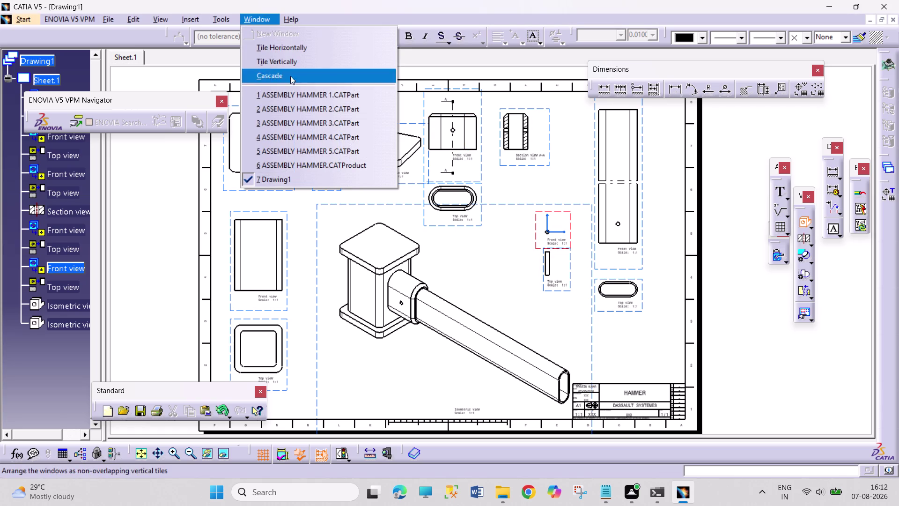
Pick the square tube in ASSEMBLY HAMMER 2 as the isometric view source.
click(308, 110)
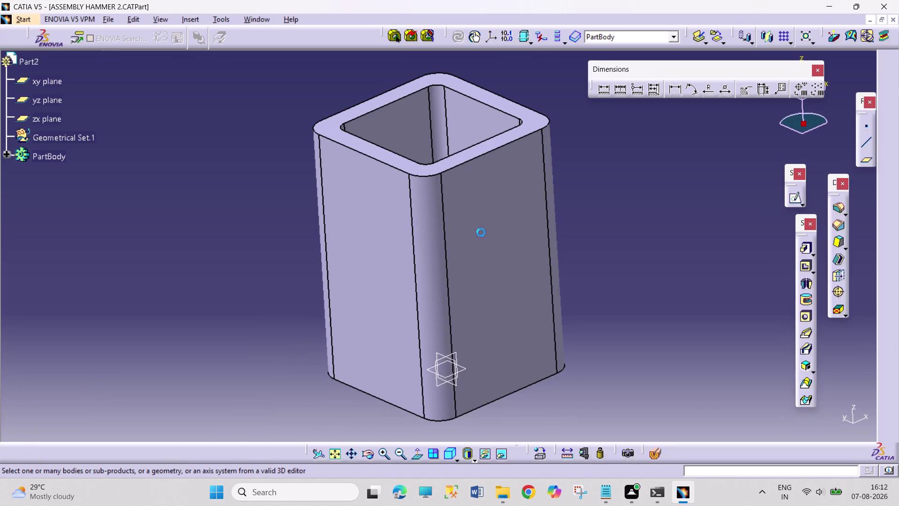
double_click(482, 227)
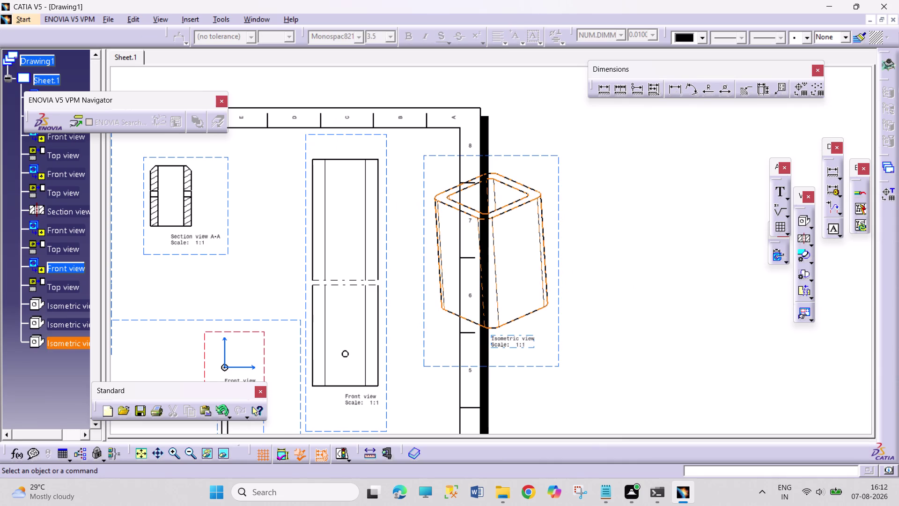
middle_drag(597, 220, 579, 281)
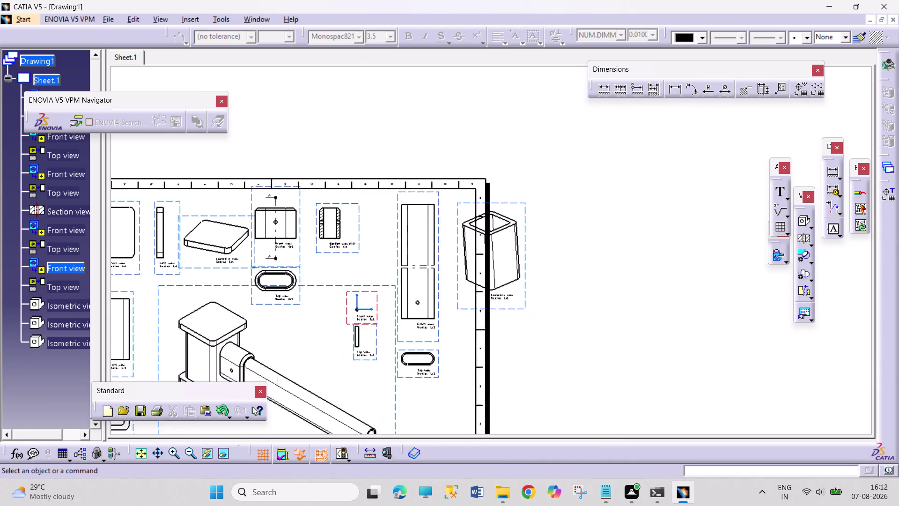
middle_drag(579, 281, 574, 309)
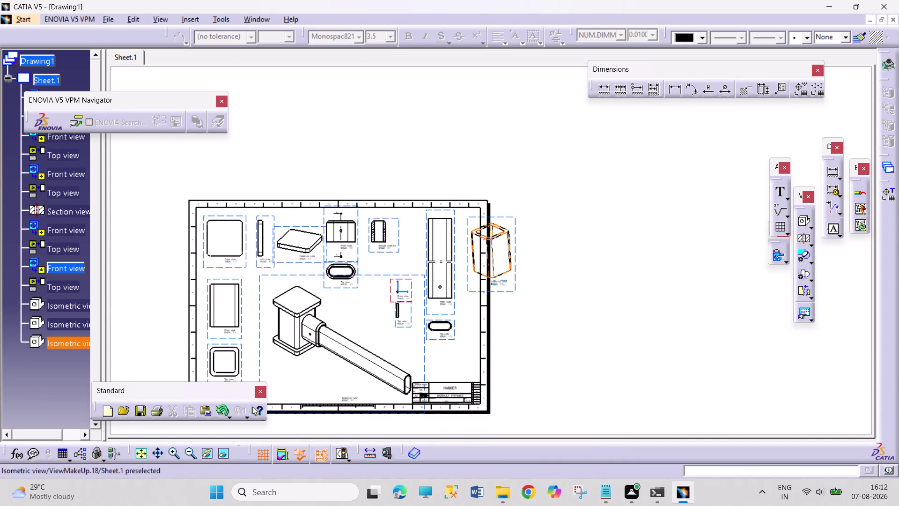
Place the tube isometric beside the front view and drag the hammer view off the sheet.
drag(515, 289, 290, 345)
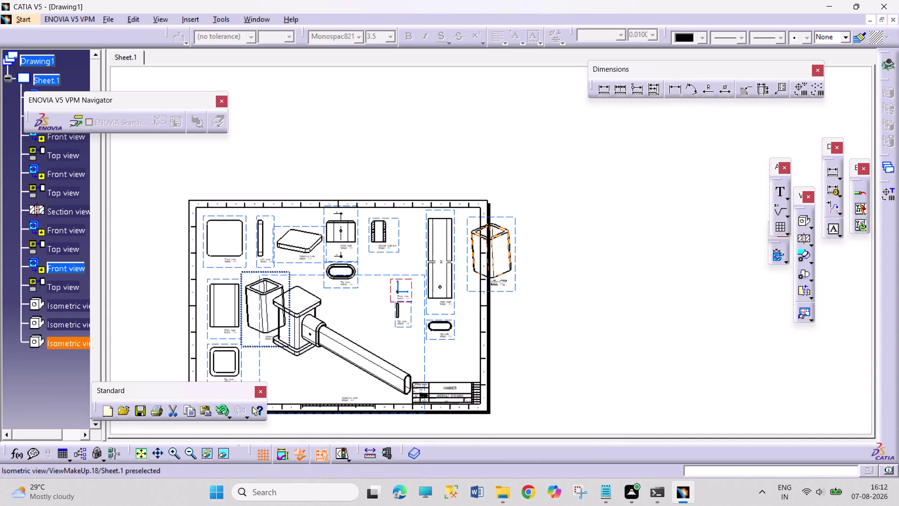
drag(290, 345, 283, 341)
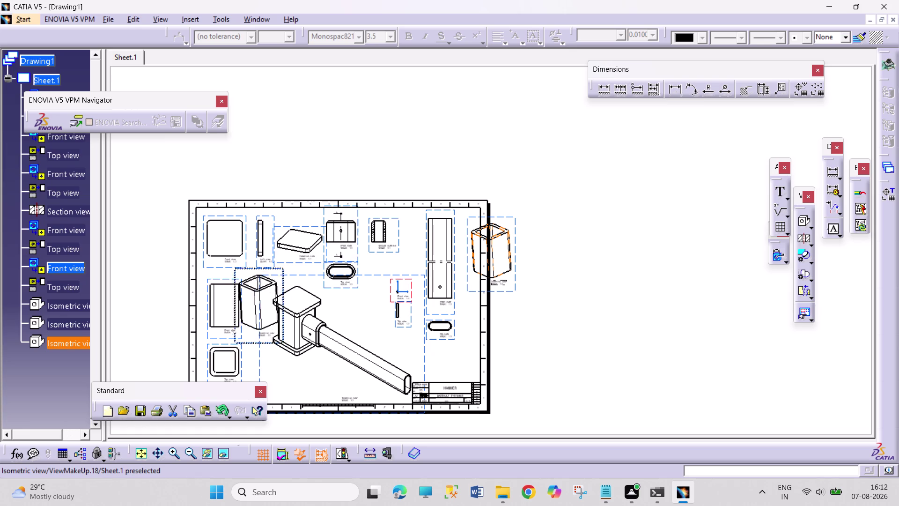
drag(284, 341, 283, 342)
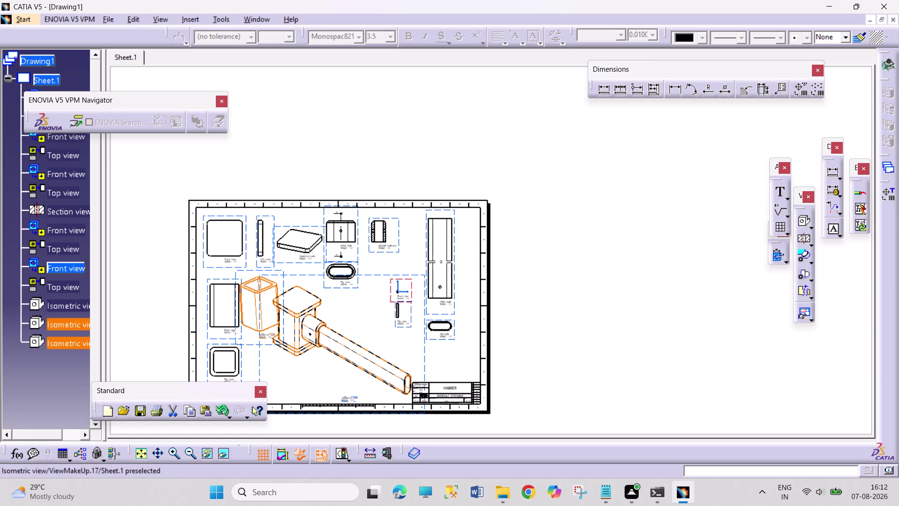
drag(425, 345, 708, 292)
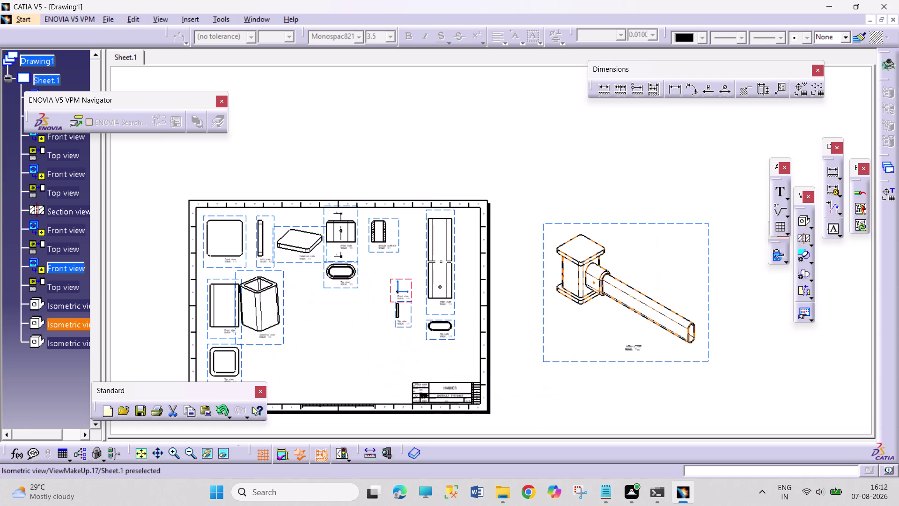
drag(284, 327, 286, 327)
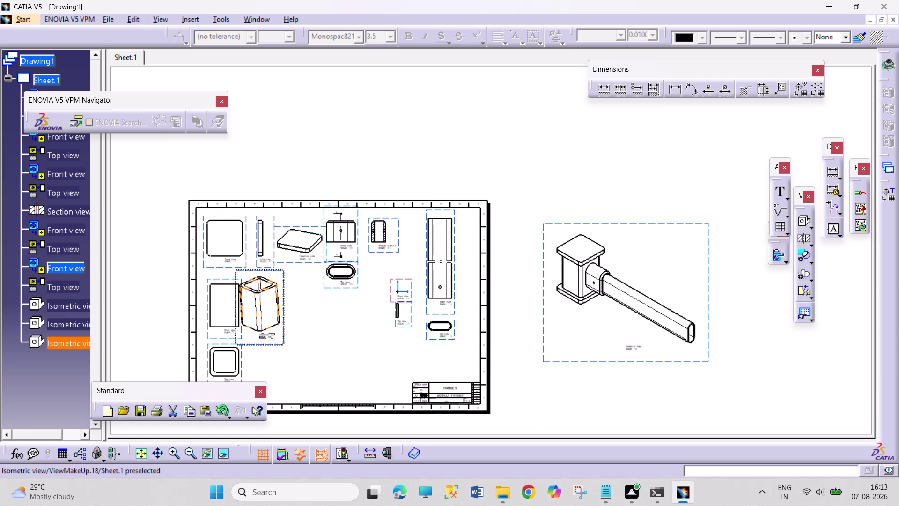
drag(286, 327, 294, 329)
click(533, 378)
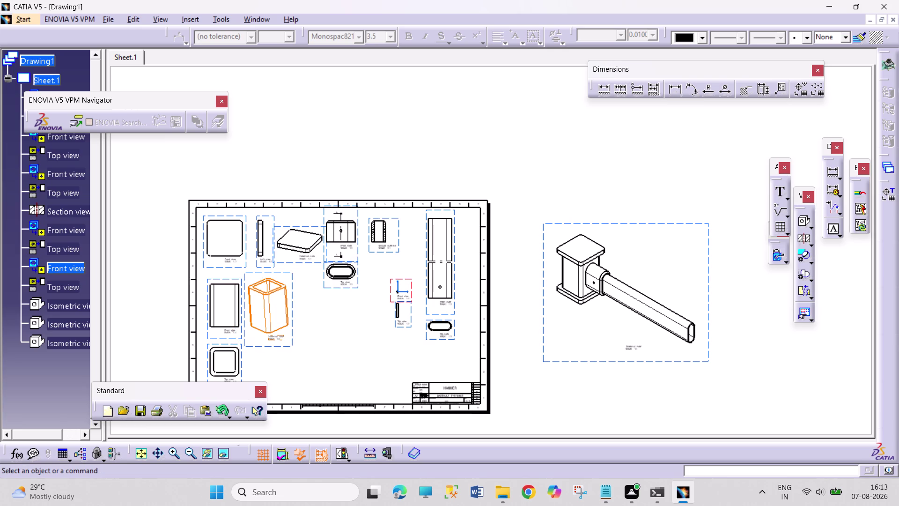
Move the square tube isometric view down to the sheet's bottom left.
click(291, 321)
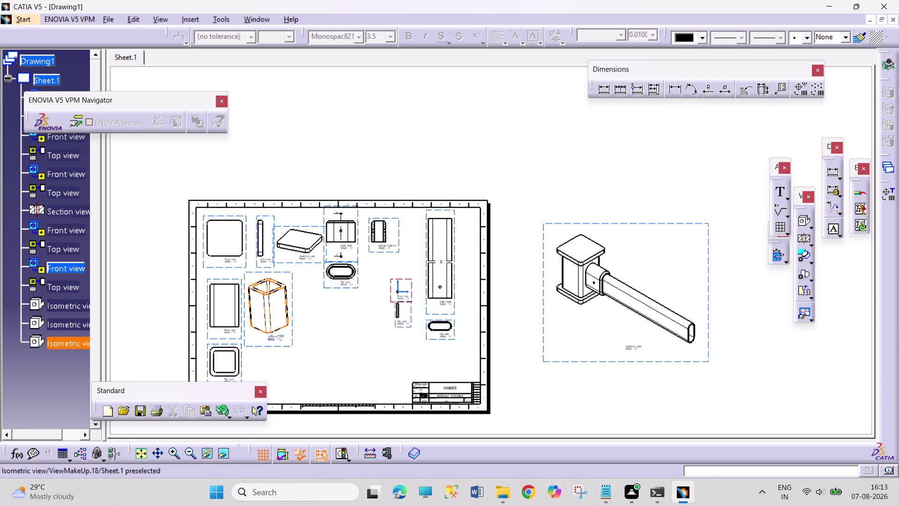
click(550, 390)
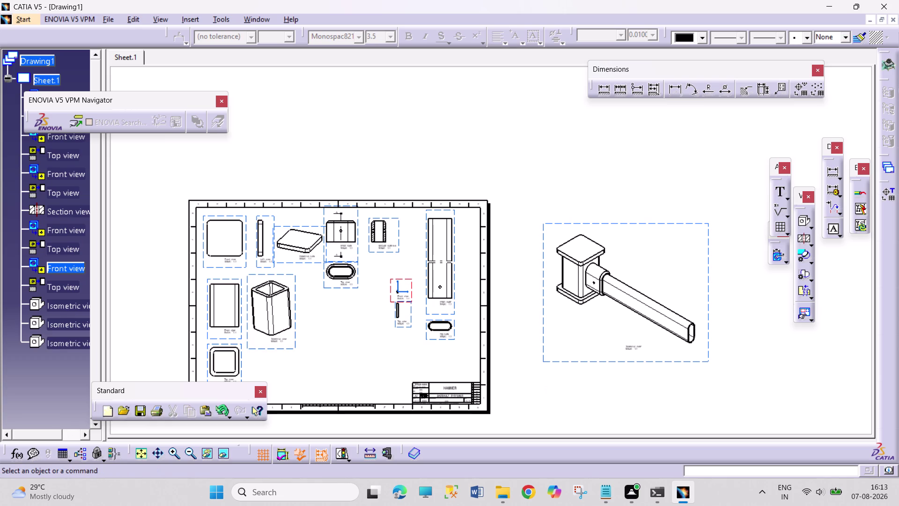
drag(296, 346, 298, 363)
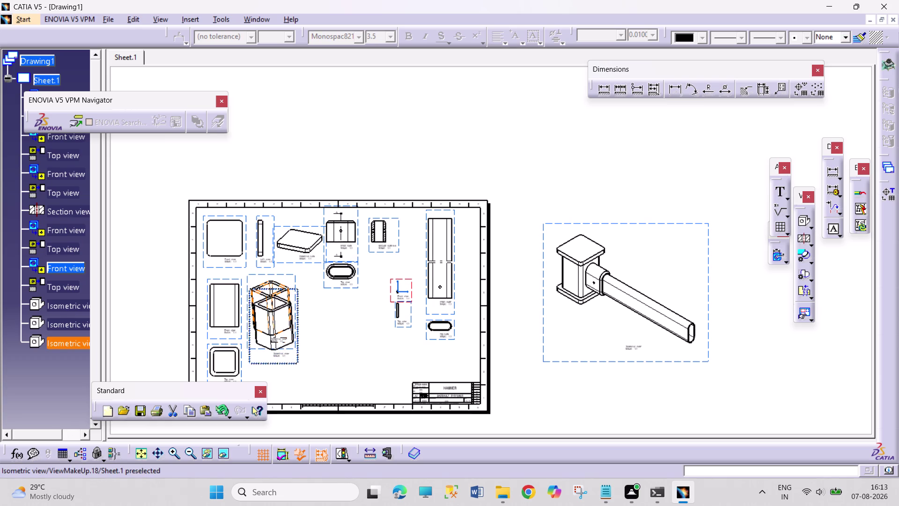
drag(298, 362, 293, 405)
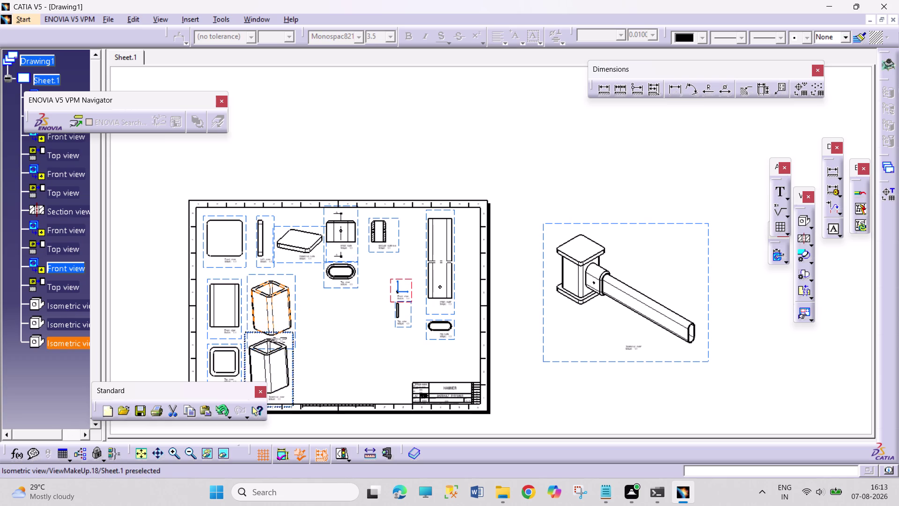
drag(293, 405, 294, 406)
click(540, 402)
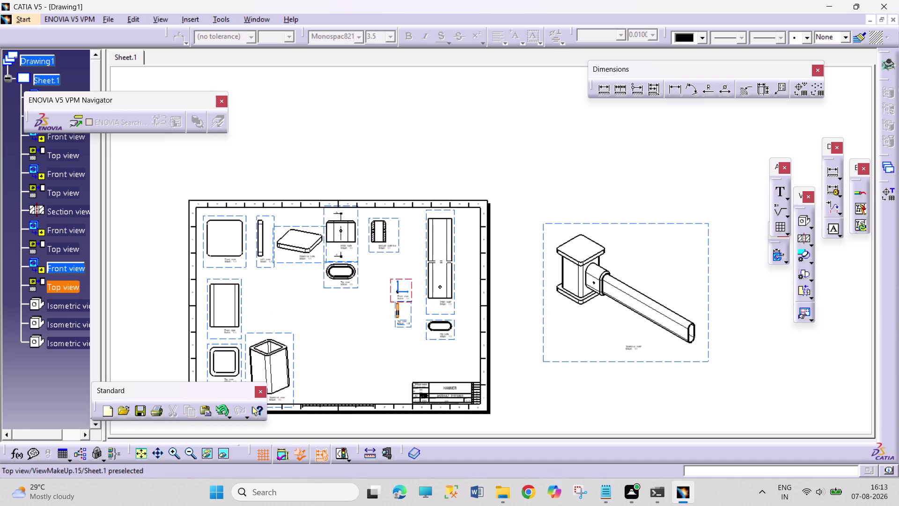
Nudge the small top view, tidy the front view caption, and show the window list.
drag(411, 316, 411, 323)
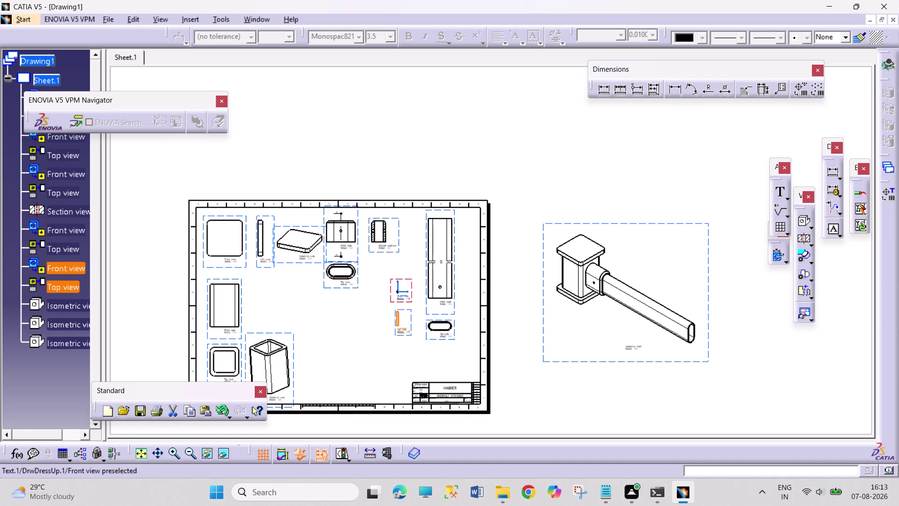
click(411, 297)
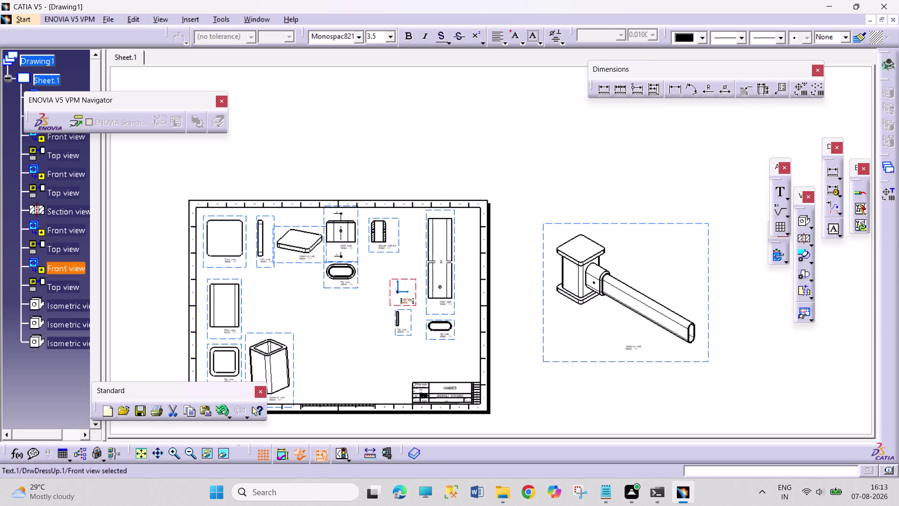
click(424, 366)
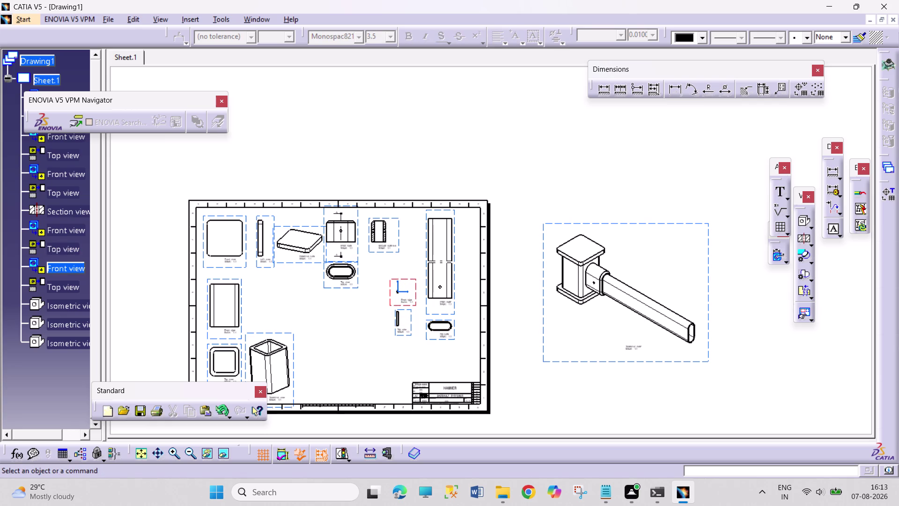
click(804, 221)
click(251, 21)
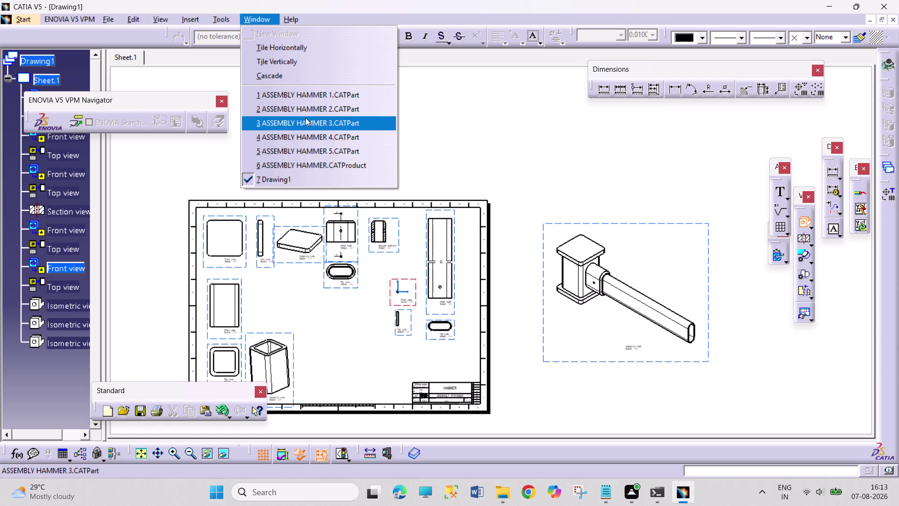
Create an isometric view of the ASSEMBLY HAMMER 4 handle in standard isometric orientation.
click(316, 141)
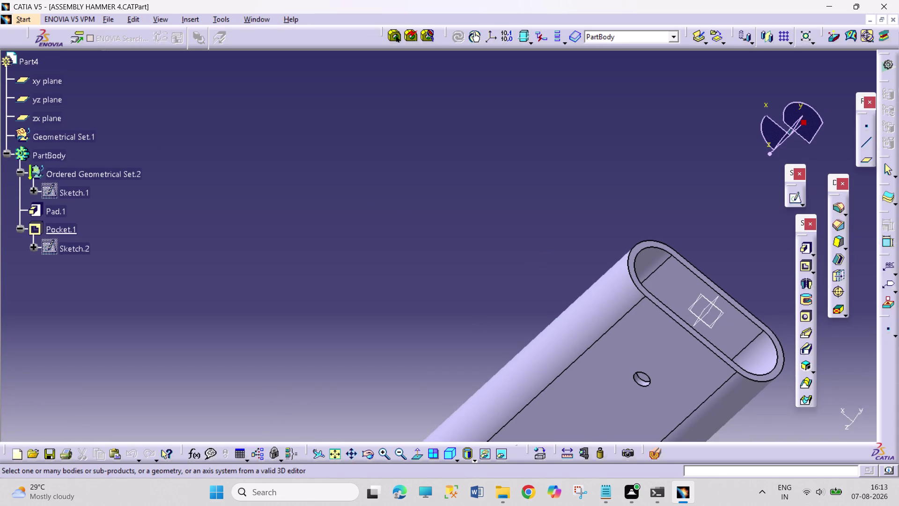
click(453, 453)
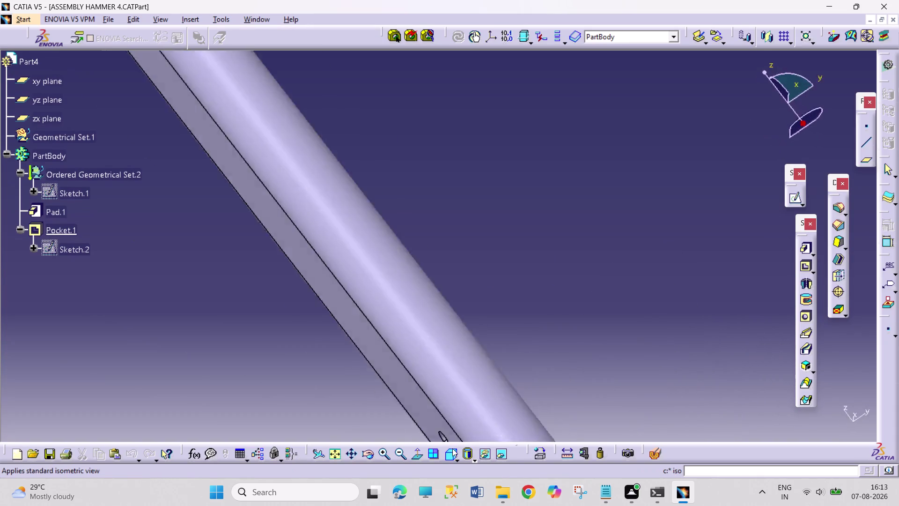
middle_drag(650, 171, 606, 346)
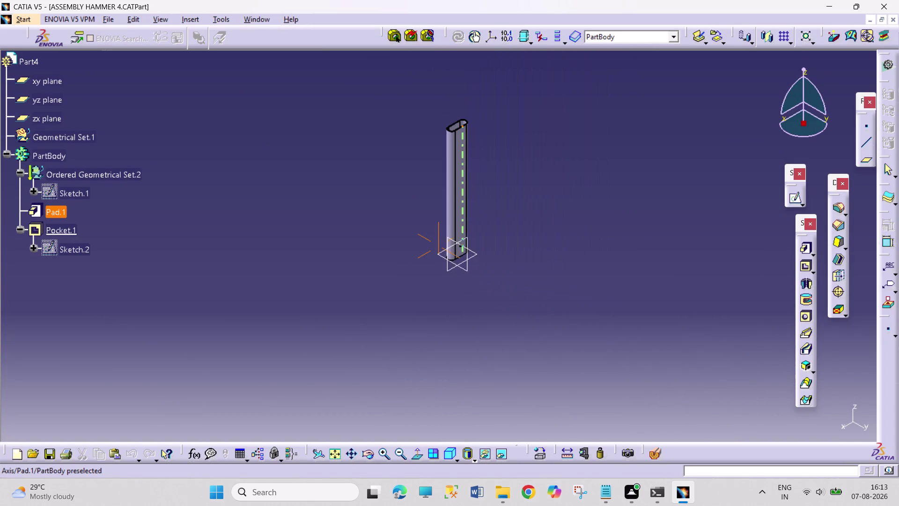
middle_drag(606, 346, 602, 308)
click(476, 198)
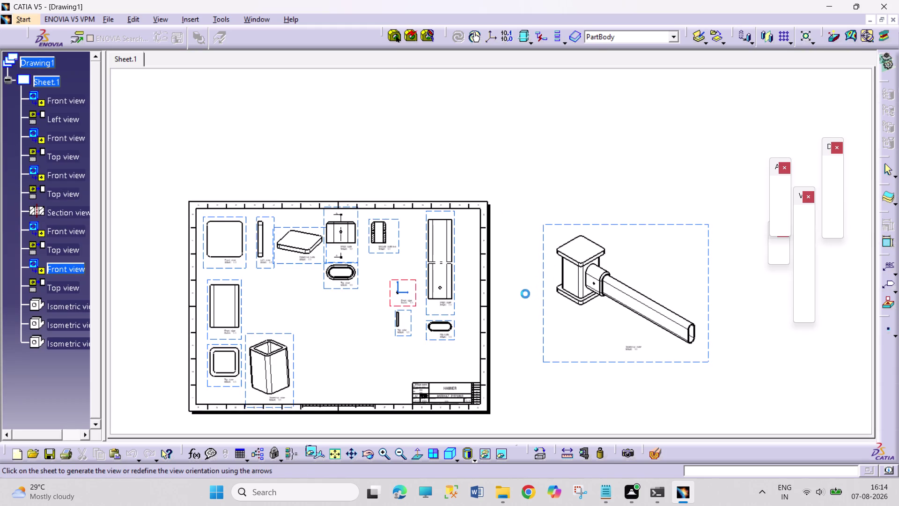
double_click(506, 286)
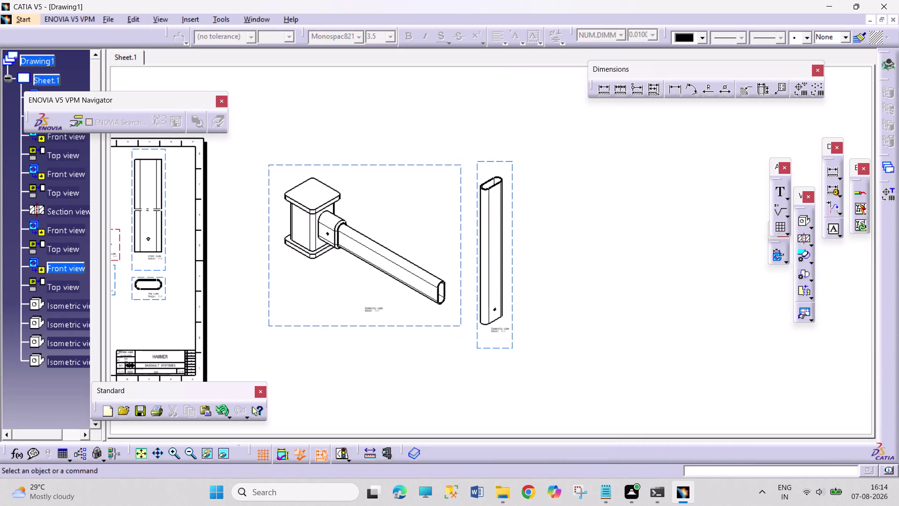
Position the handle isometric view on the sheet beside its front view.
drag(514, 280, 214, 264)
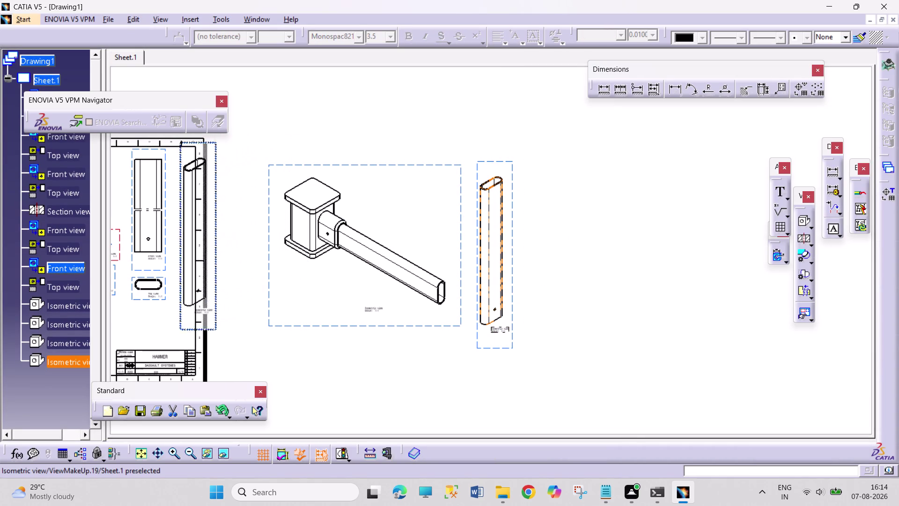
drag(214, 264, 203, 277)
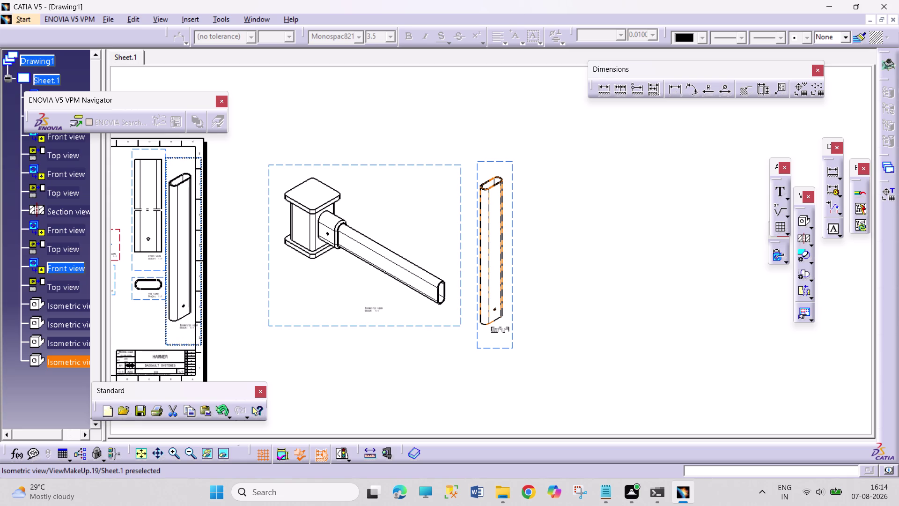
drag(203, 278, 203, 278)
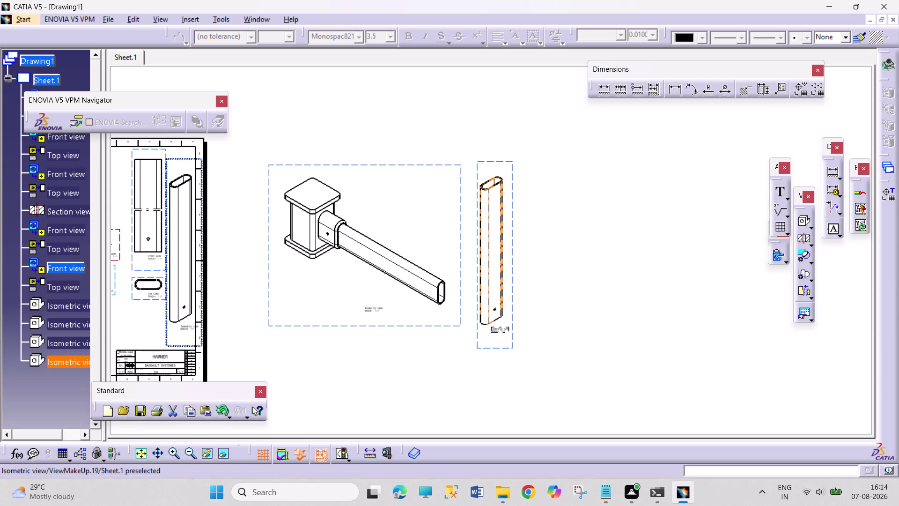
drag(202, 278, 206, 279)
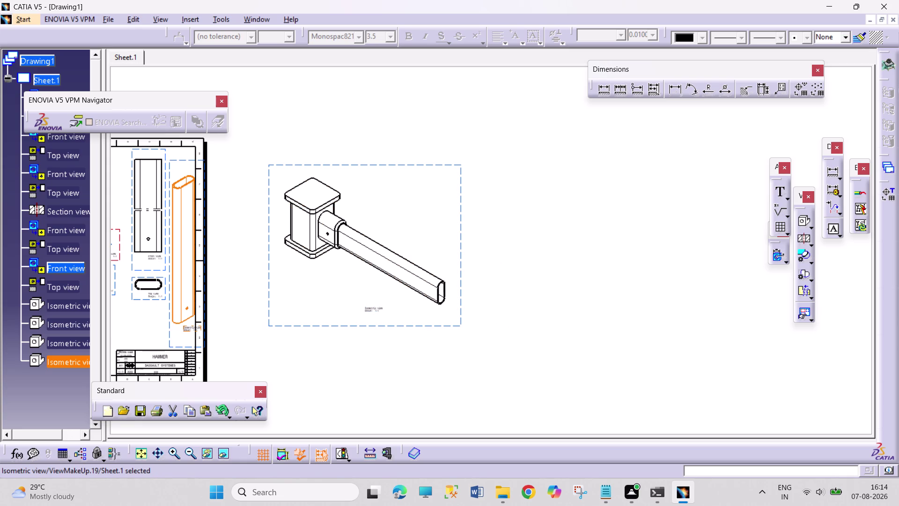
click(170, 345)
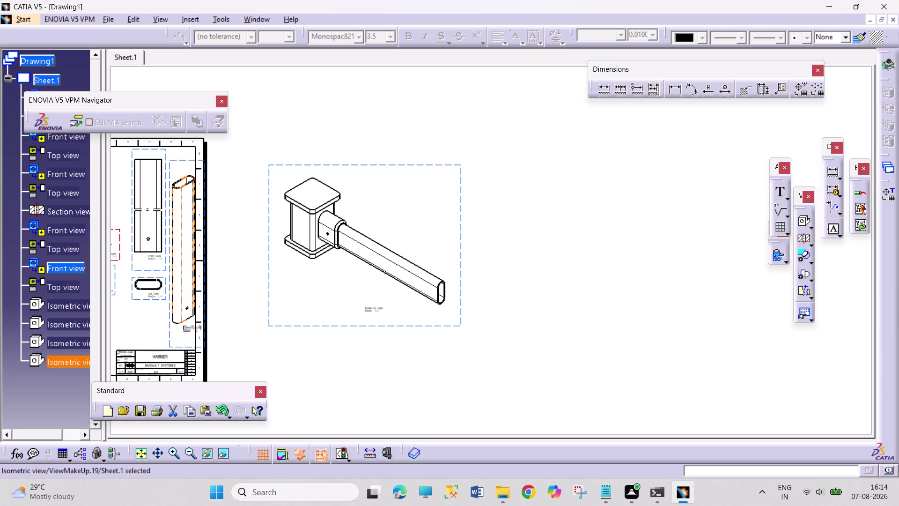
Set the assembled hammer view beside the sheet and bring the whole sheet into view.
drag(184, 325, 178, 330)
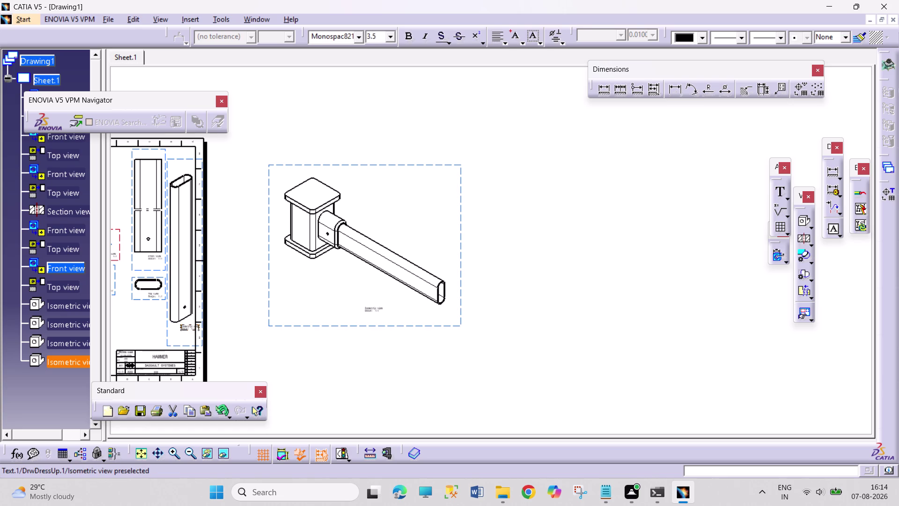
drag(178, 330, 177, 330)
click(351, 358)
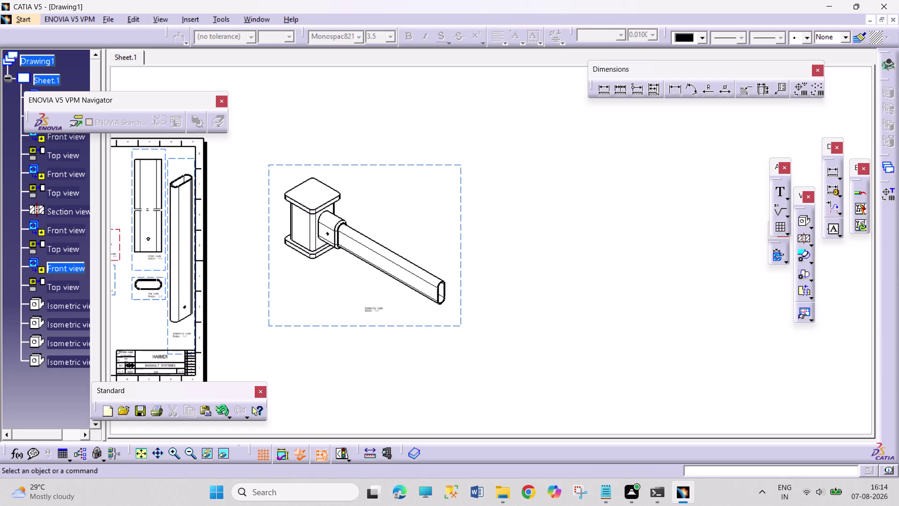
middle_drag(280, 343, 627, 306)
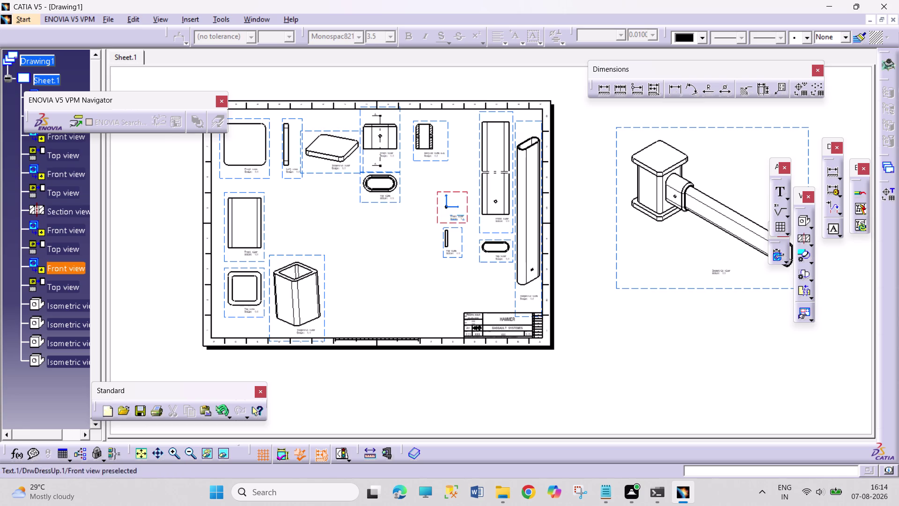
Move the small front and top views just outside the sheet's right edge.
drag(466, 220, 464, 247)
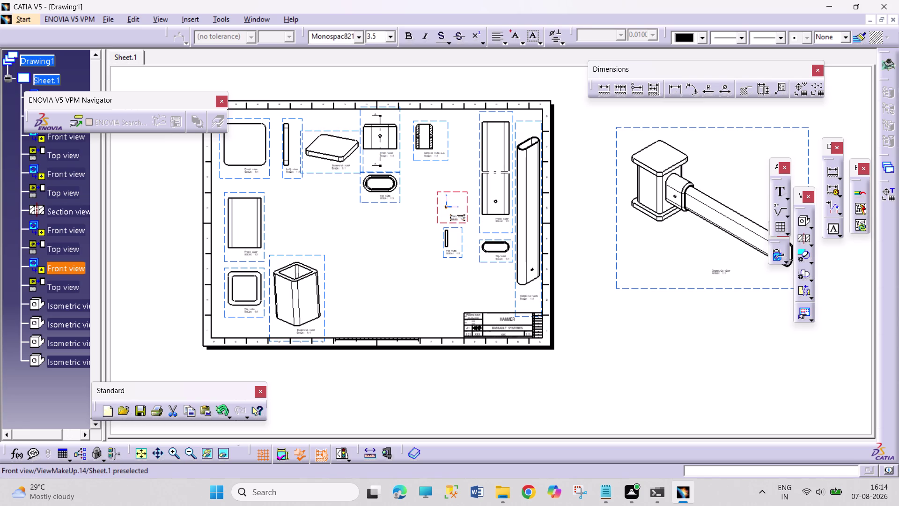
drag(467, 211, 591, 203)
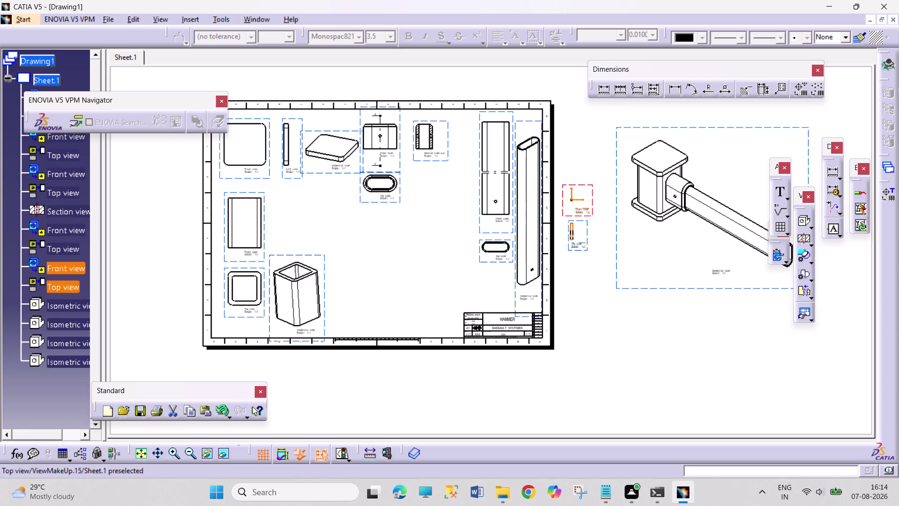
click(579, 270)
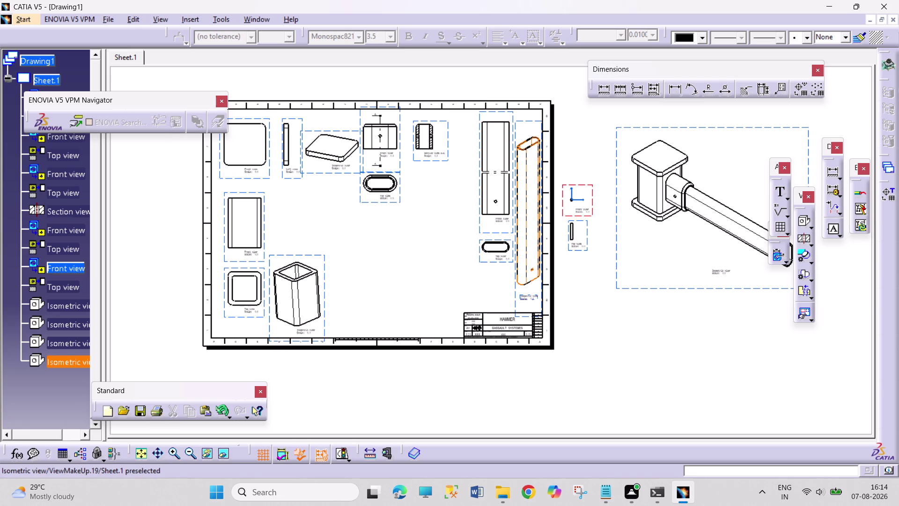
Bring up the list of open document windows.
click(223, 22)
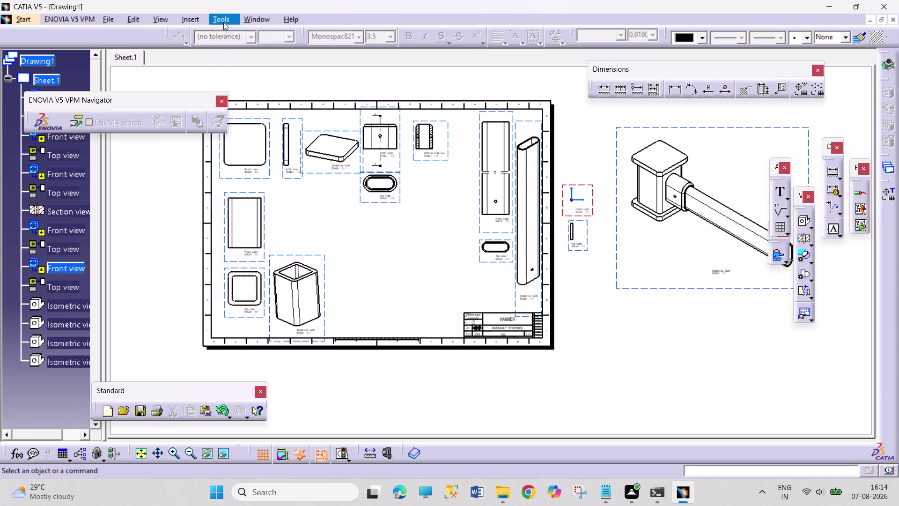
click(185, 204)
click(257, 19)
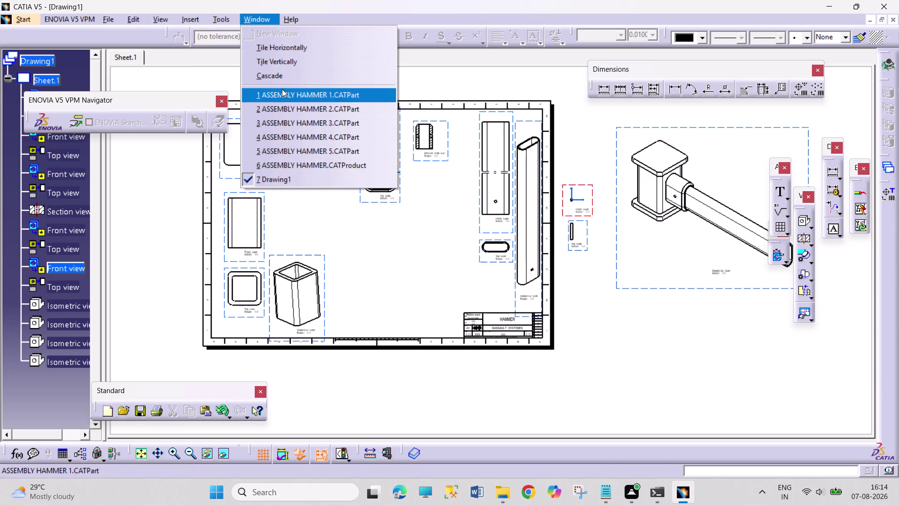
Set ASSEMBLY HAMMER 3 to isometric orientation and start an Isometric View in Drawing1.
click(297, 122)
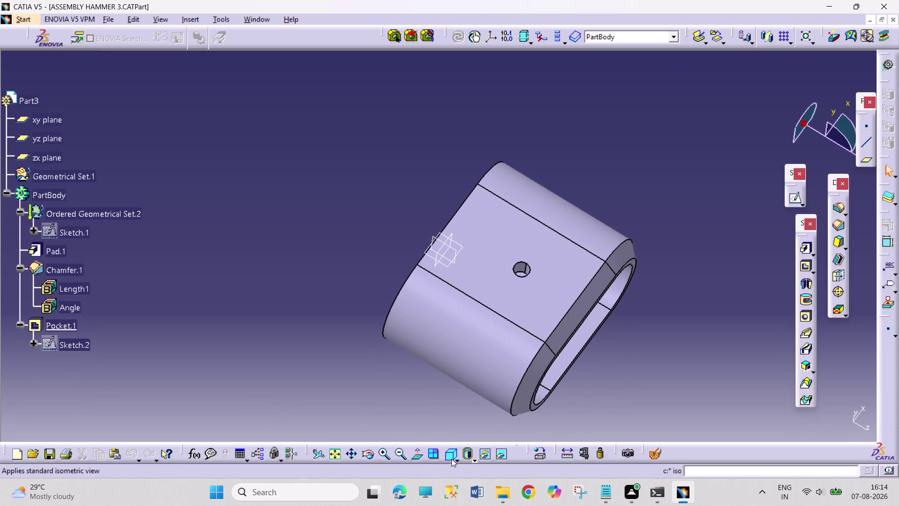
click(451, 458)
click(454, 222)
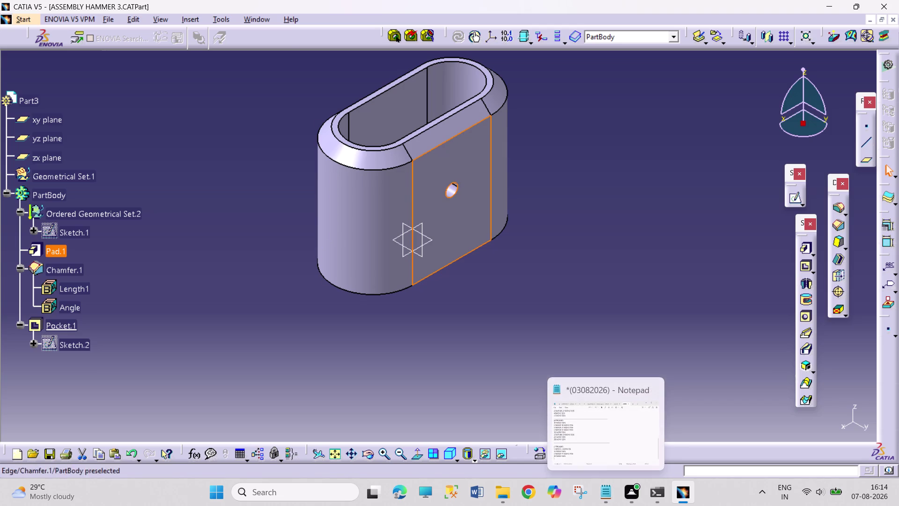
click(266, 17)
click(296, 175)
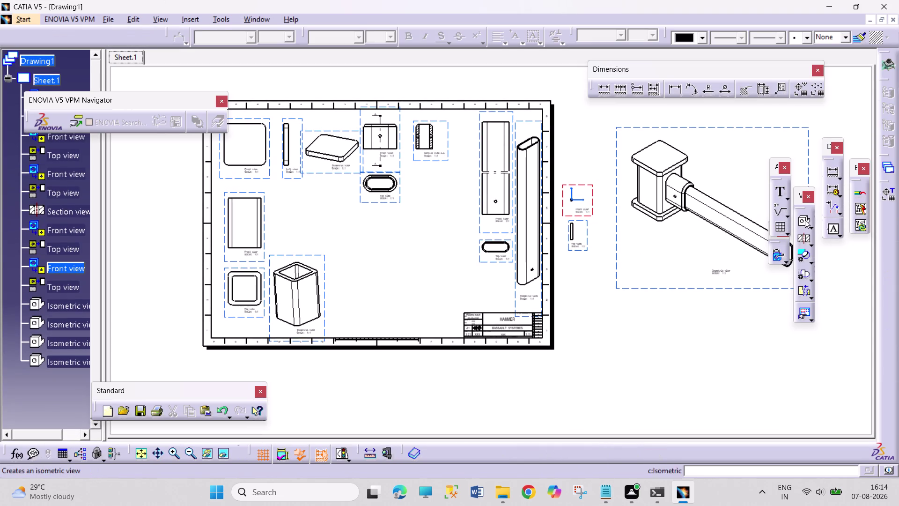
click(798, 220)
click(250, 21)
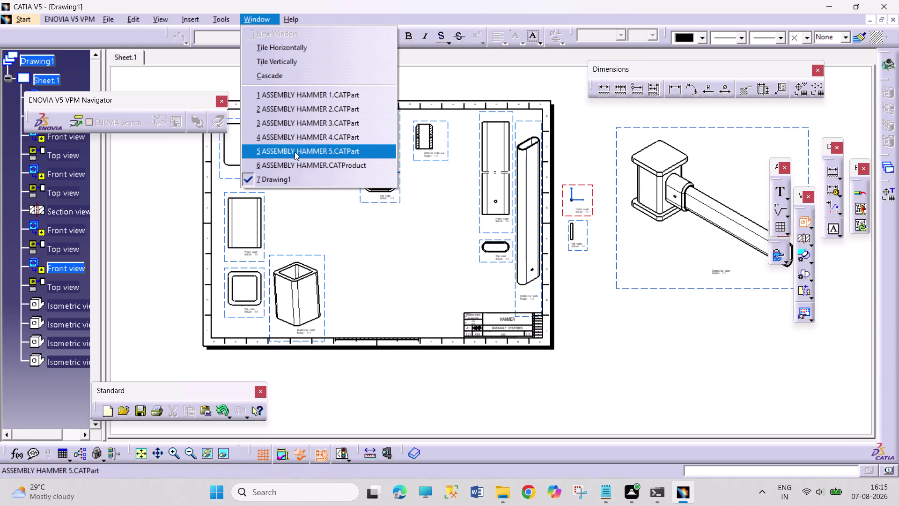
Pick the third hammer part and place its isometric view on the drawing.
click(300, 127)
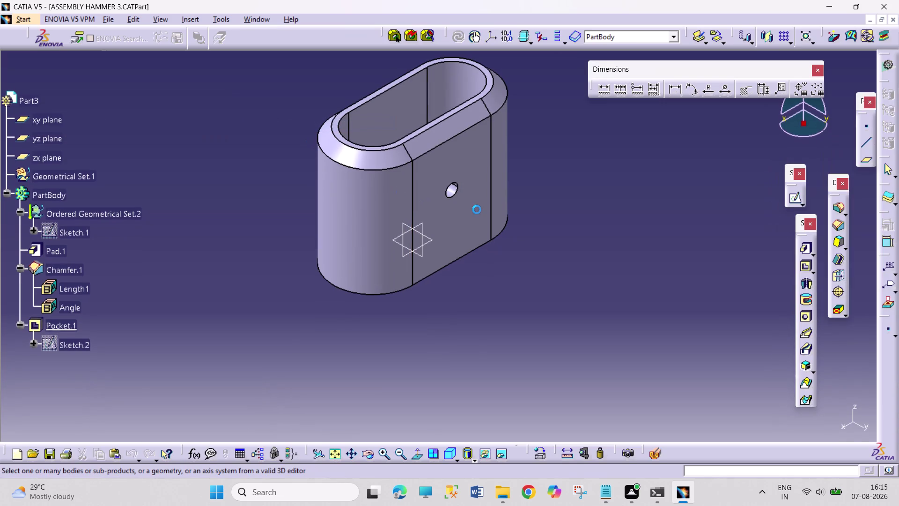
click(470, 200)
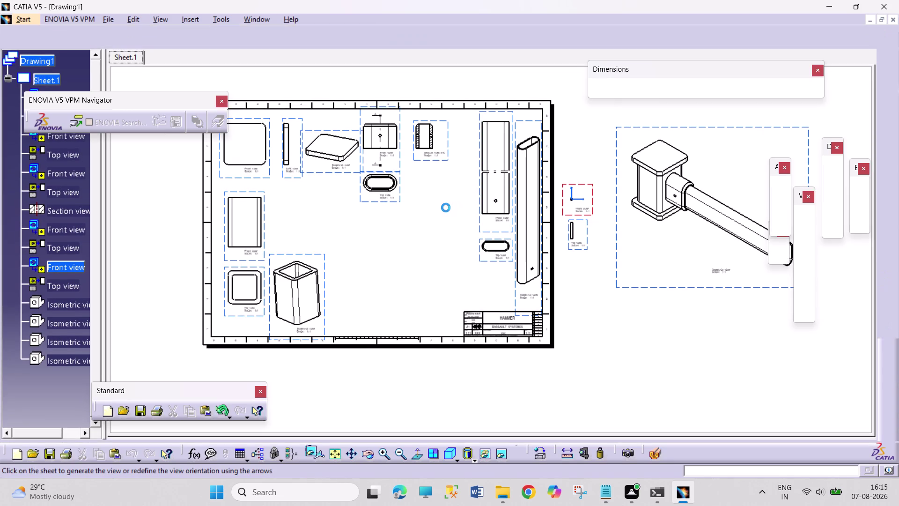
double_click(435, 212)
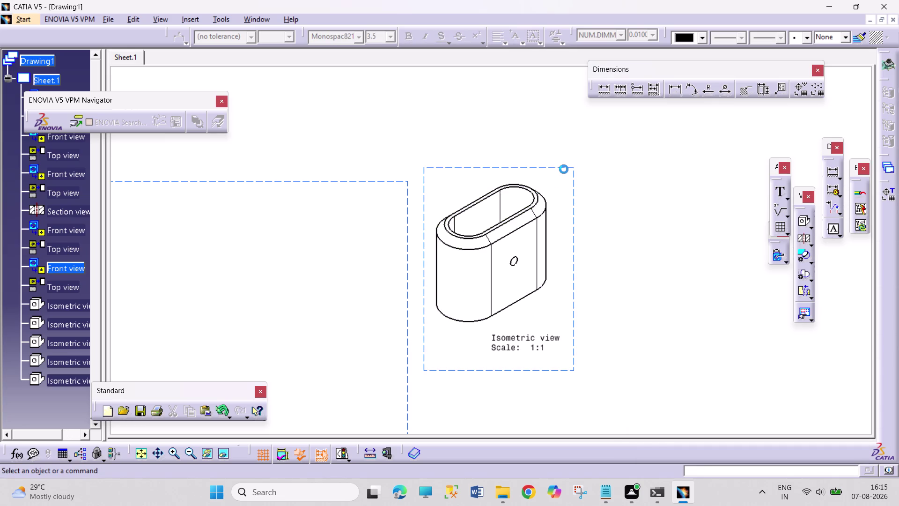
middle_drag(563, 174, 536, 305)
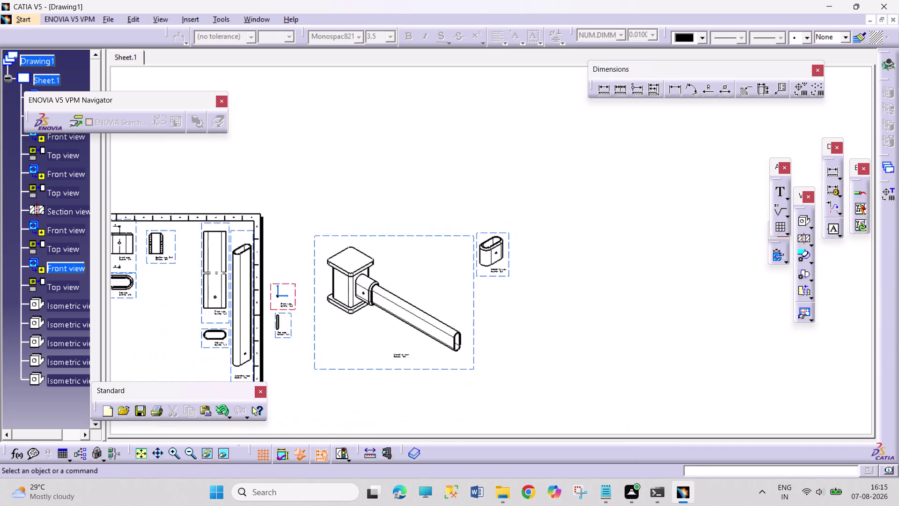
middle_drag(537, 305, 528, 324)
Place the third part's isometric view inside the sheet's upper area.
drag(504, 266, 392, 279)
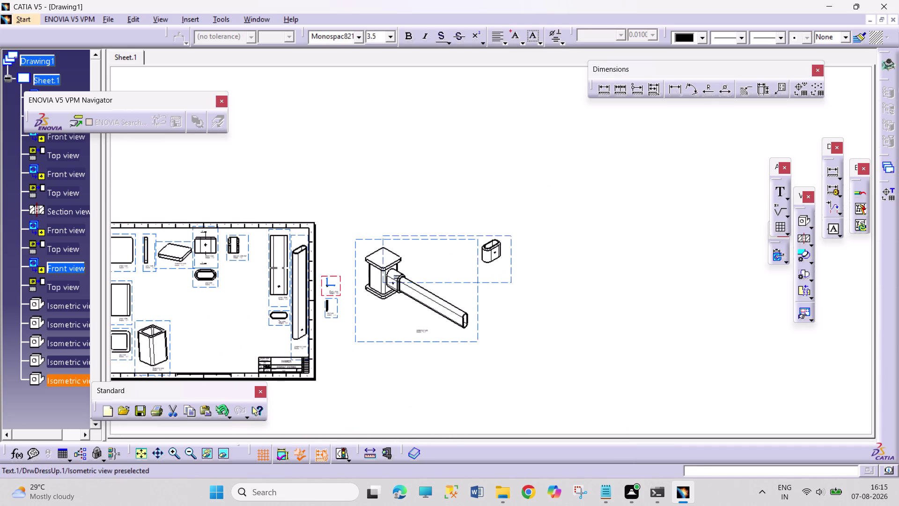
drag(392, 279, 491, 274)
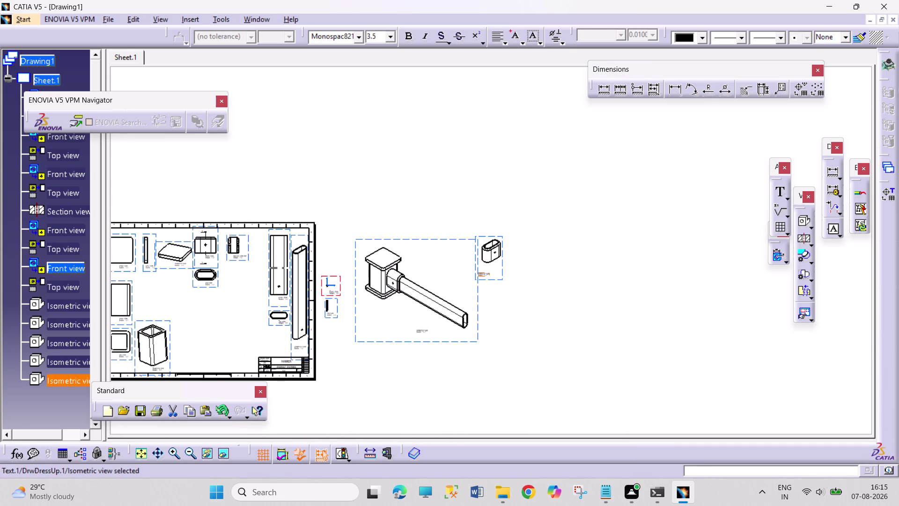
drag(502, 265, 308, 272)
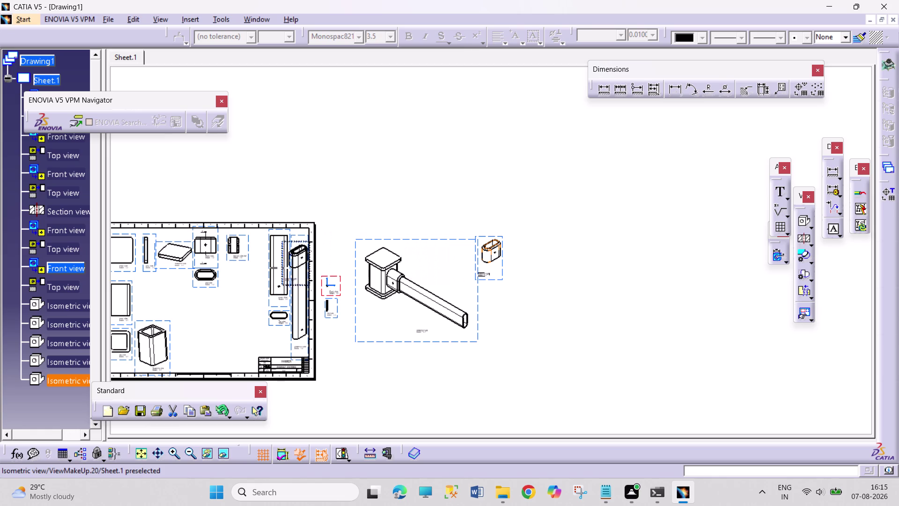
drag(308, 272, 266, 283)
click(581, 293)
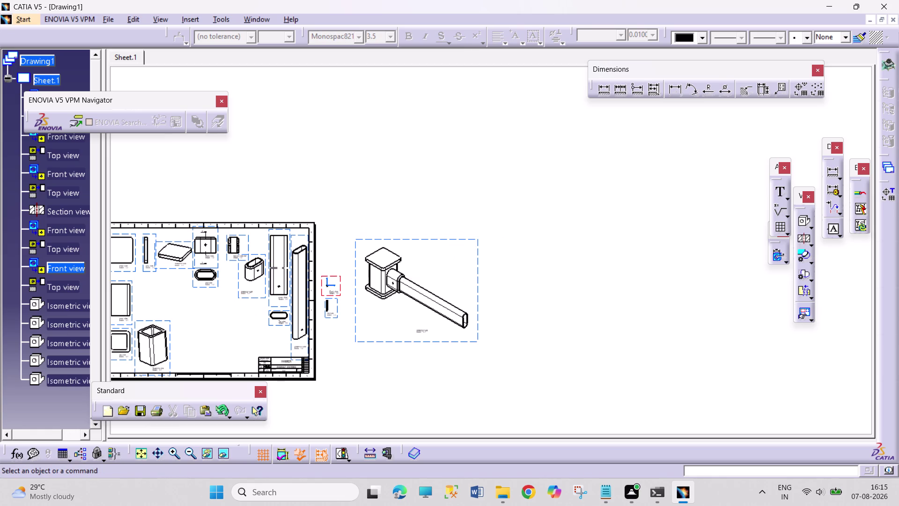
Move the assembled hammer isometric onto the sheet's lower left area.
middle_drag(347, 203, 452, 164)
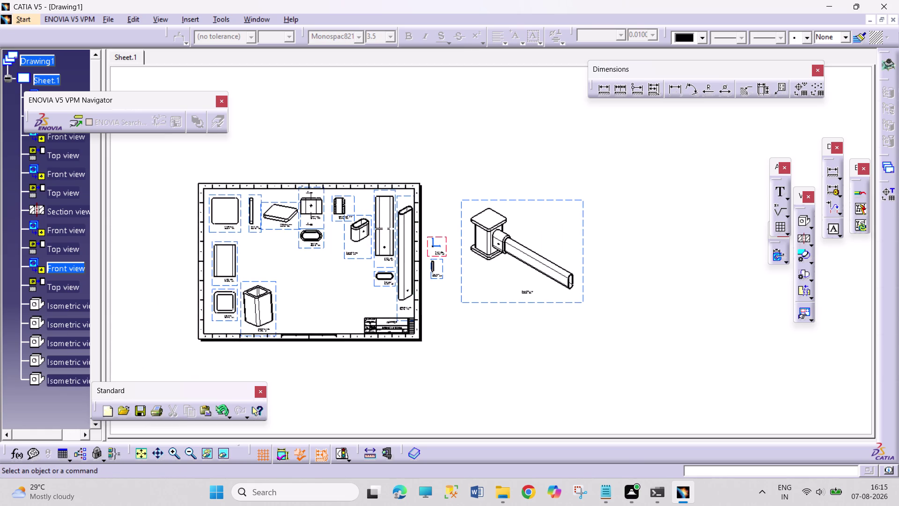
middle_drag(432, 176, 457, 130)
middle_click(503, 163)
middle_drag(418, 162, 556, 80)
middle_drag(523, 136, 542, 124)
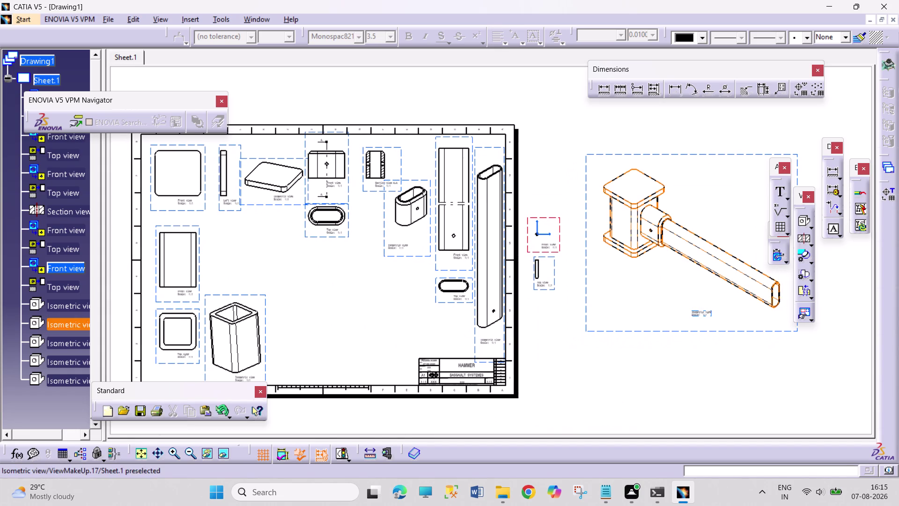
drag(603, 330, 232, 365)
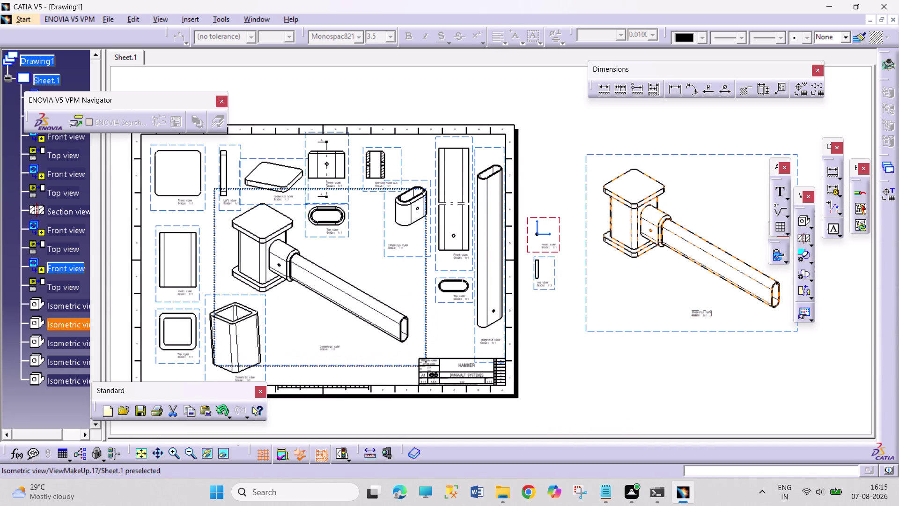
drag(232, 366, 230, 370)
click(599, 357)
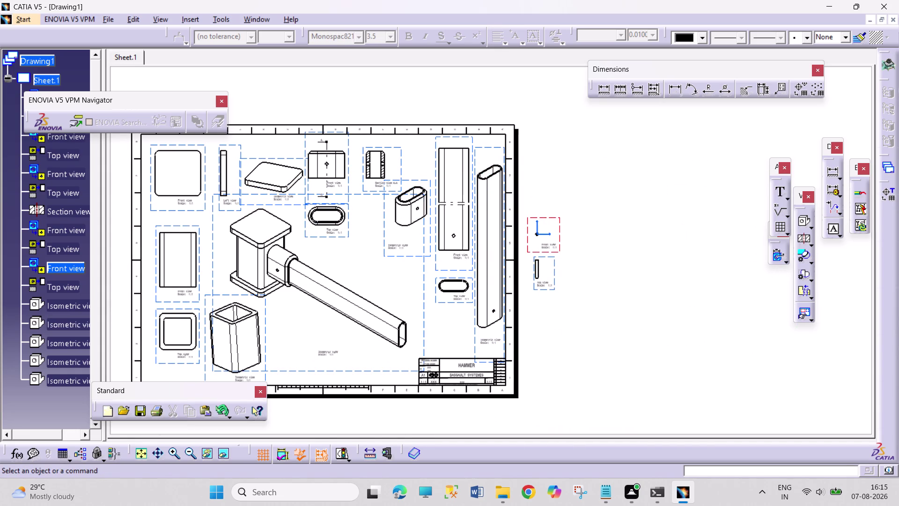
Settle the small front and top views near the sheet centre beside the part view.
drag(561, 239, 406, 239)
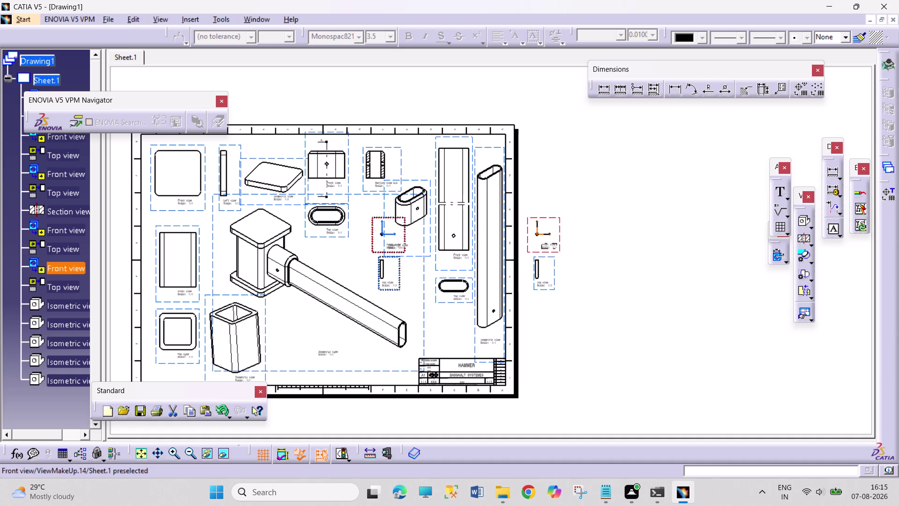
drag(406, 239, 386, 240)
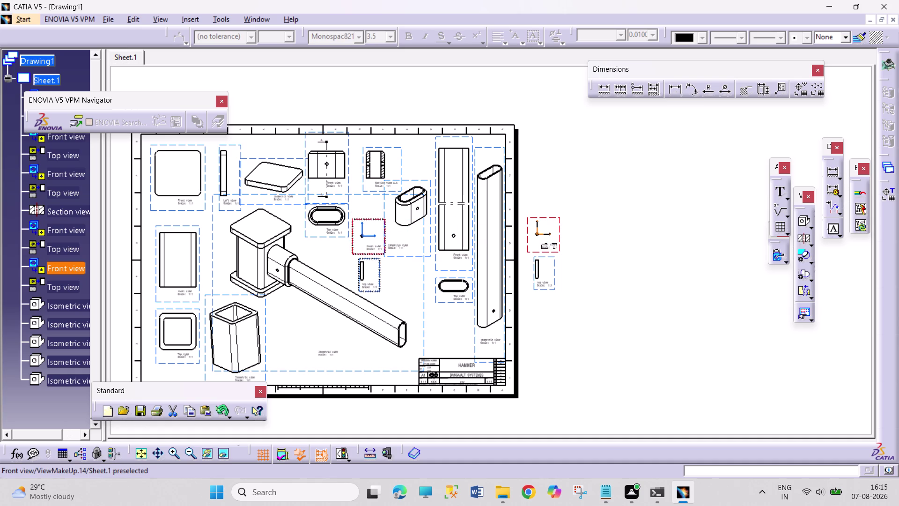
drag(386, 241, 386, 241)
click(592, 288)
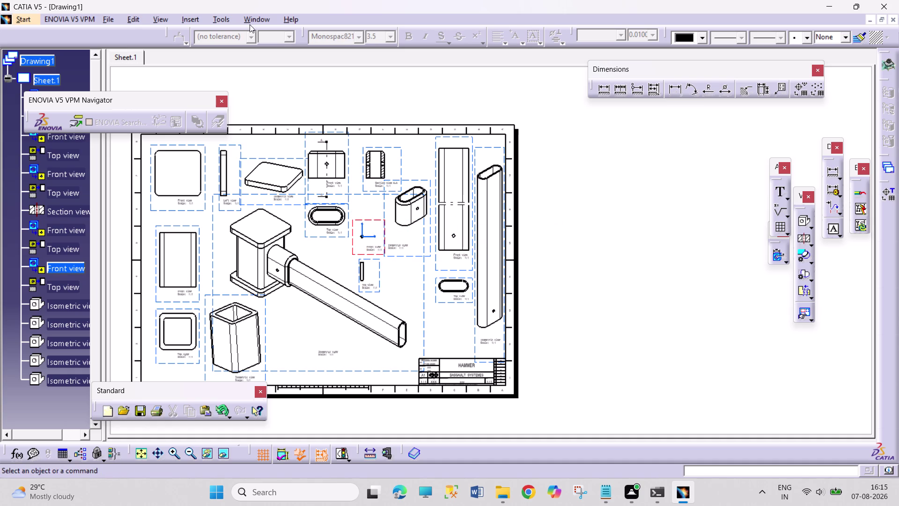
click(801, 222)
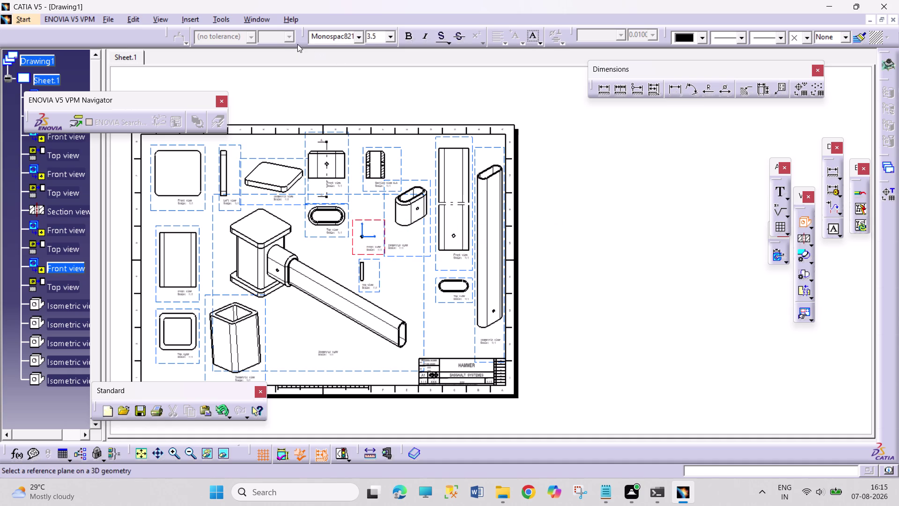
Generate an isometric view of the fifth part, the slender pin.
click(263, 23)
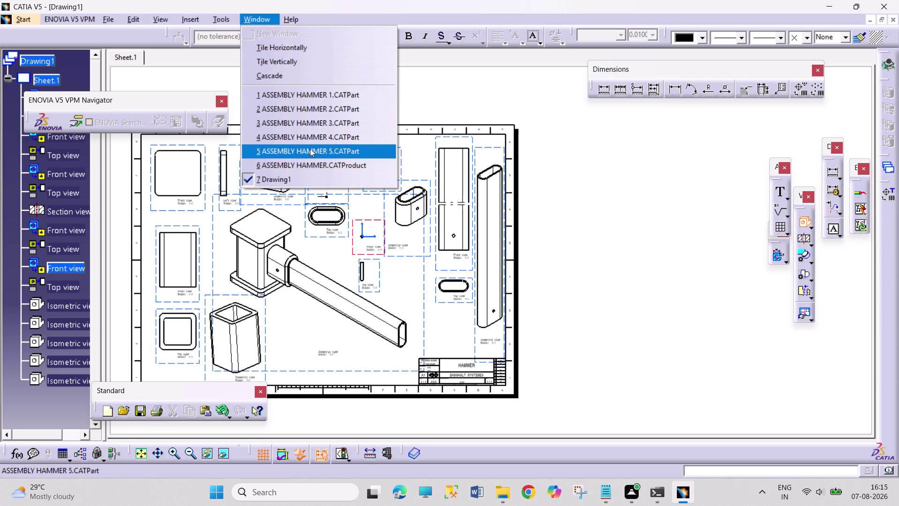
click(320, 150)
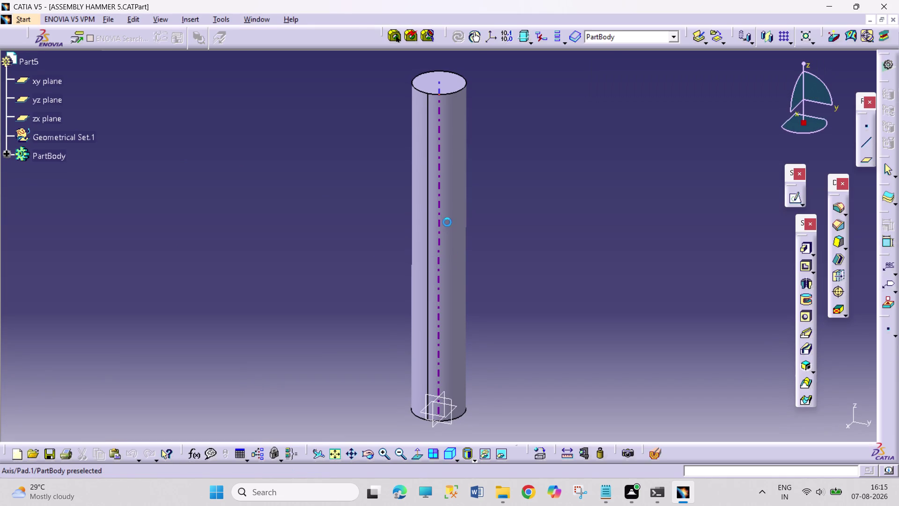
click(448, 142)
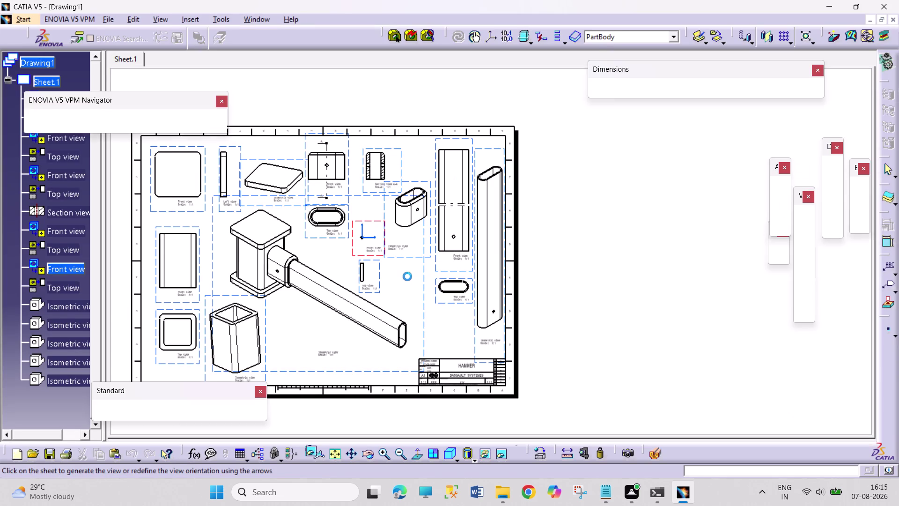
double_click(511, 275)
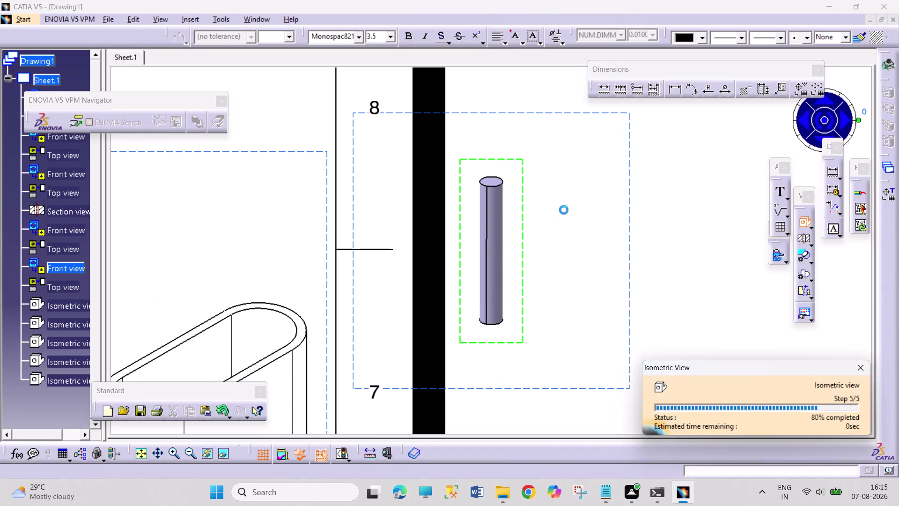
middle_drag(564, 199, 559, 337)
middle_drag(548, 351, 599, 244)
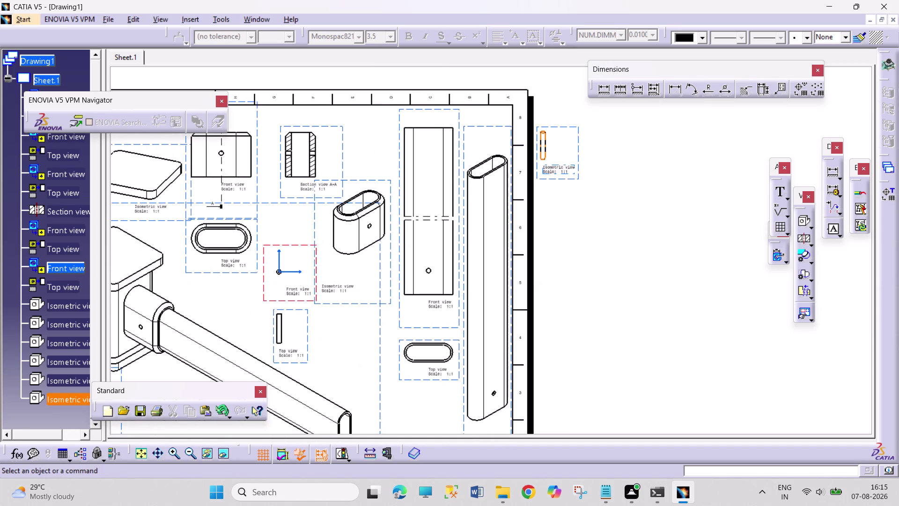
Place the pin isometric view beside the pin's top view.
drag(579, 156, 368, 336)
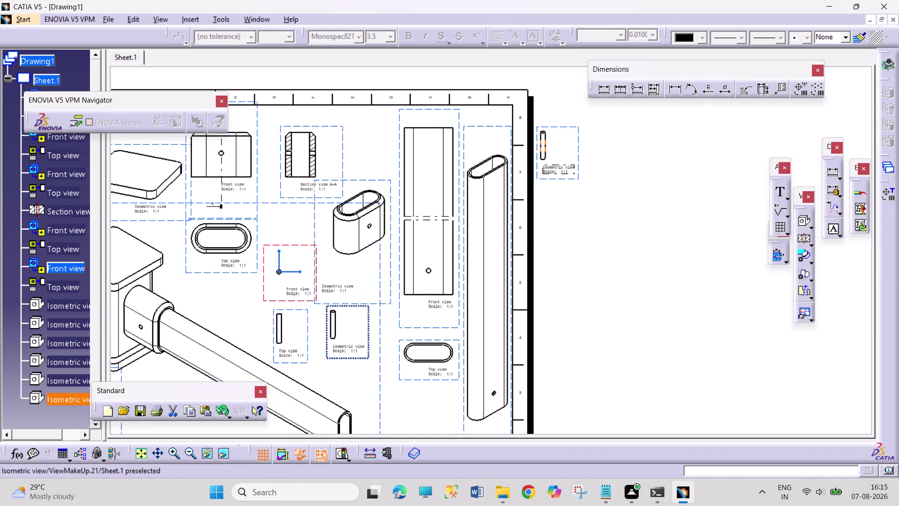
drag(369, 336, 368, 337)
double_click(633, 274)
middle_drag(615, 222, 776, 205)
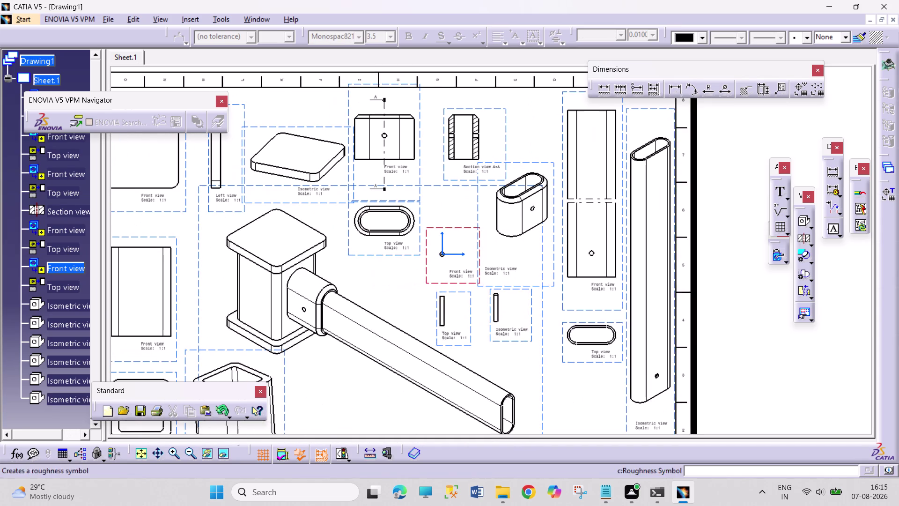
Zoom in on the head's front and left views and shift its isometric view up-left.
middle_drag(436, 215, 672, 231)
middle_drag(362, 128, 389, 47)
middle_drag(419, 149, 481, 224)
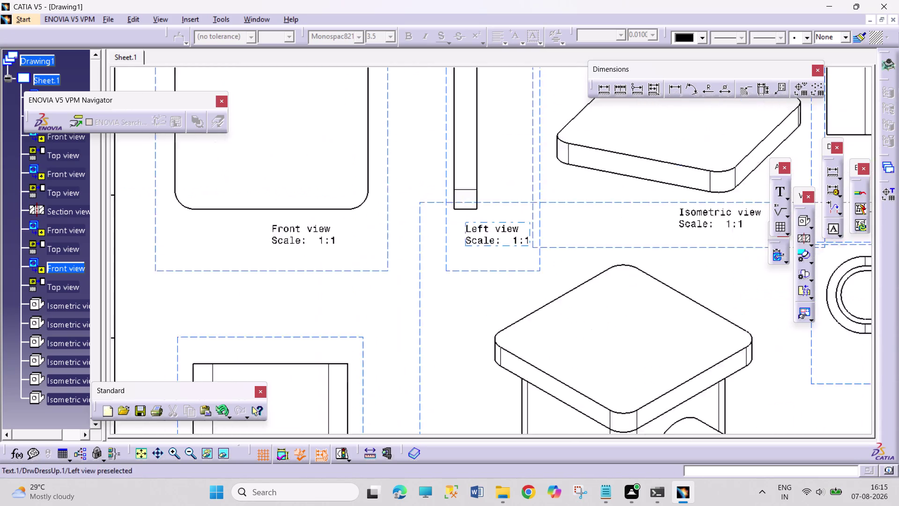
middle_drag(481, 224, 547, 304)
middle_drag(456, 195, 503, 273)
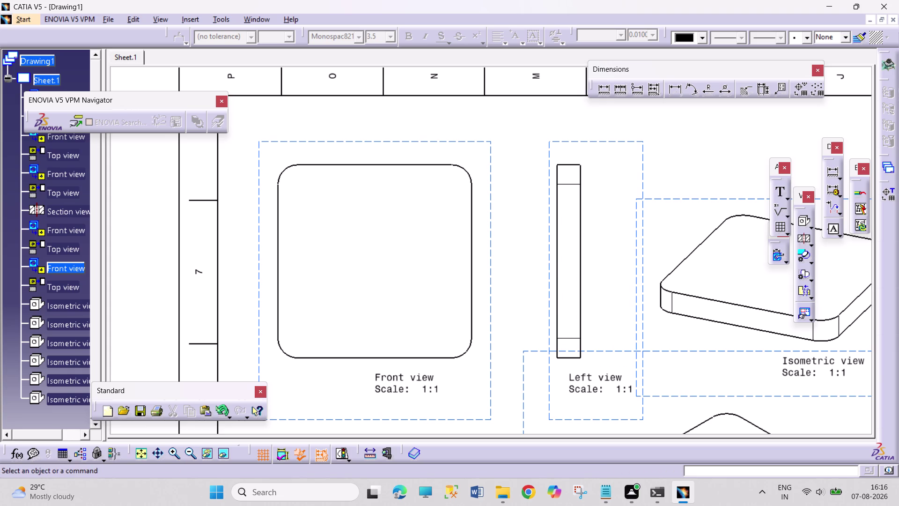
drag(677, 199, 650, 164)
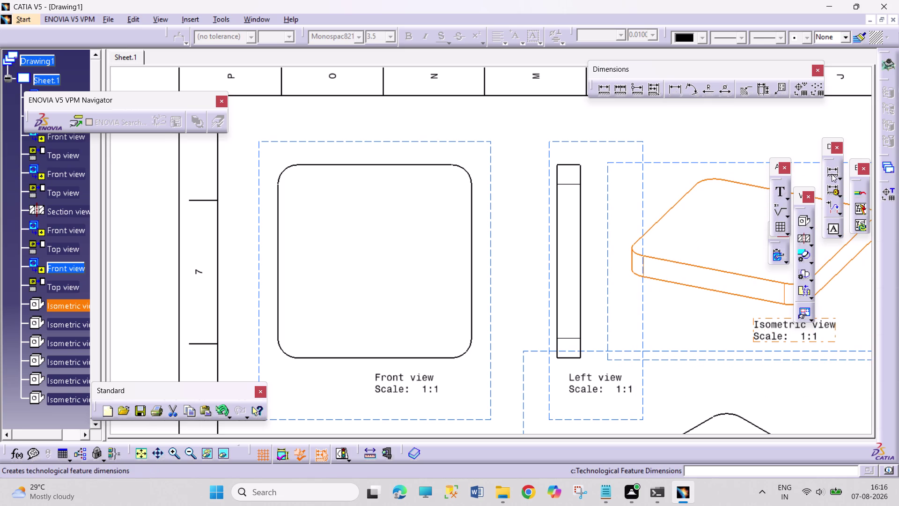
click(678, 93)
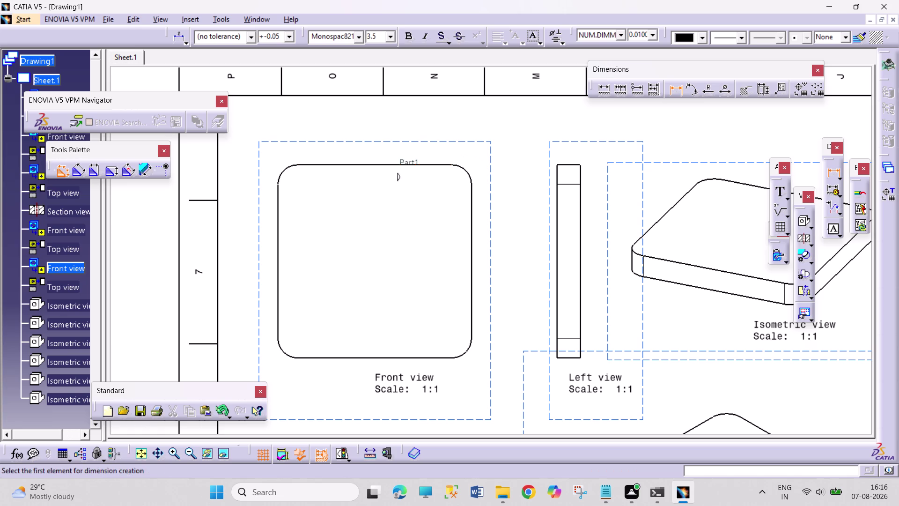
Dimension the square plate's front view with 100 width and 100 height.
click(278, 249)
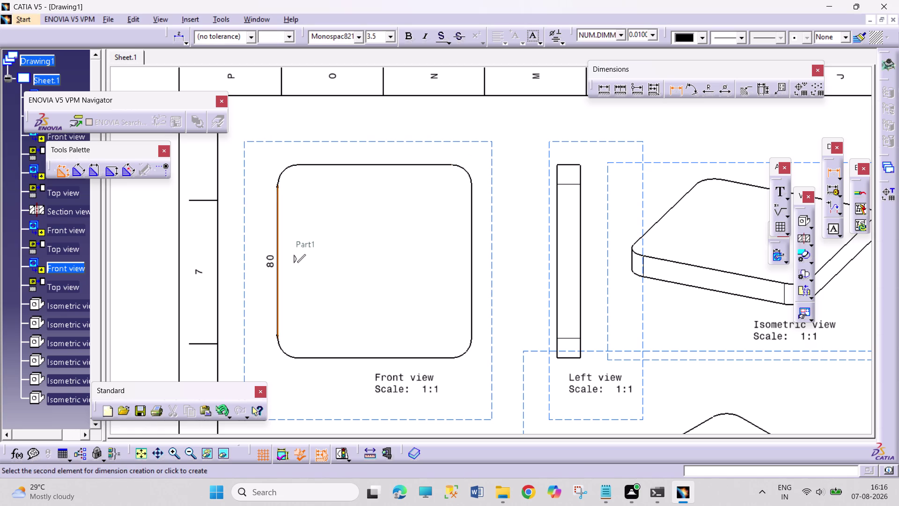
drag(470, 255, 462, 225)
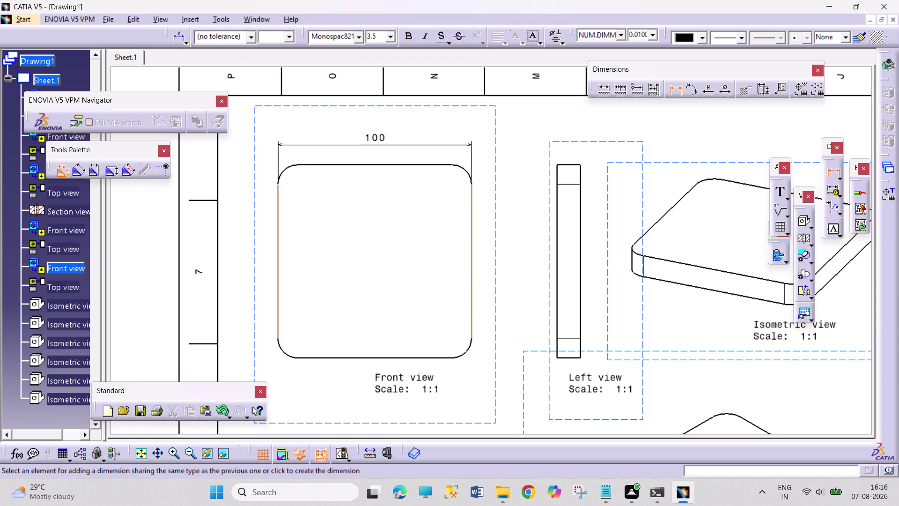
click(407, 129)
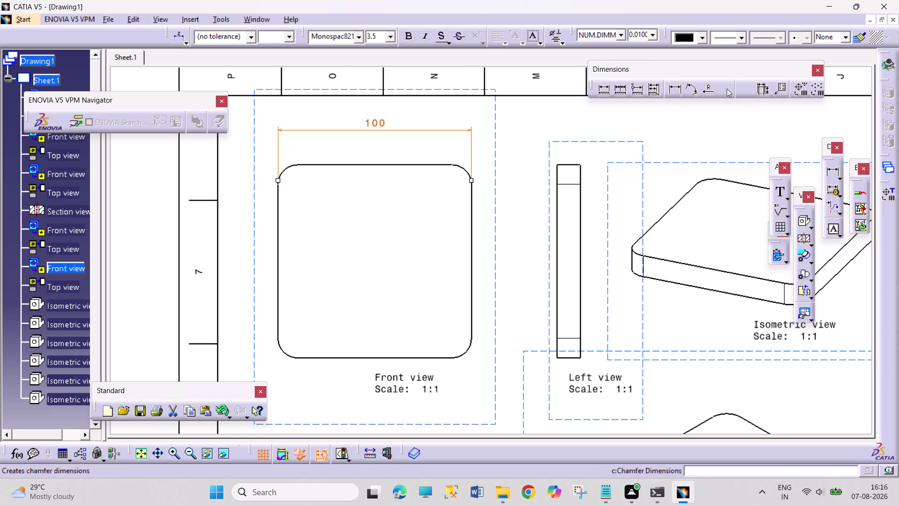
click(680, 91)
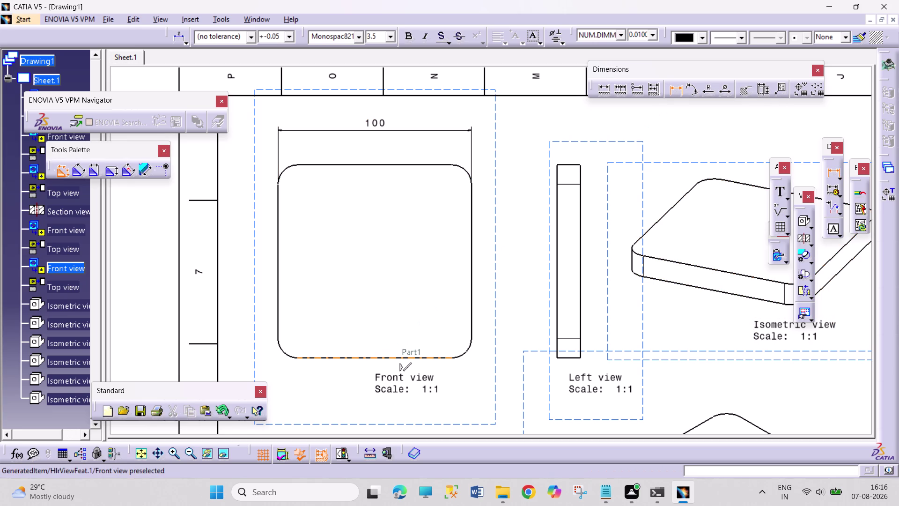
drag(385, 358, 385, 351)
click(379, 163)
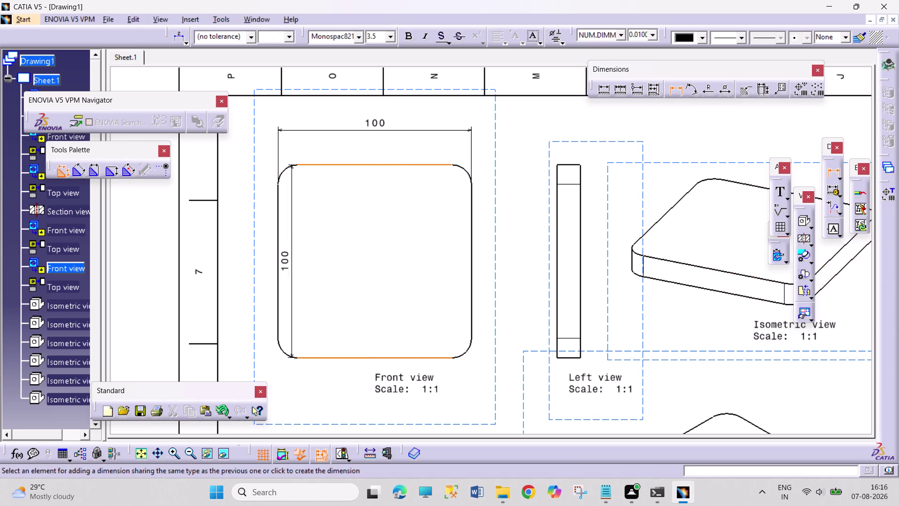
click(247, 214)
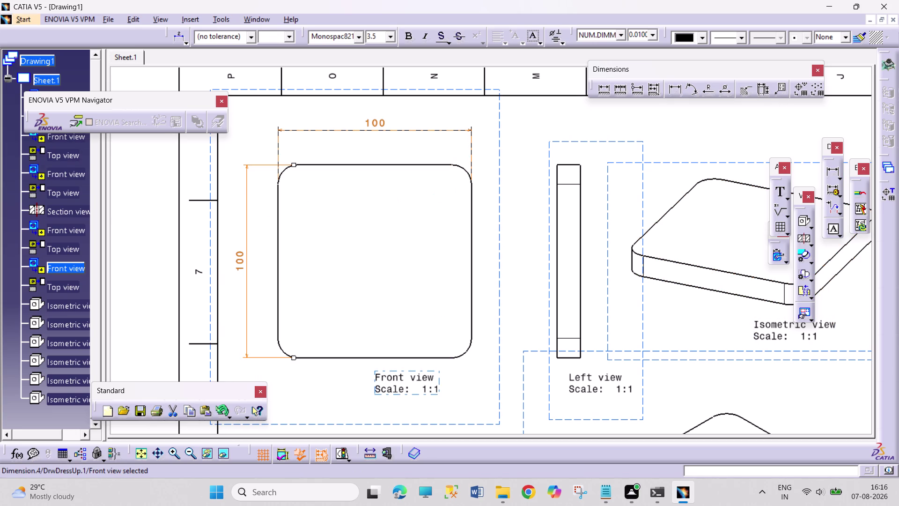
Reposition the front view, left view and the two 100 dimensions.
drag(501, 187, 487, 186)
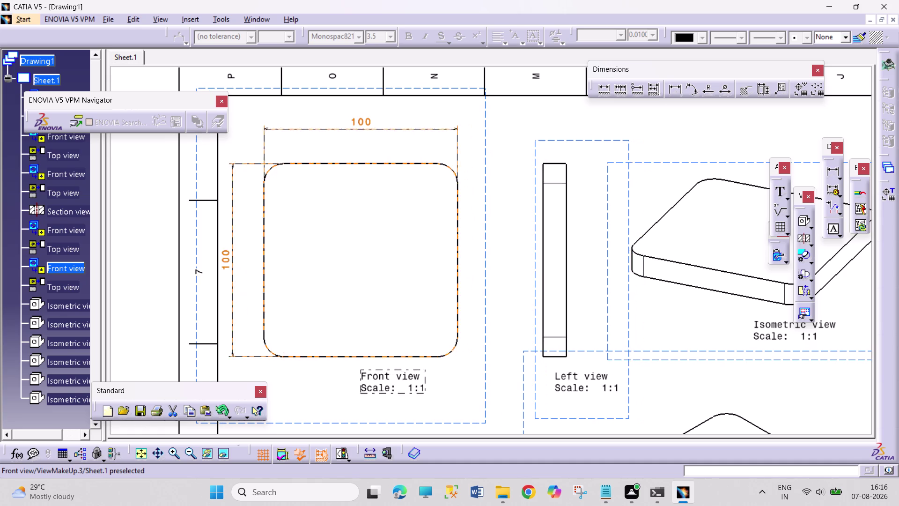
drag(223, 259, 239, 261)
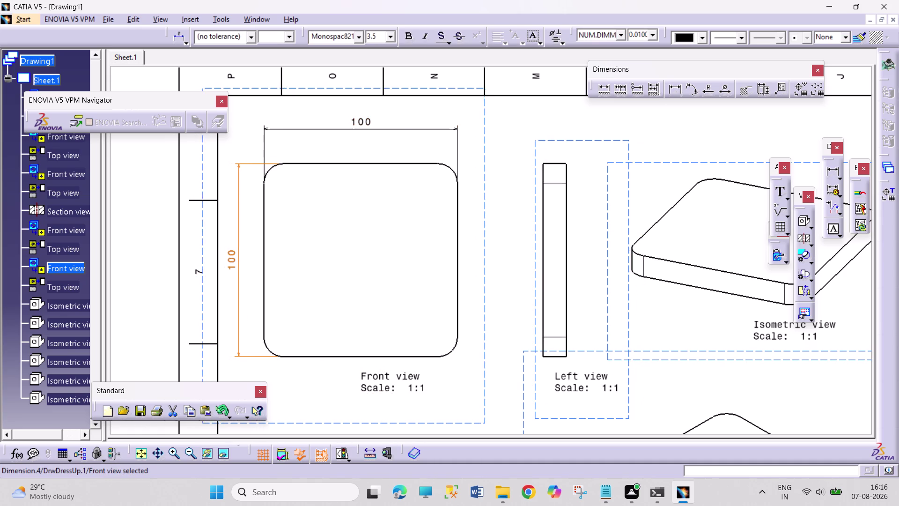
drag(239, 260, 247, 264)
drag(483, 265, 479, 265)
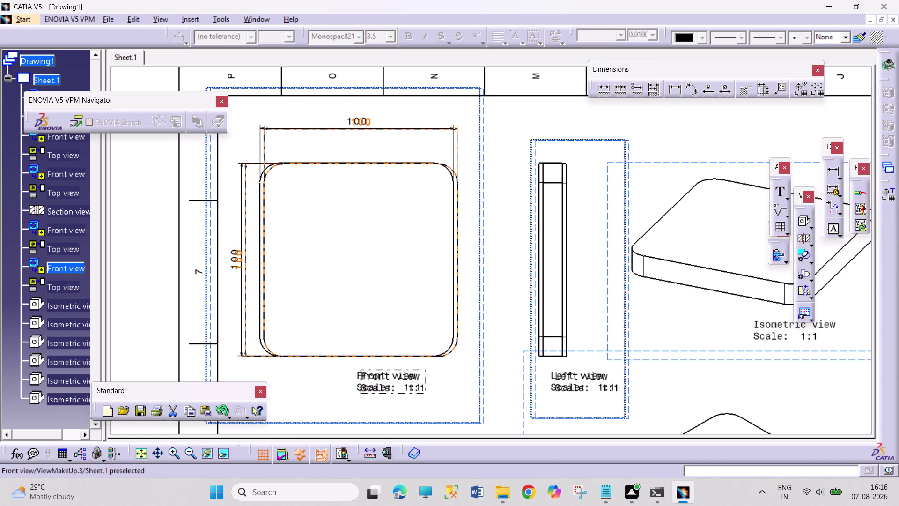
drag(479, 265, 473, 264)
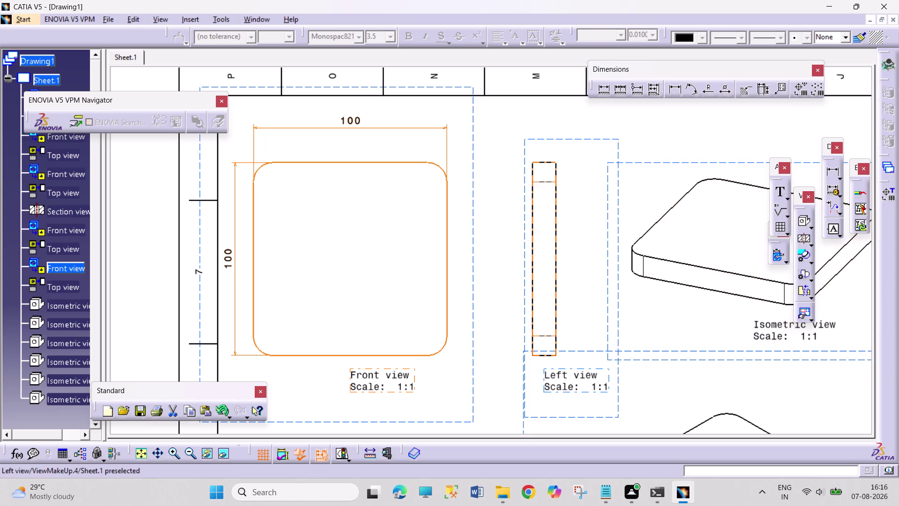
drag(454, 89, 453, 79)
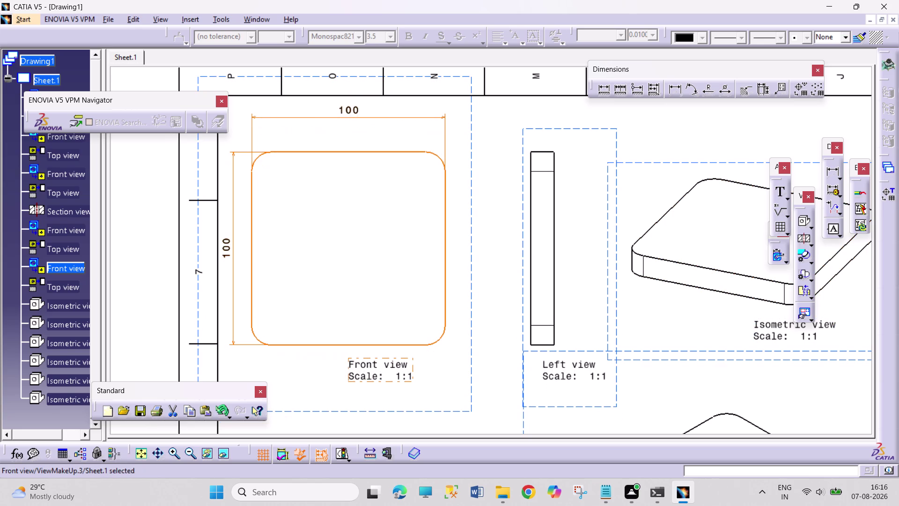
drag(353, 110, 352, 127)
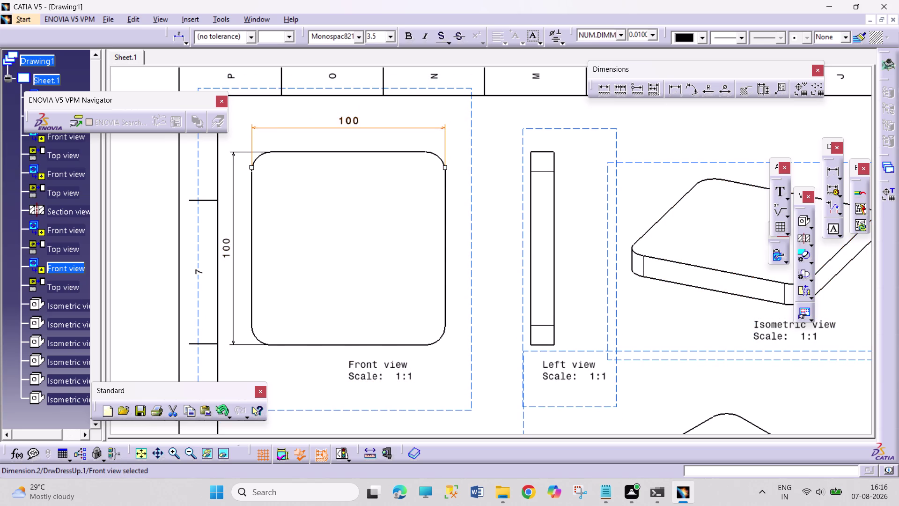
drag(411, 86, 411, 76)
drag(708, 92, 702, 93)
Add an R10 radius dimension to the square's top-right rounded corner.
click(440, 150)
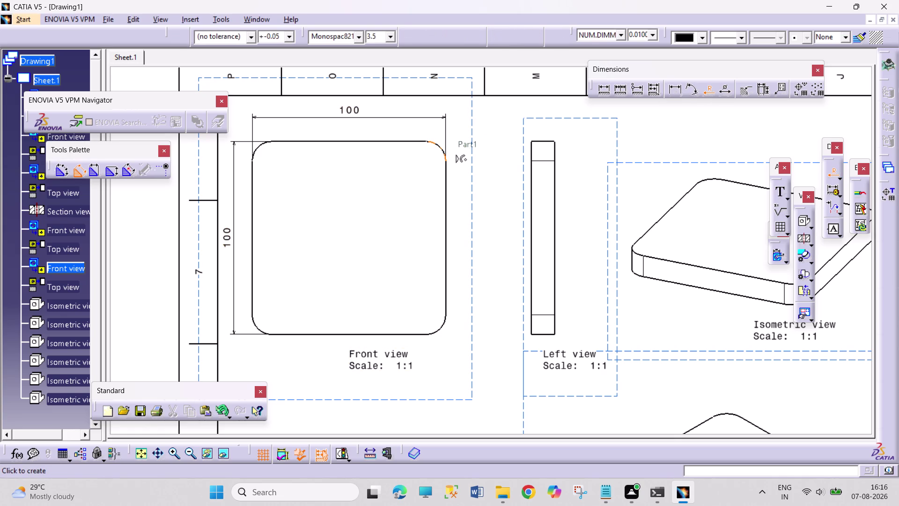
click(451, 128)
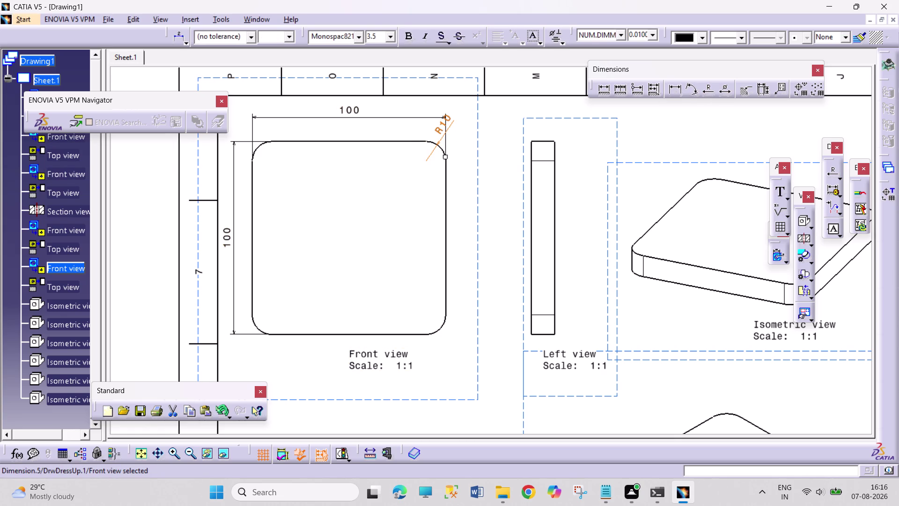
drag(450, 122, 460, 142)
drag(460, 135, 461, 148)
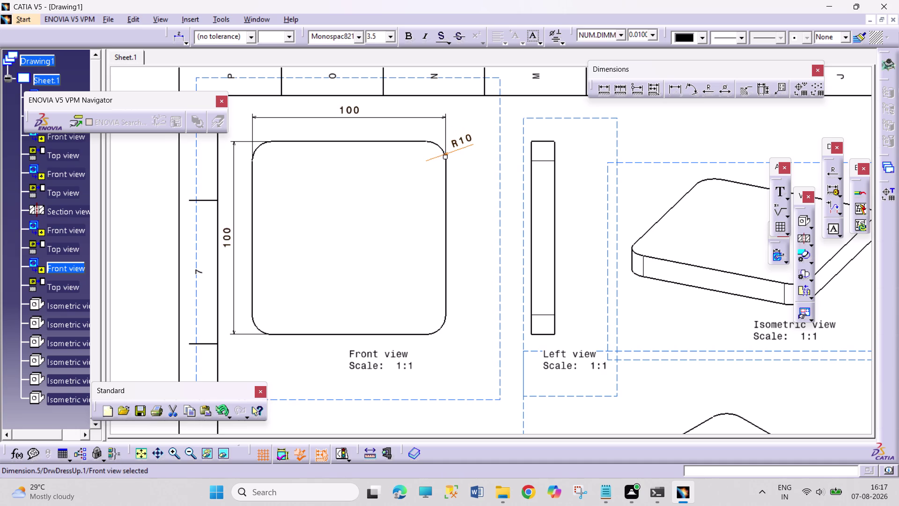
Move the left view closer to the front view and zoom in on it.
drag(561, 118, 557, 117)
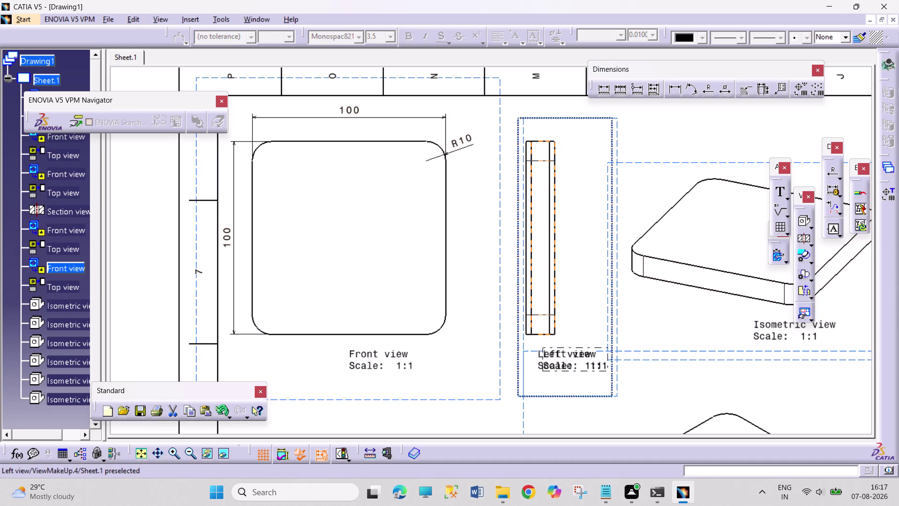
drag(556, 118, 540, 119)
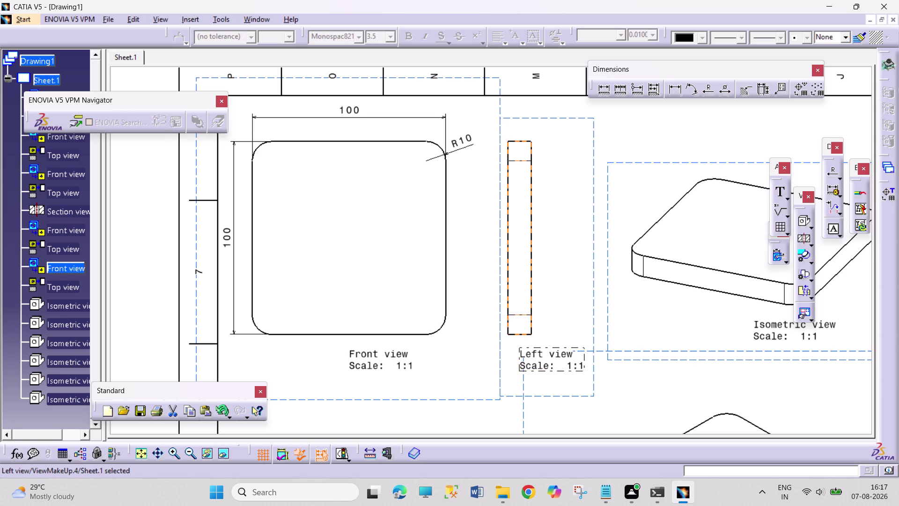
middle_drag(554, 126, 556, 96)
middle_drag(526, 219, 505, 260)
middle_drag(566, 154, 537, 257)
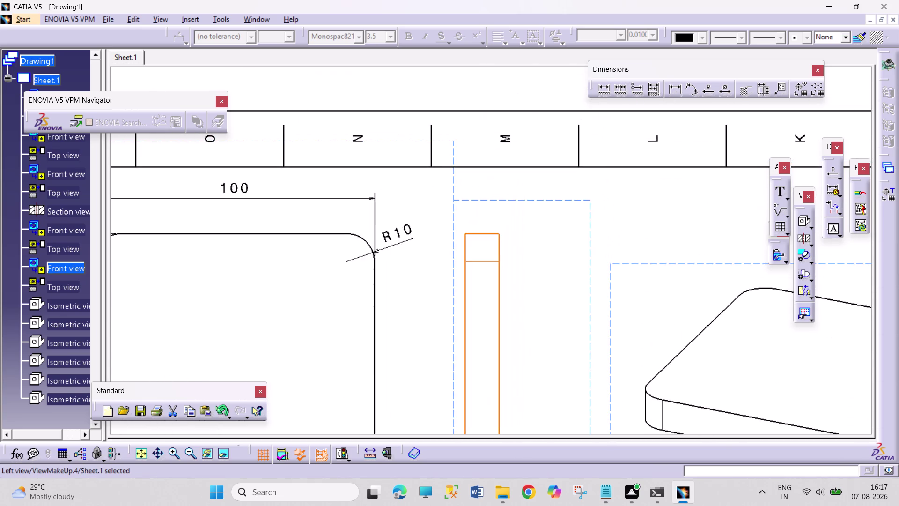
middle_drag(492, 248, 536, 109)
middle_drag(543, 148, 544, 123)
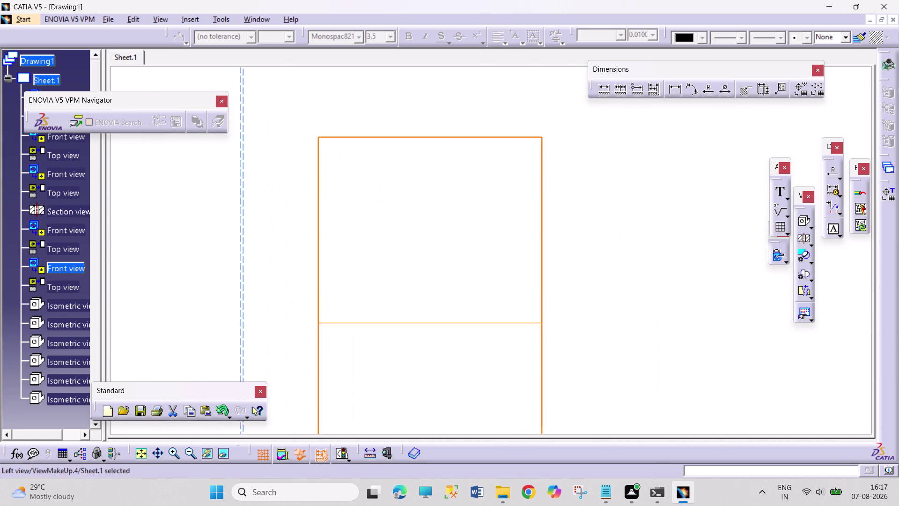
middle_drag(545, 123, 548, 112)
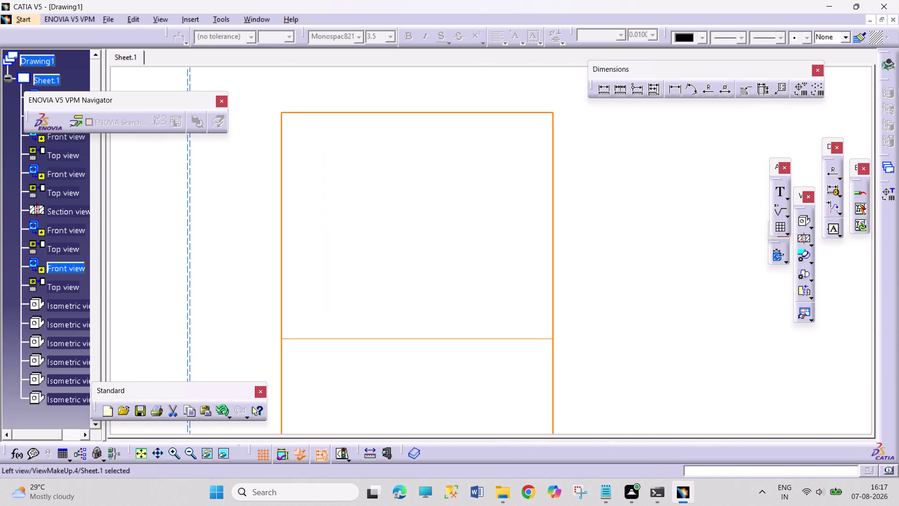
click(268, 24)
Chamfer the top edge of the hammer head's square plate.
click(299, 98)
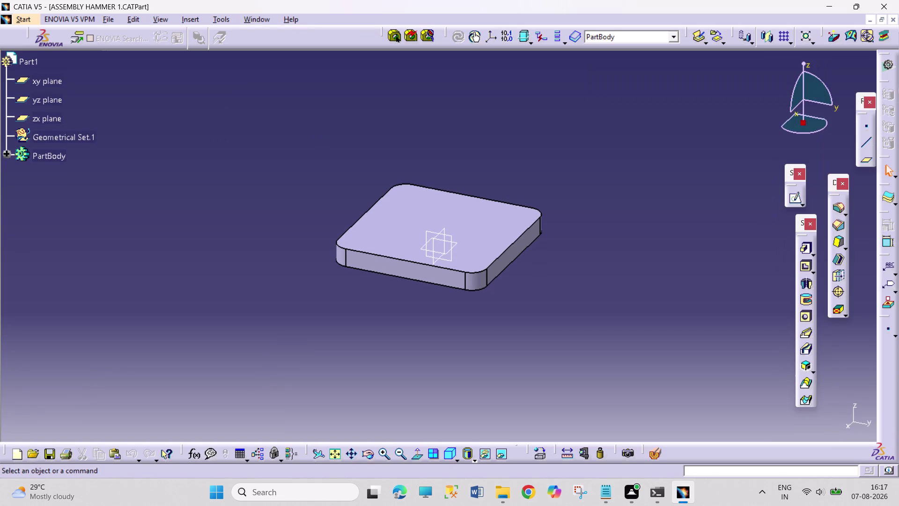
click(837, 226)
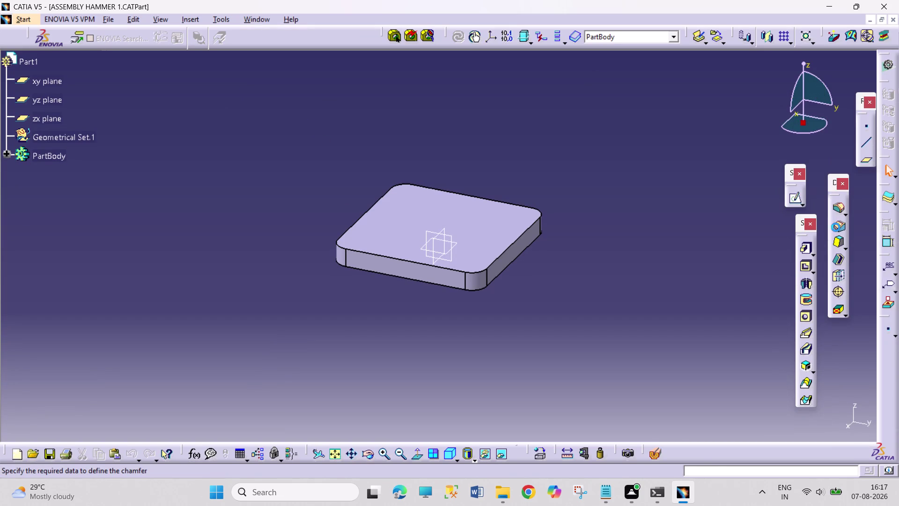
click(504, 241)
click(742, 426)
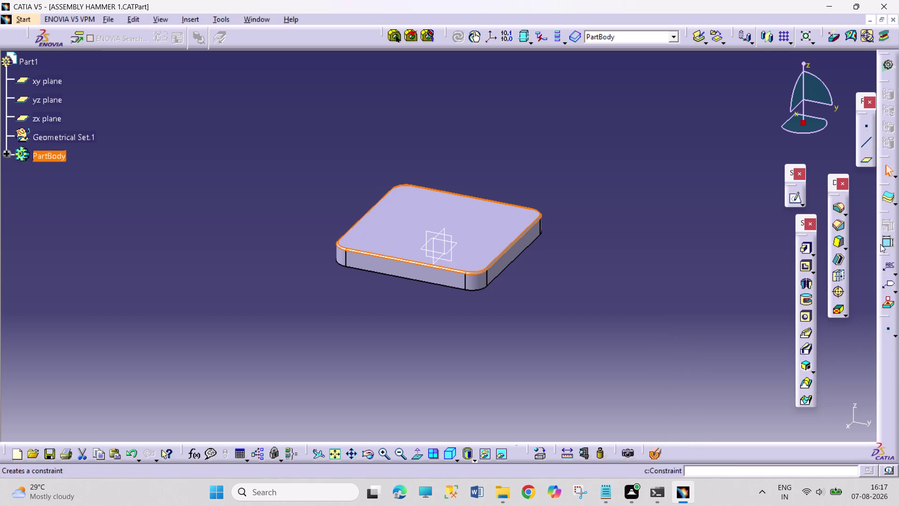
click(842, 225)
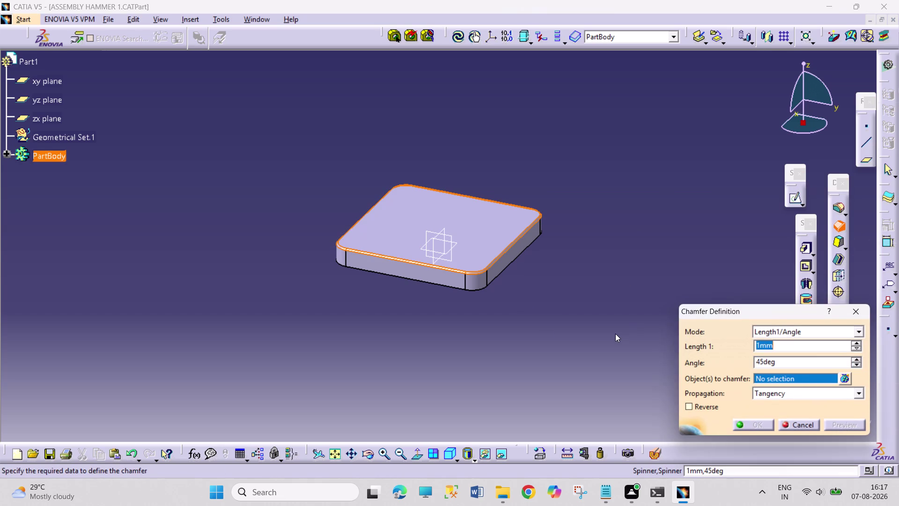
Turn the plate over and chamfer its bottom edge at 1 mm, 45°.
middle_drag(616, 334, 578, 284)
right_drag(600, 321, 539, 196)
middle_drag(542, 202, 536, 188)
middle_drag(558, 274, 497, 157)
right_drag(551, 261, 496, 157)
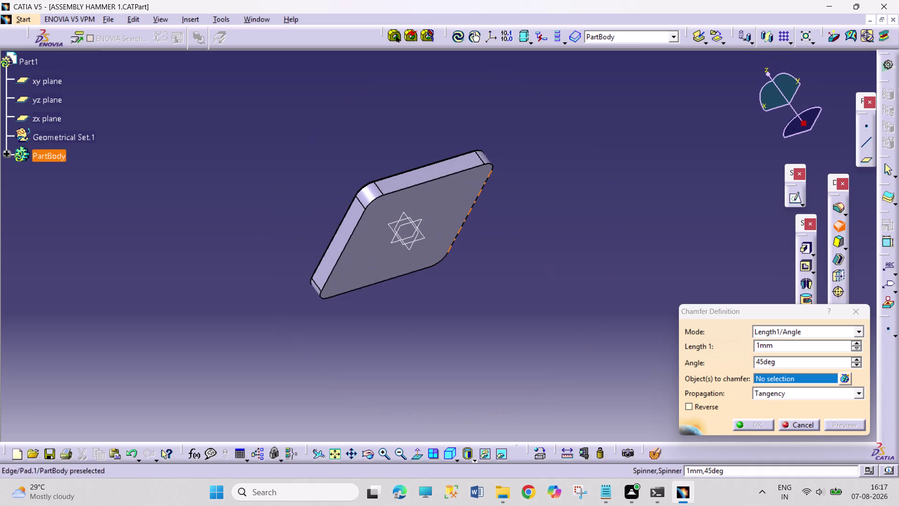
click(454, 208)
click(758, 424)
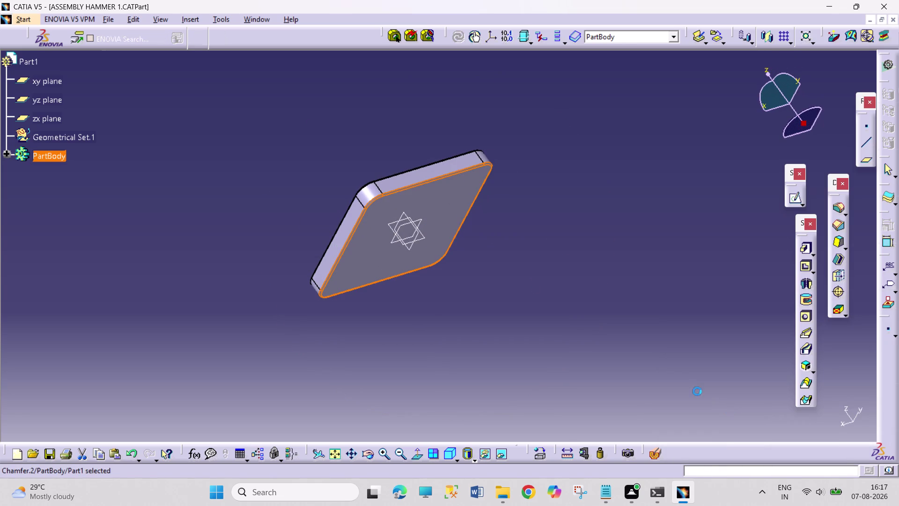
Save the chamfered plate part with Ctrl+S and return to Drawing1.
click(260, 16)
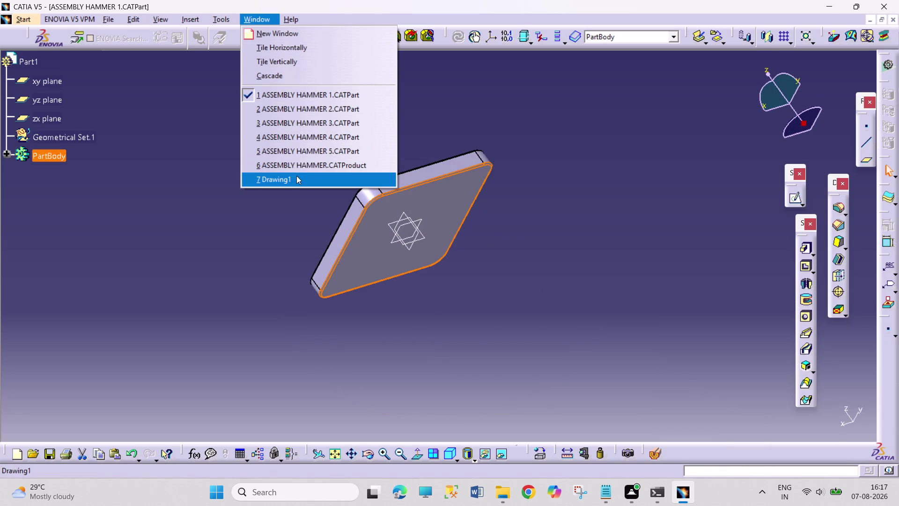
click(623, 198)
key(ctrl+s)
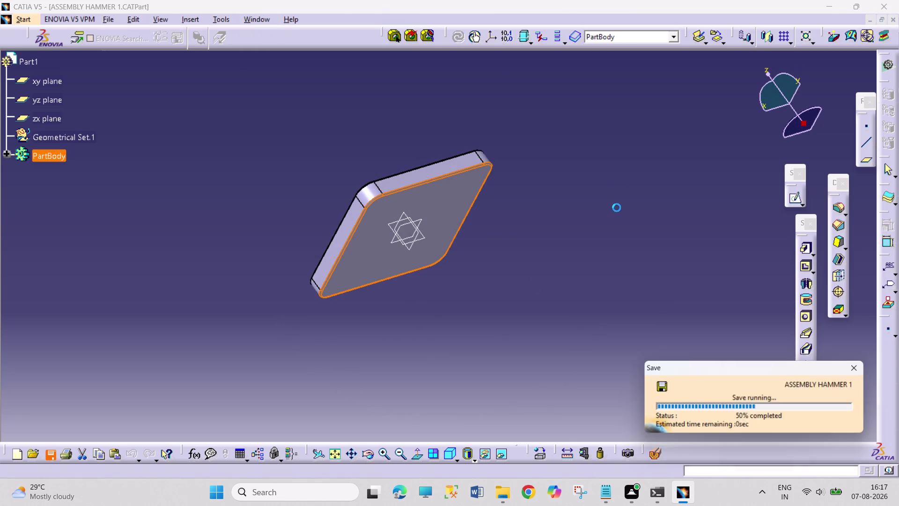
click(615, 209)
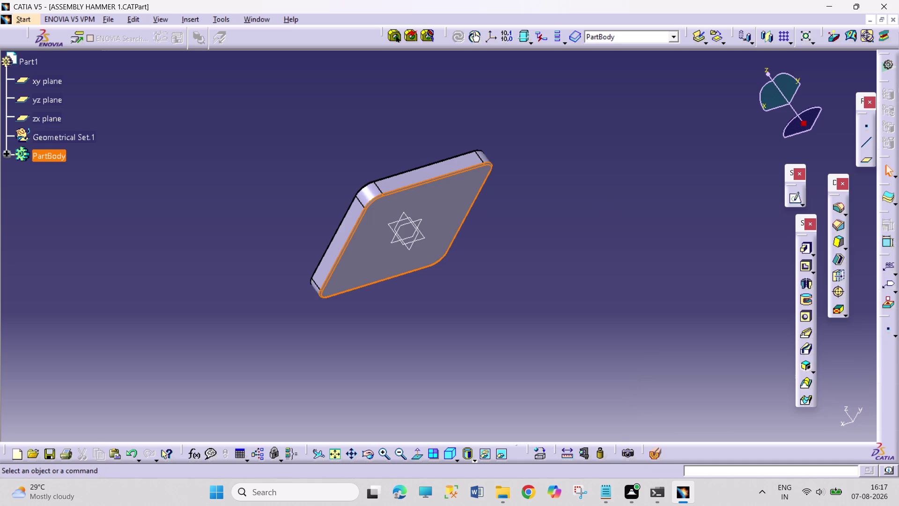
click(261, 19)
click(316, 183)
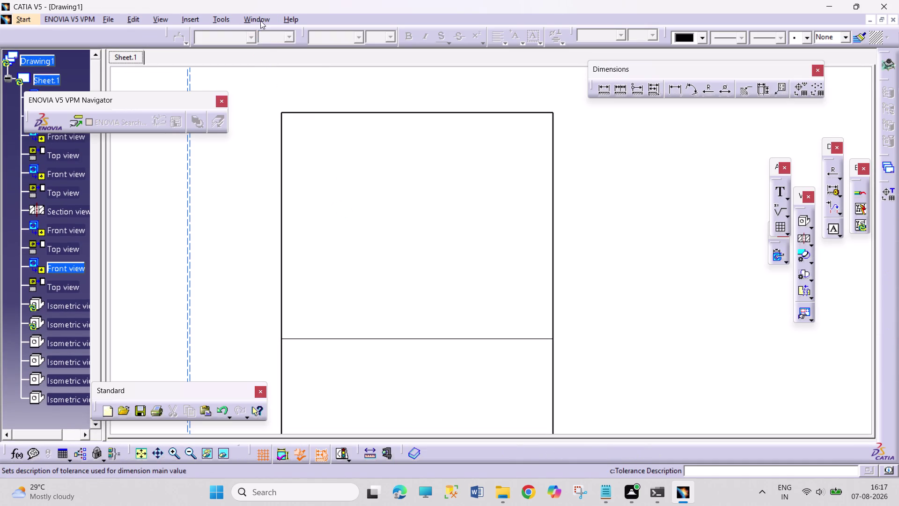
click(261, 20)
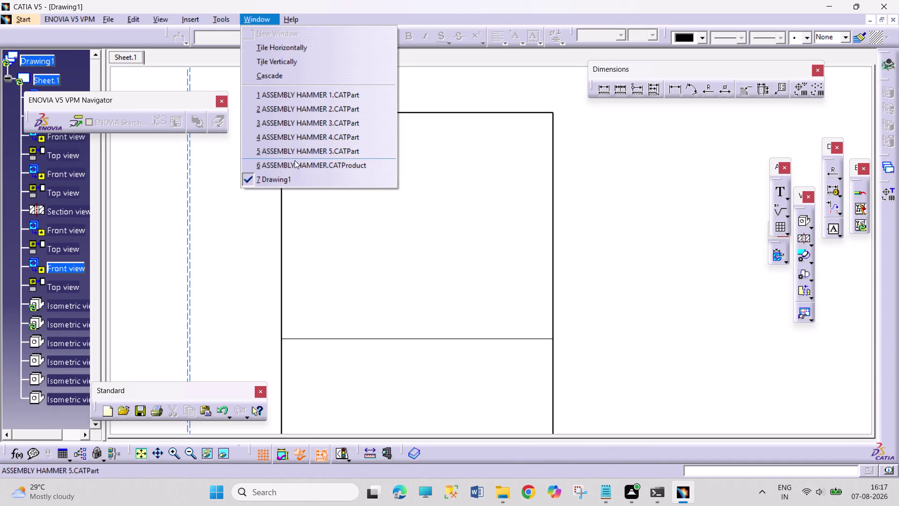
click(294, 160)
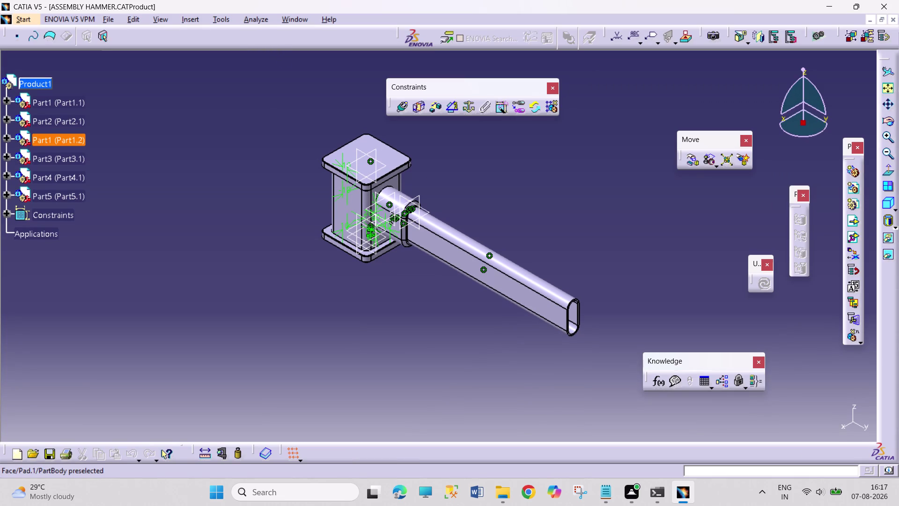
key(ctrl+s)
click(295, 18)
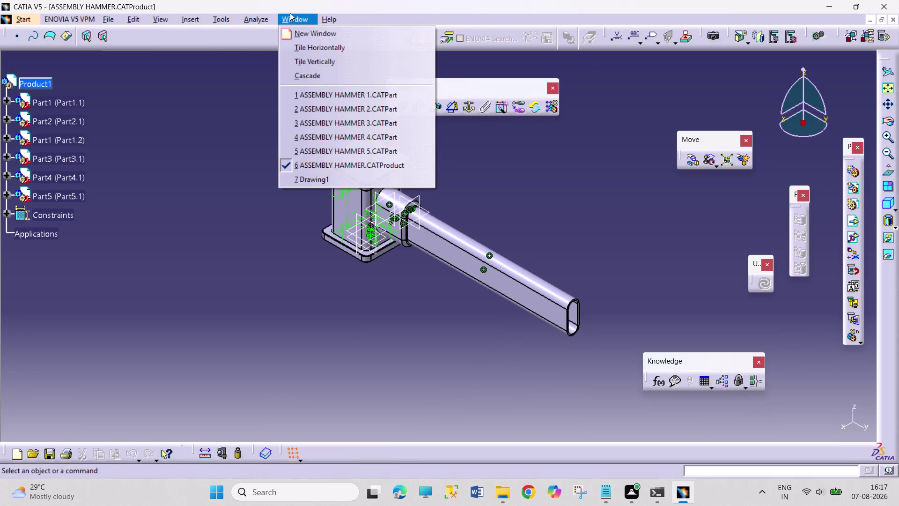
click(327, 175)
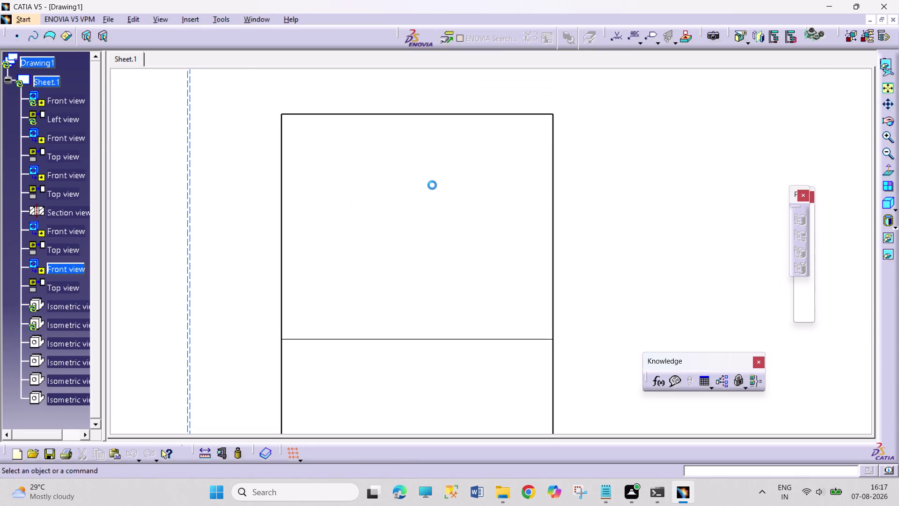
middle_drag(432, 185, 423, 224)
Update the front and left views so the plate's chamfer appears.
middle_drag(476, 213, 454, 293)
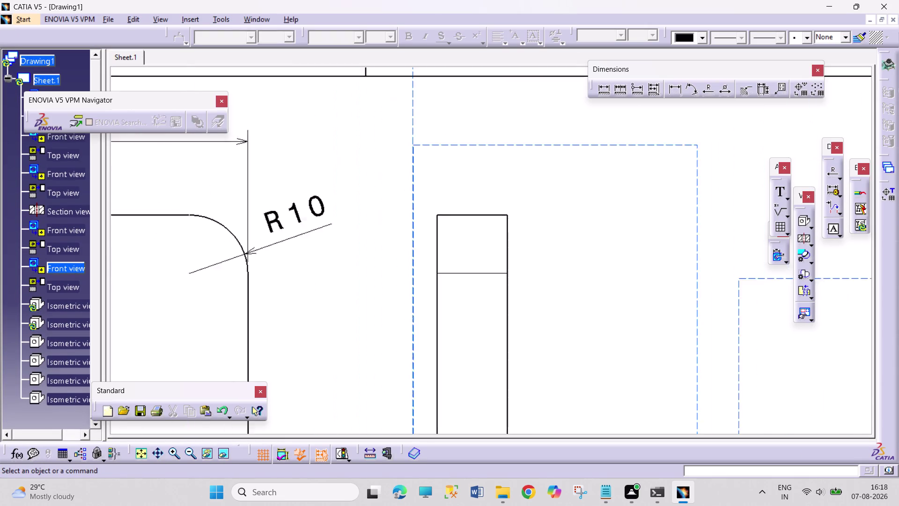
middle_drag(454, 293, 416, 371)
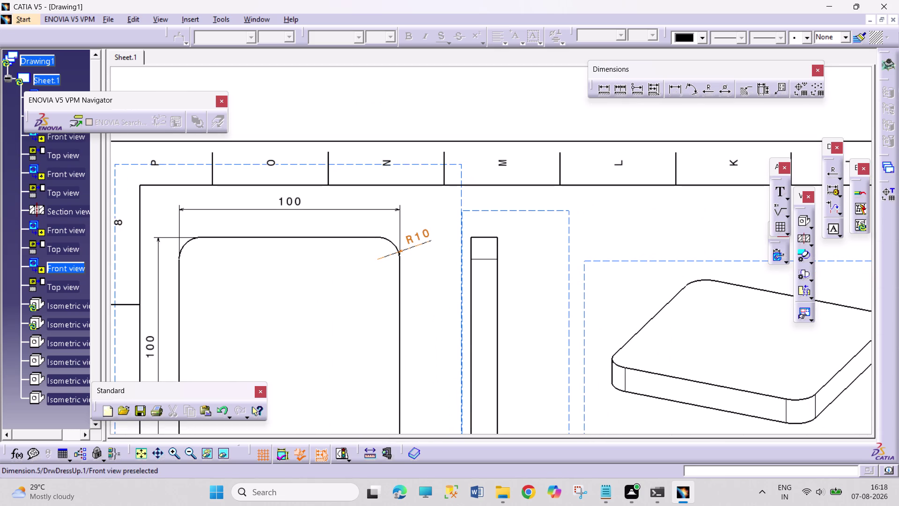
right_click(463, 165)
click(513, 342)
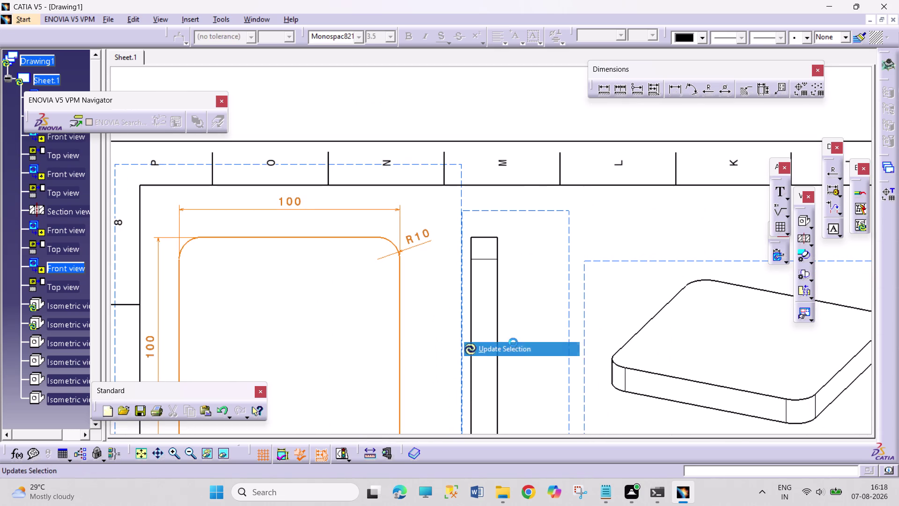
right_click(569, 215)
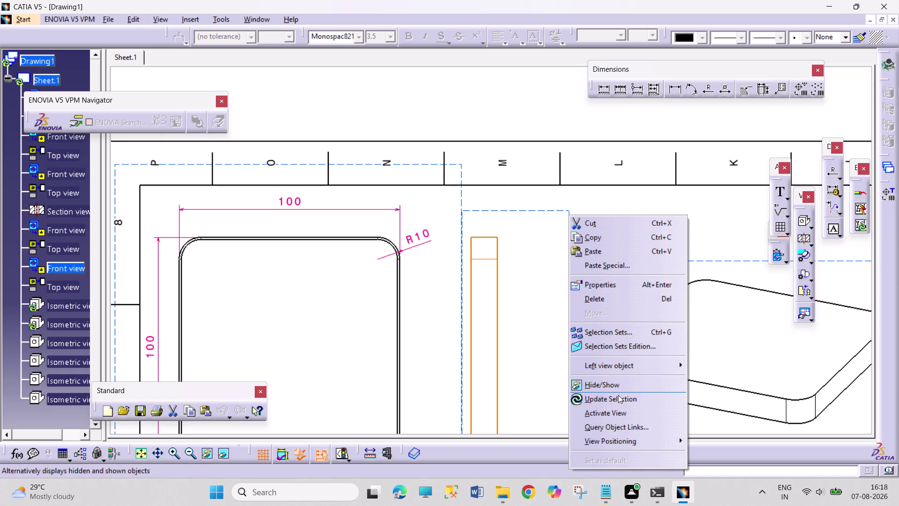
click(619, 397)
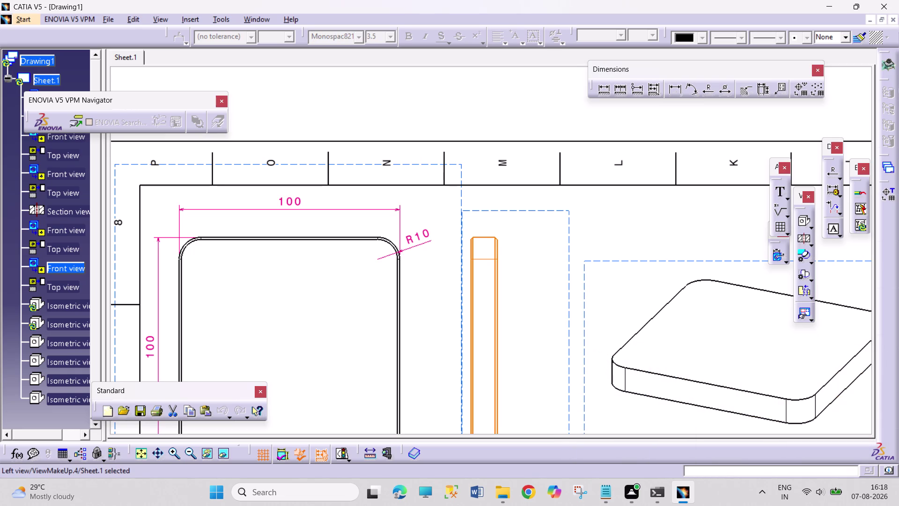
middle_drag(573, 305, 552, 209)
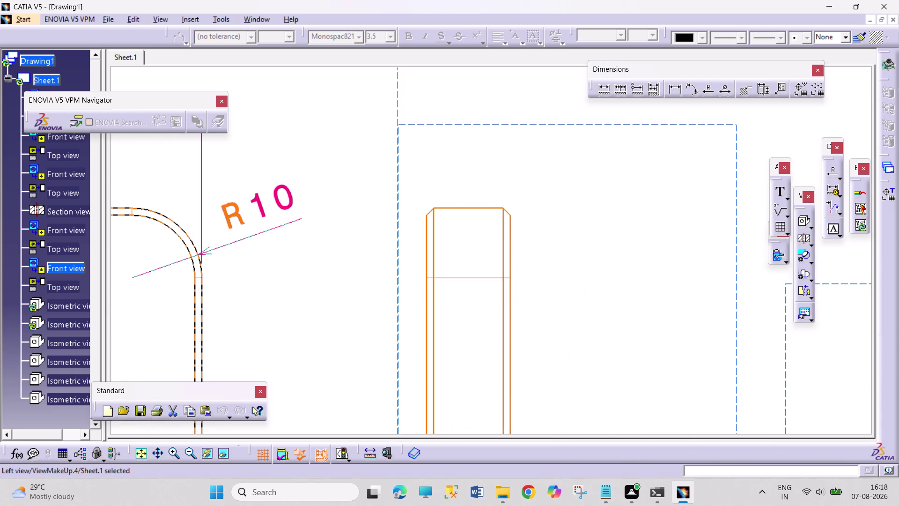
click(355, 286)
middle_drag(575, 251, 536, 409)
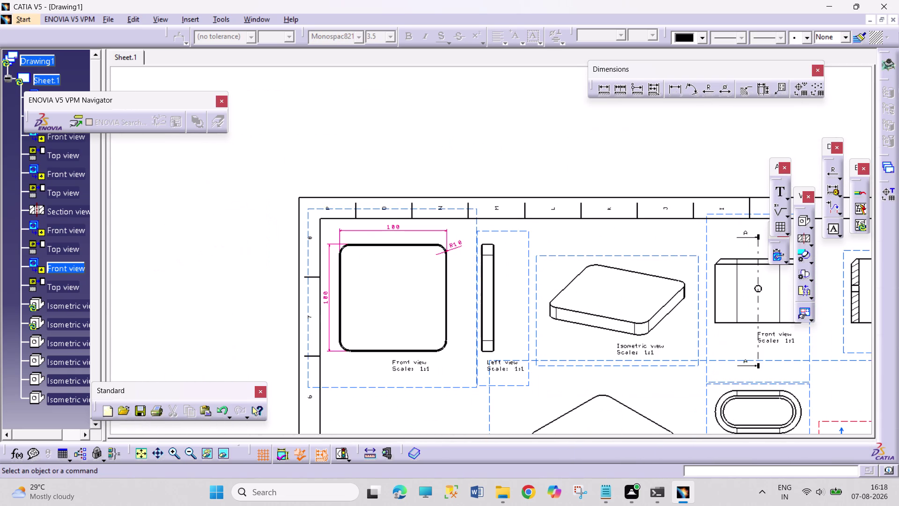
Delete the vertical 100, horizontal 100 and R10 dimensions from the front view.
right_click(328, 294)
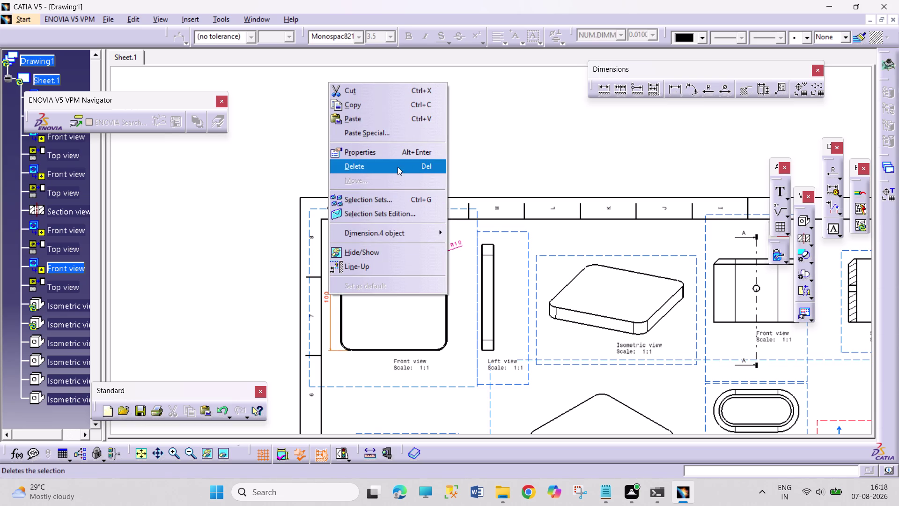
click(397, 166)
right_click(388, 225)
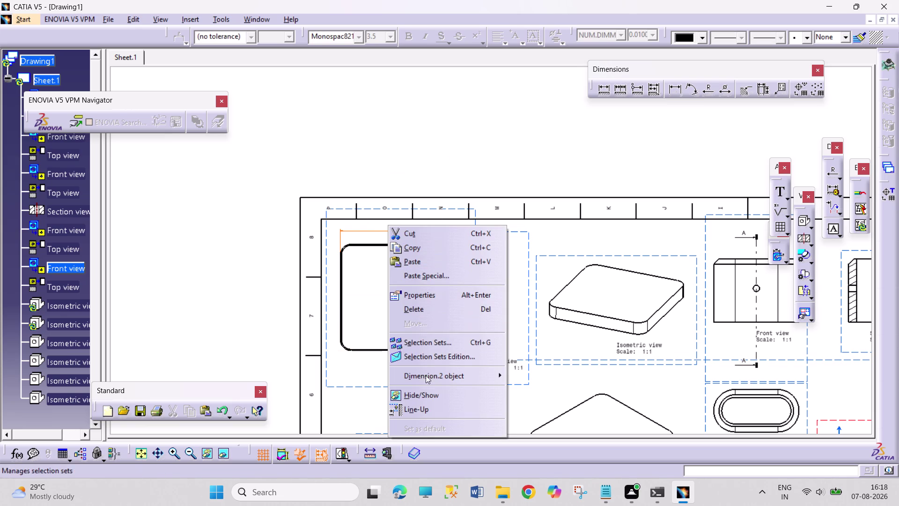
click(426, 304)
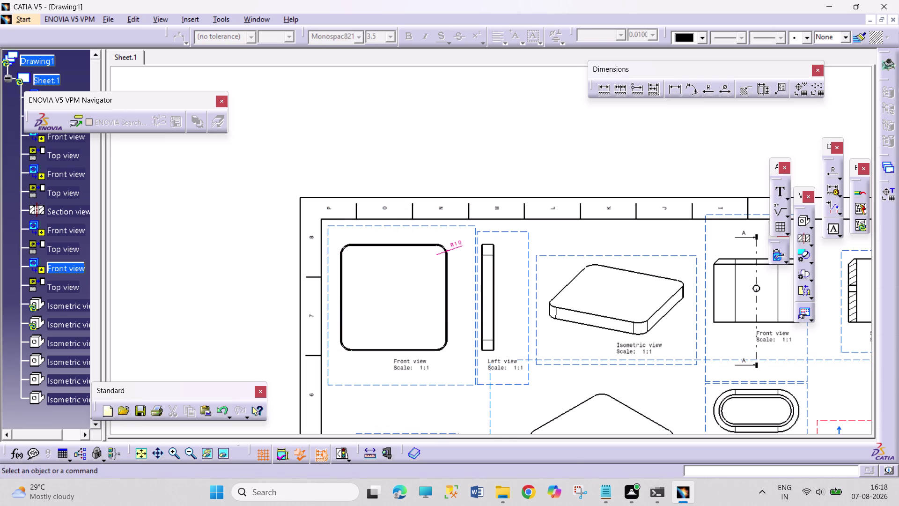
right_click(459, 243)
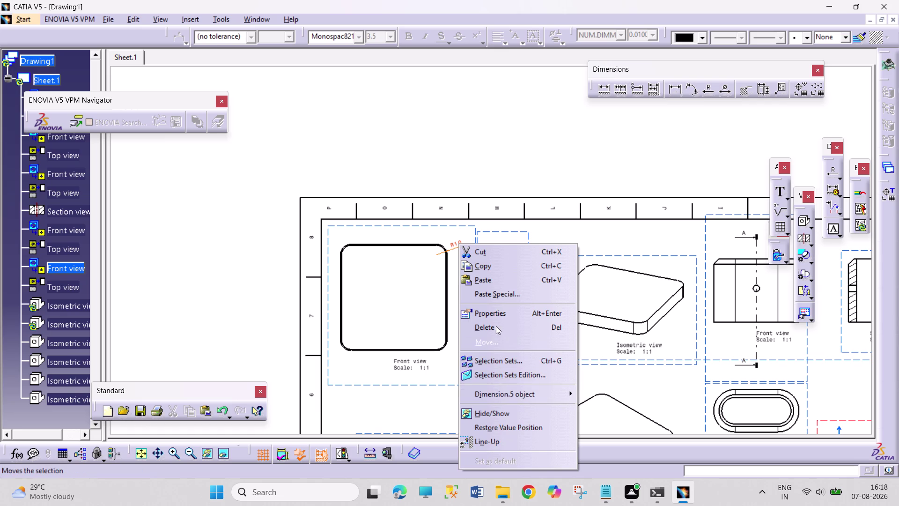
click(496, 326)
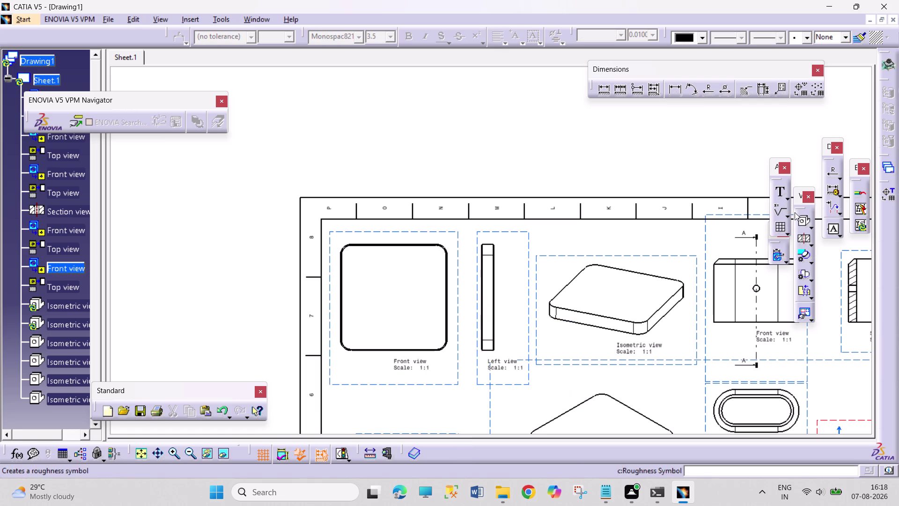
click(678, 90)
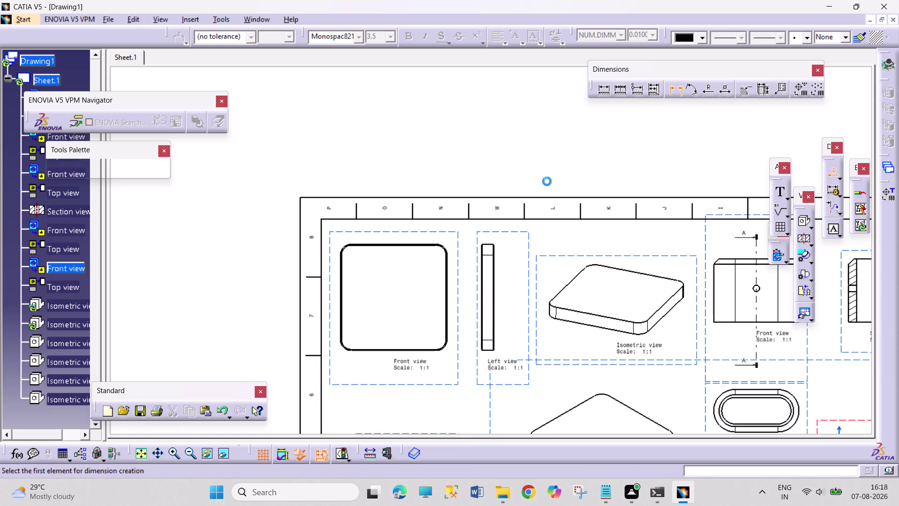
Add the 100 height dimension beside the plate's front view.
middle_click(408, 262)
middle_drag(394, 309, 401, 260)
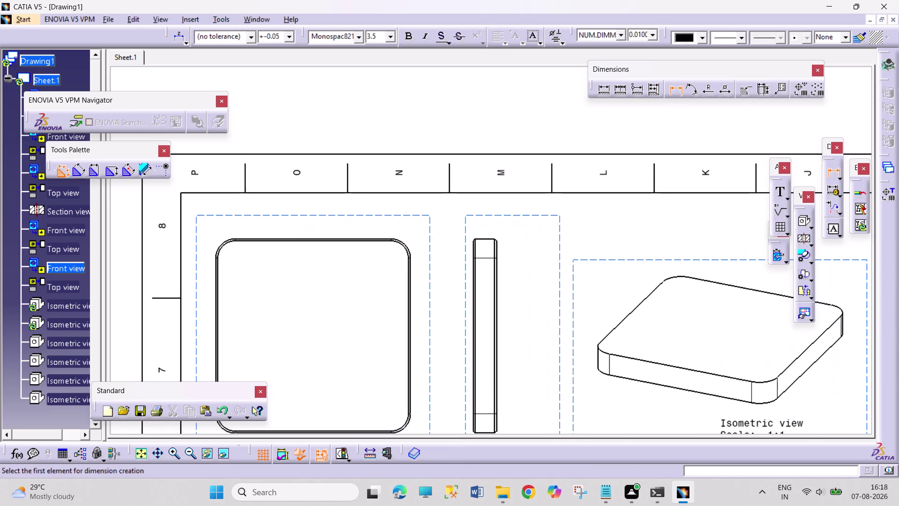
middle_drag(382, 295, 414, 245)
middle_drag(374, 314, 385, 286)
middle_drag(386, 301, 511, 247)
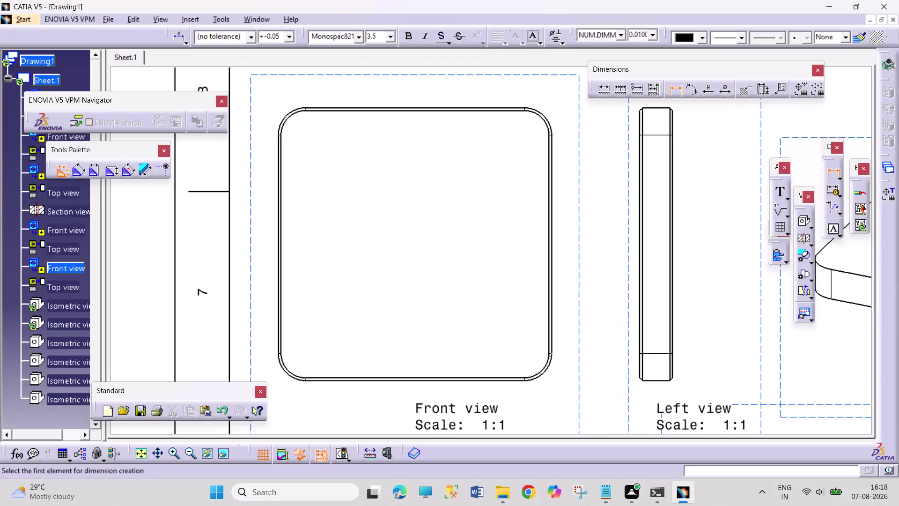
click(405, 380)
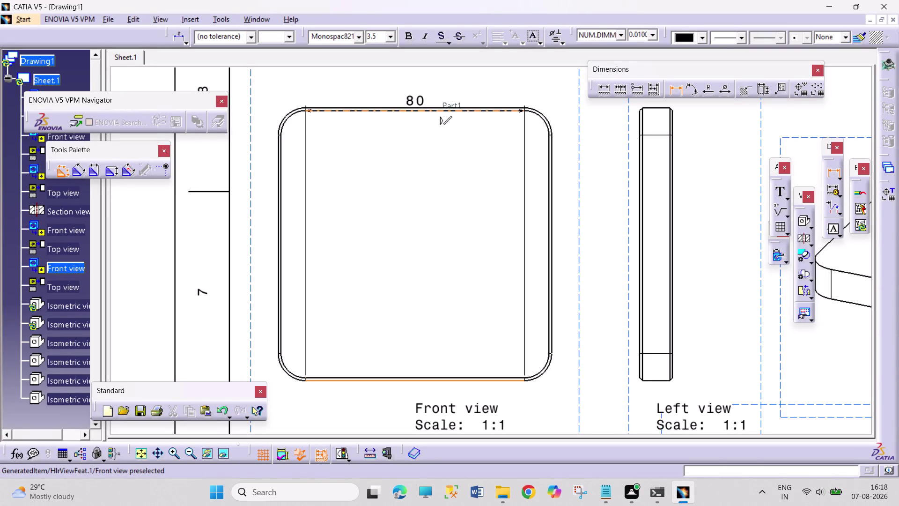
click(424, 106)
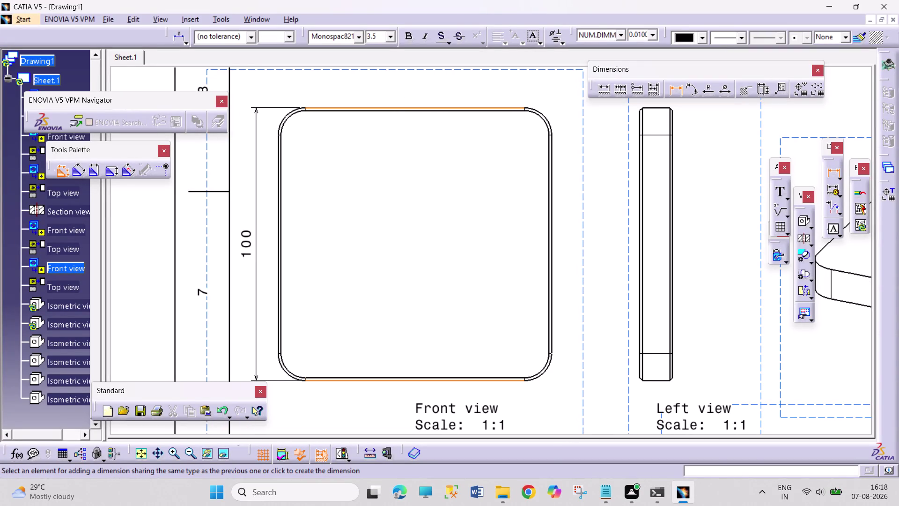
click(255, 183)
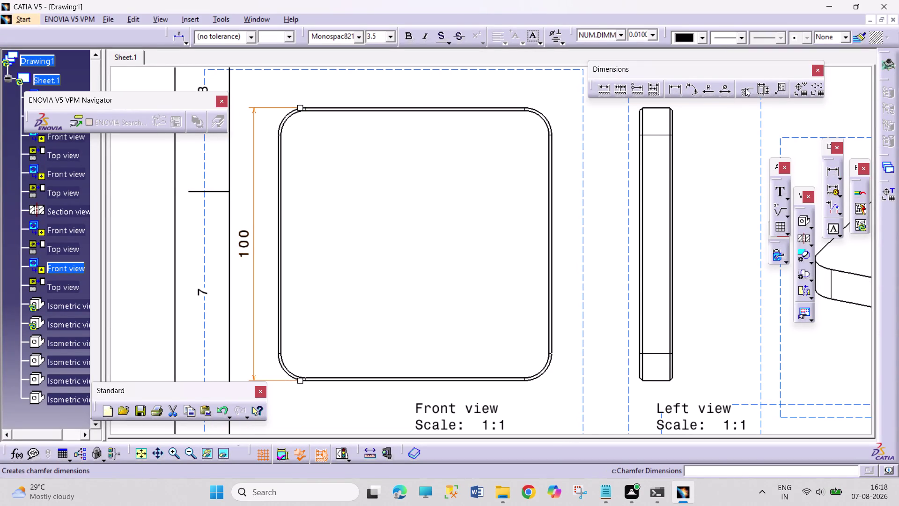
Start a radius dimension on the top-right corner, then cancel it.
click(705, 88)
click(539, 117)
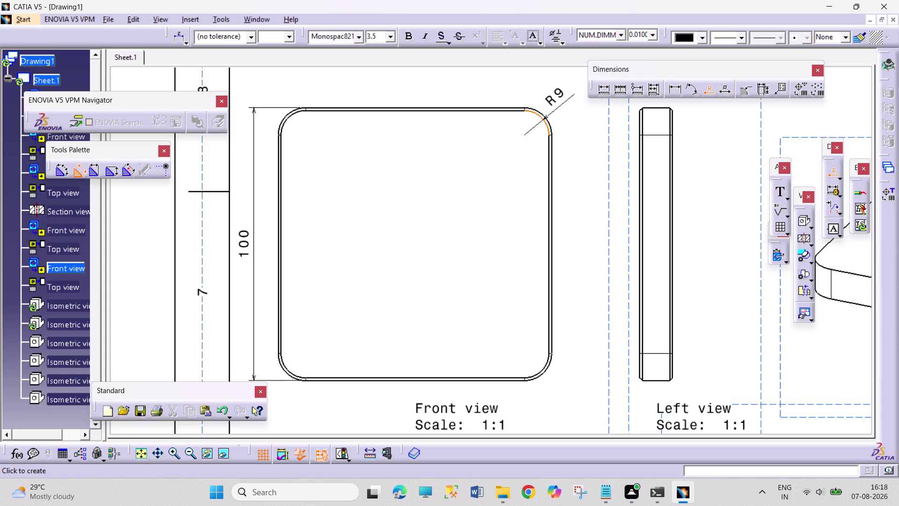
key(Escape)
key(Escape)
key(Escape)
key(Escape)
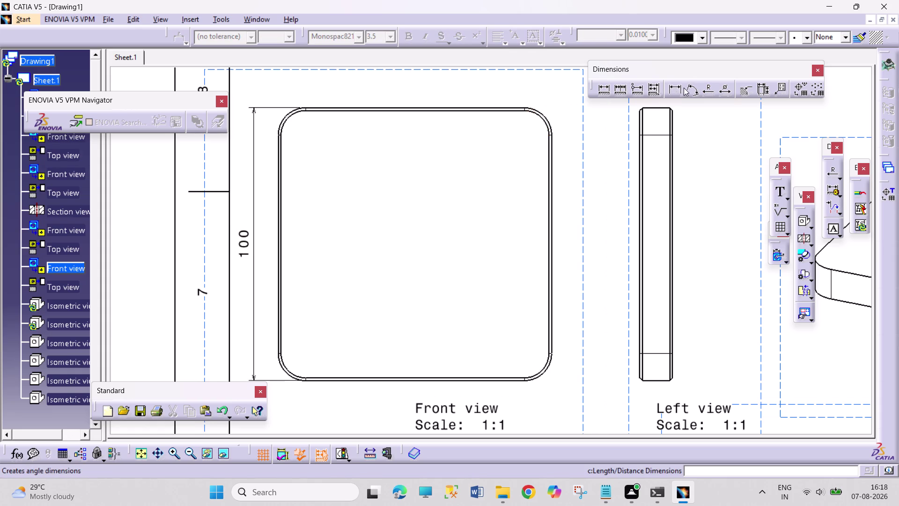
Dimension the top-right corner as R10 and move its label outward.
click(708, 89)
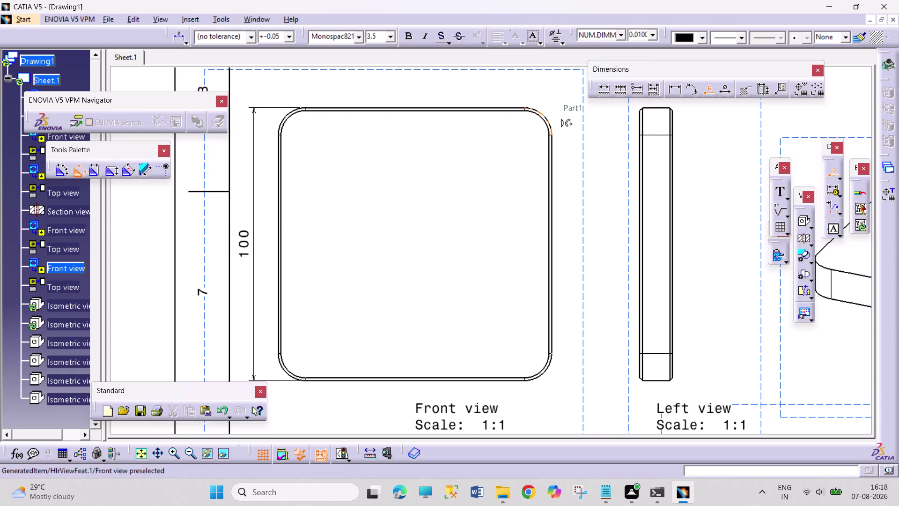
click(543, 114)
click(550, 107)
key(Escape)
key(Escape)
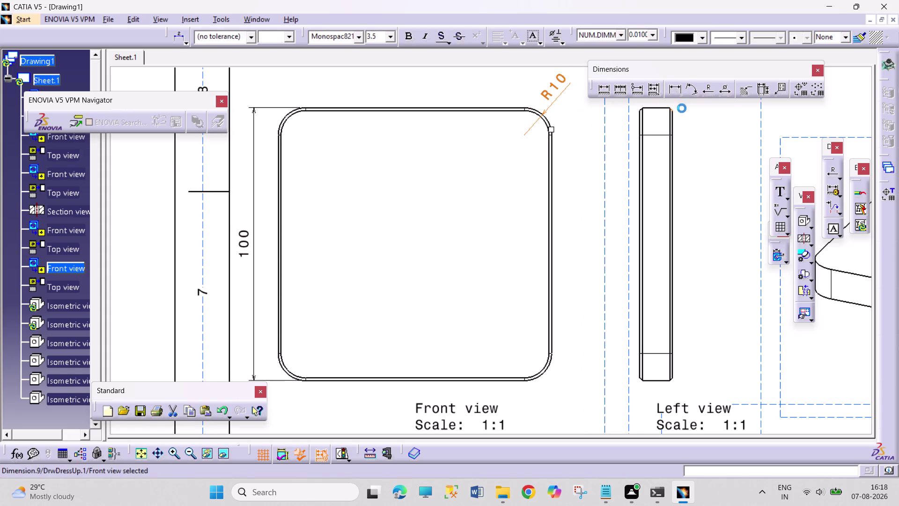
key(Escape)
key(Escape)
key(Escape)
drag(554, 89, 560, 117)
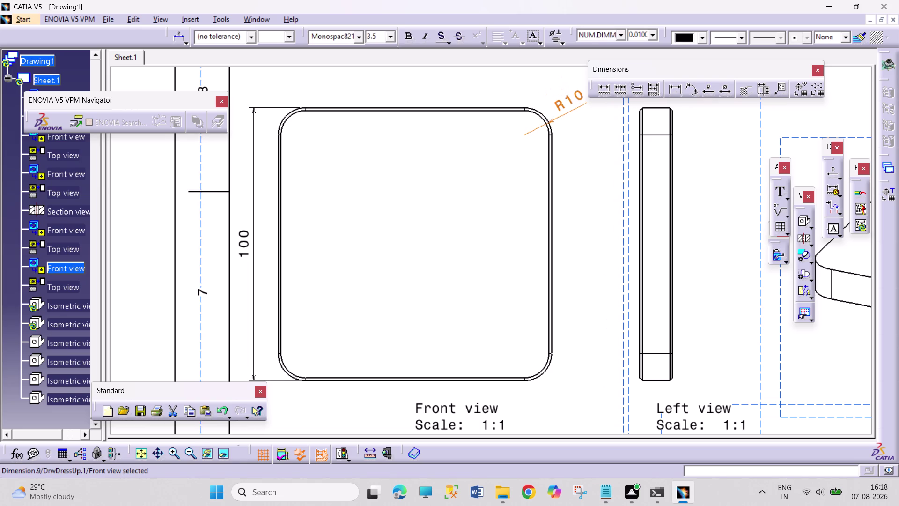
drag(560, 116, 559, 128)
key(Escape)
key(Escape)
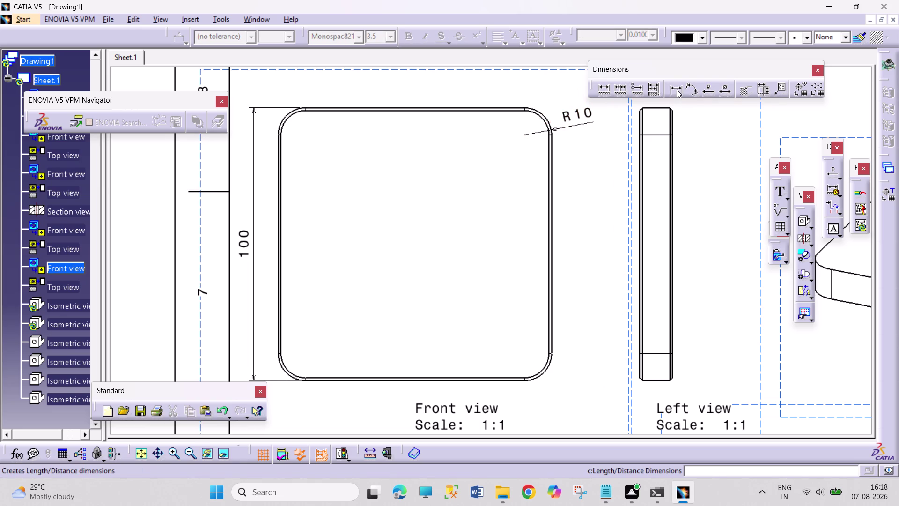
drag(676, 89, 654, 97)
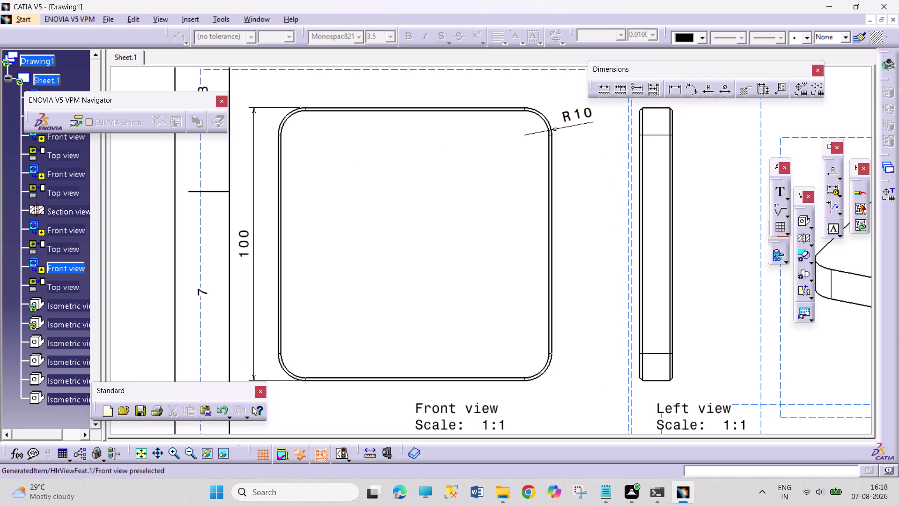
Add the 100 width dimension above the front view.
click(278, 185)
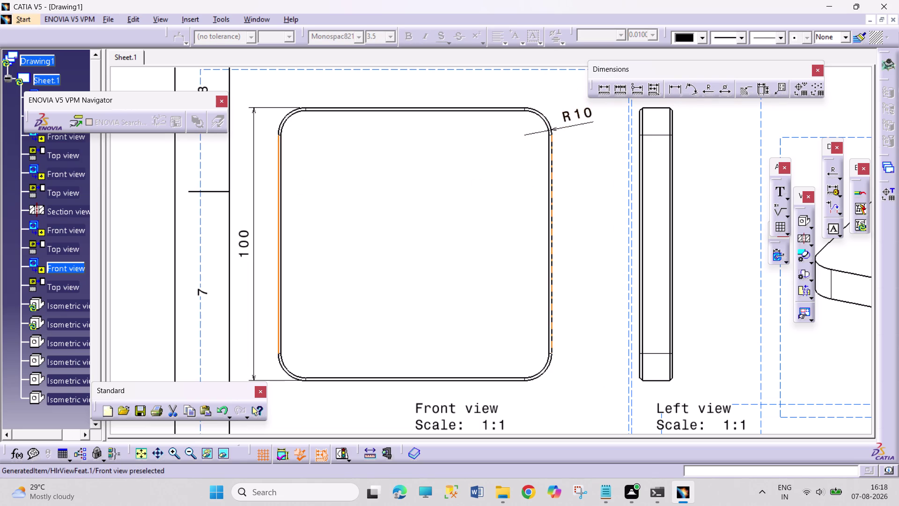
drag(551, 198, 546, 190)
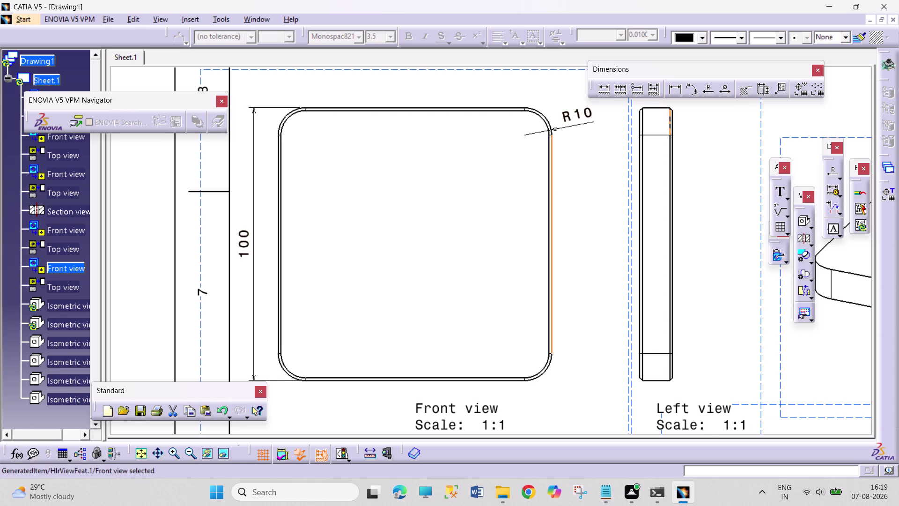
click(671, 93)
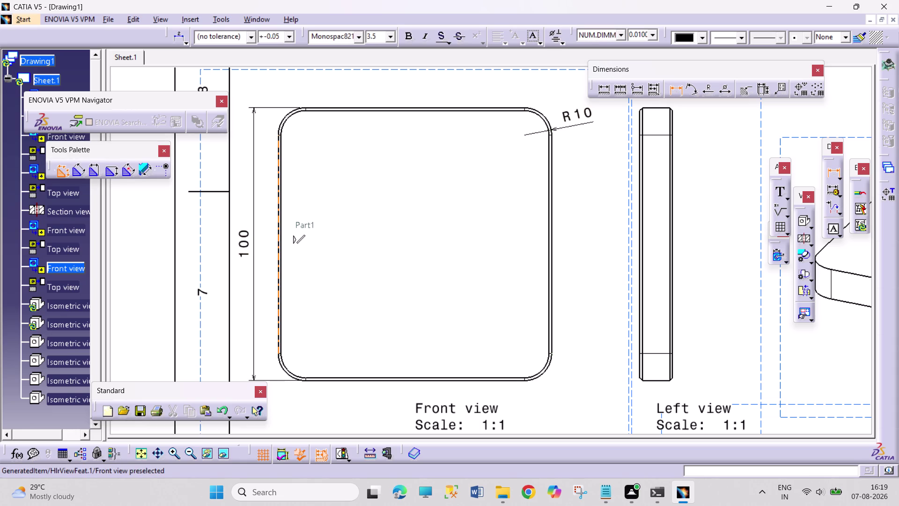
click(276, 228)
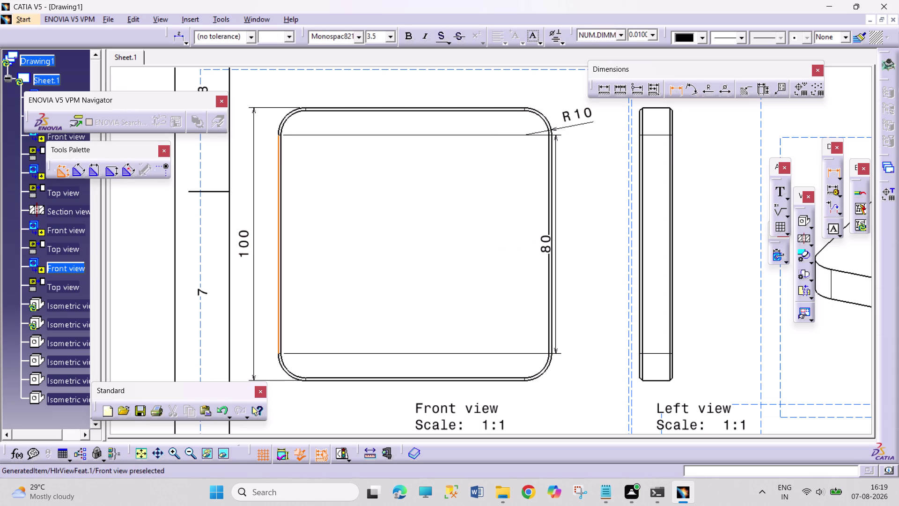
drag(551, 227, 548, 221)
click(421, 86)
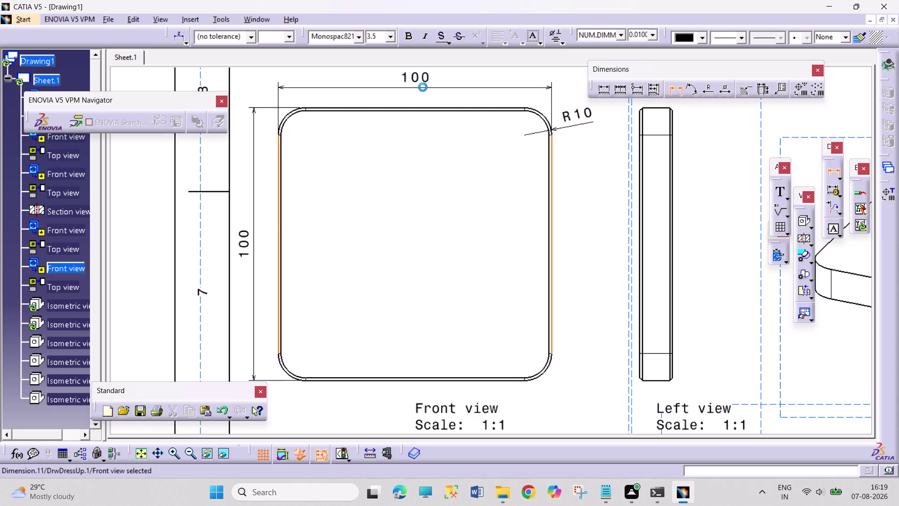
key(Escape)
key(Escape)
Add a 12 thickness dimension above the left view.
middle_drag(550, 229, 484, 266)
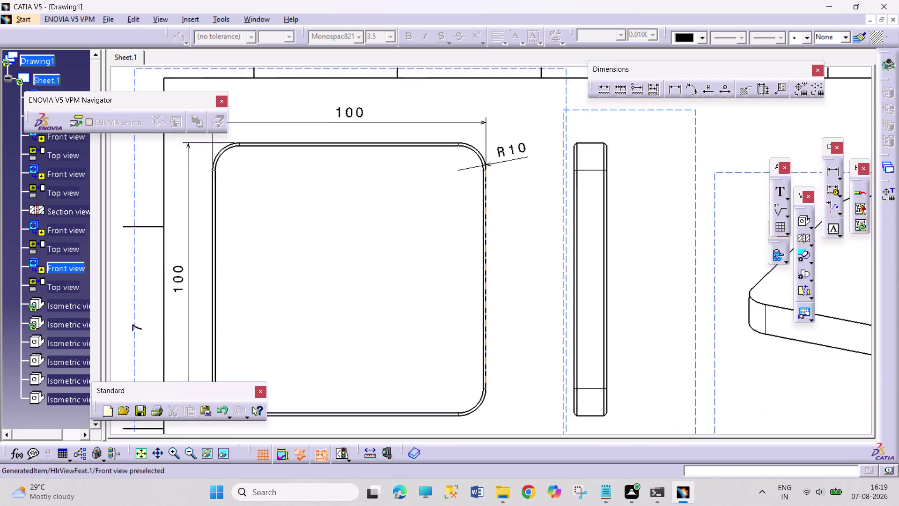
middle_drag(483, 266, 425, 306)
click(674, 89)
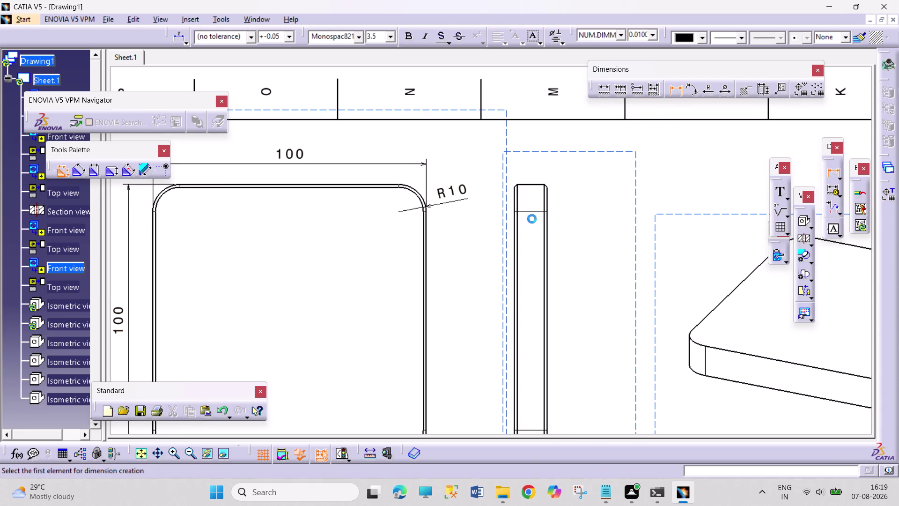
click(513, 224)
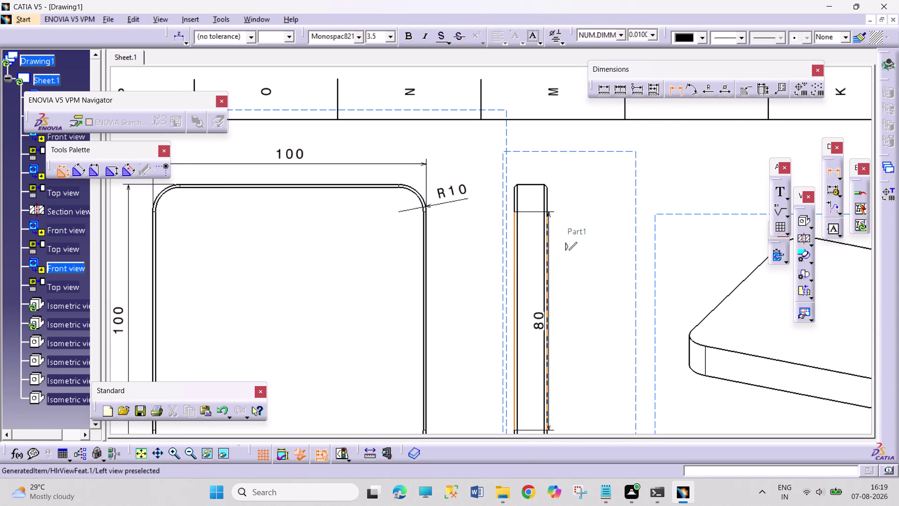
click(547, 237)
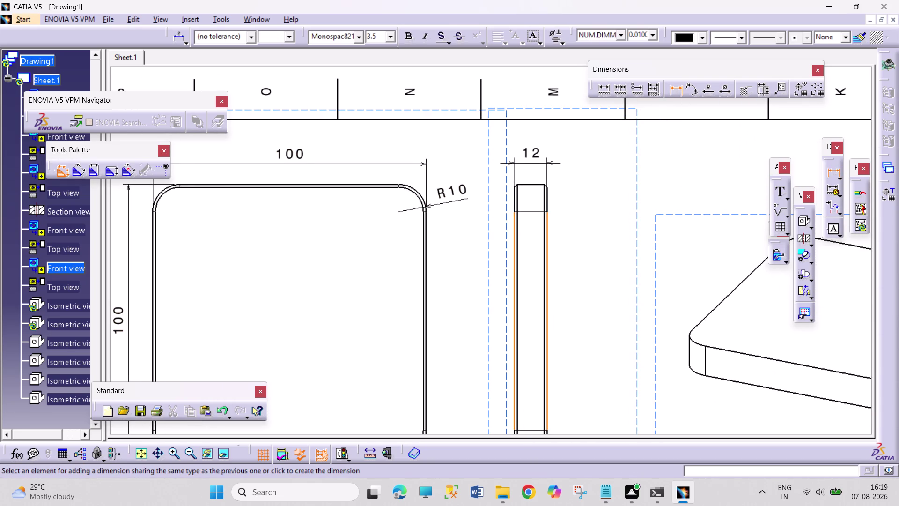
click(549, 154)
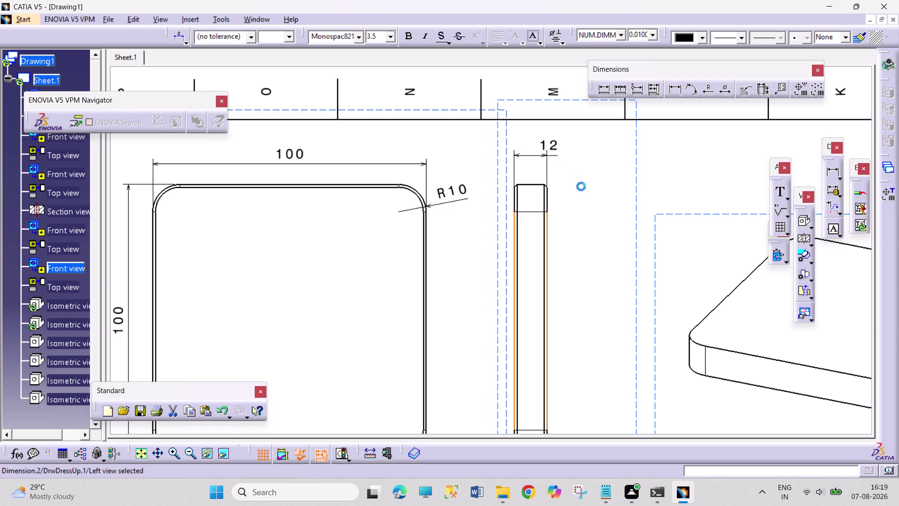
key(Escape)
key(Escape)
key(Escape)
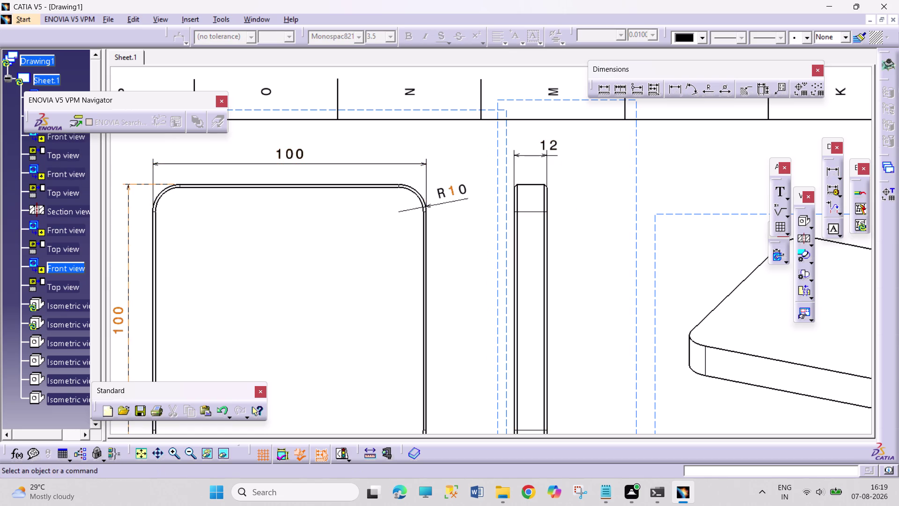
Reposition the 12 thickness dimension above the left view.
drag(386, 110, 388, 95)
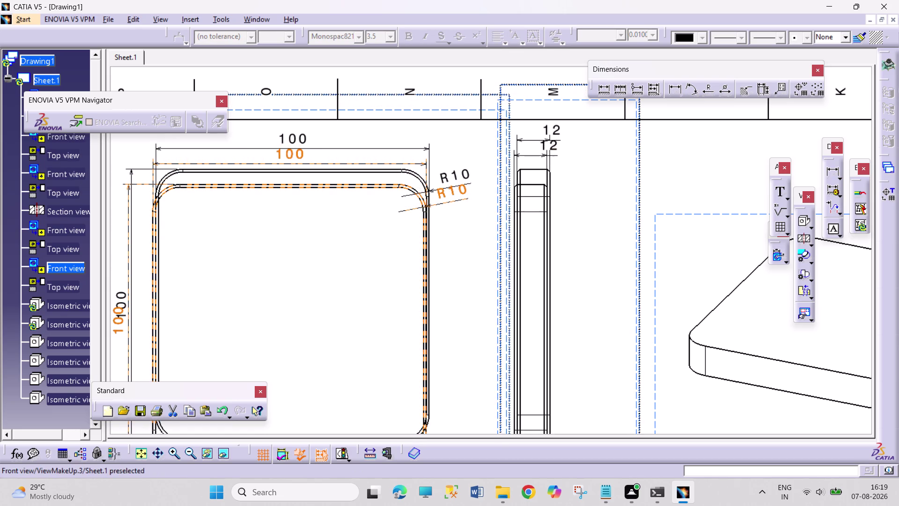
drag(388, 96, 389, 96)
key(Escape)
key(Escape)
key(Escape)
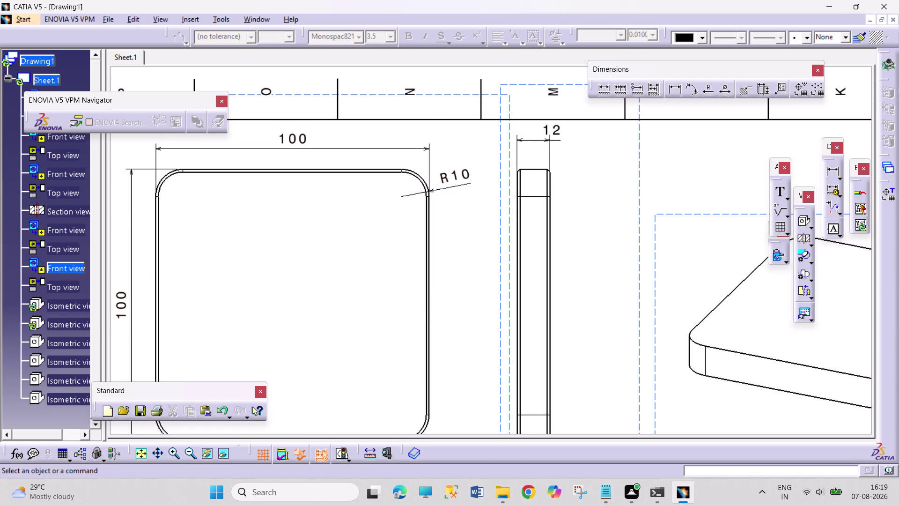
drag(550, 129, 553, 151)
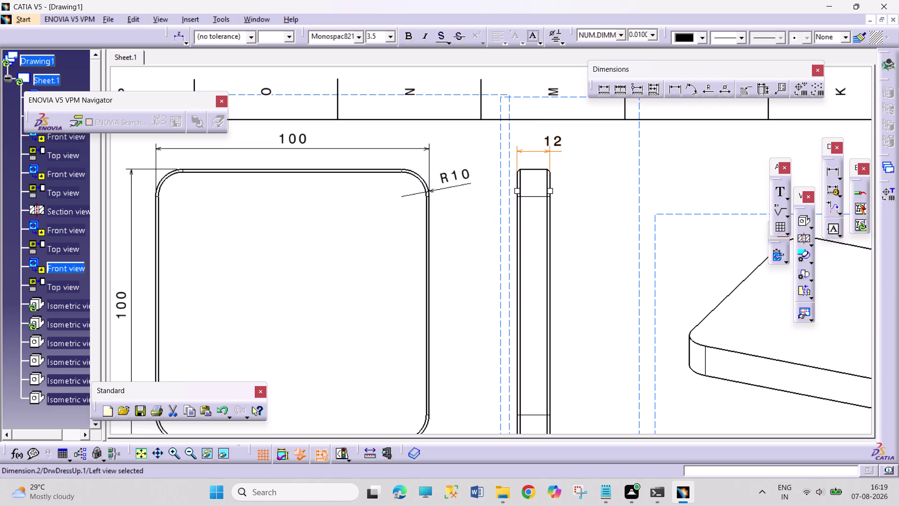
drag(561, 143, 562, 140)
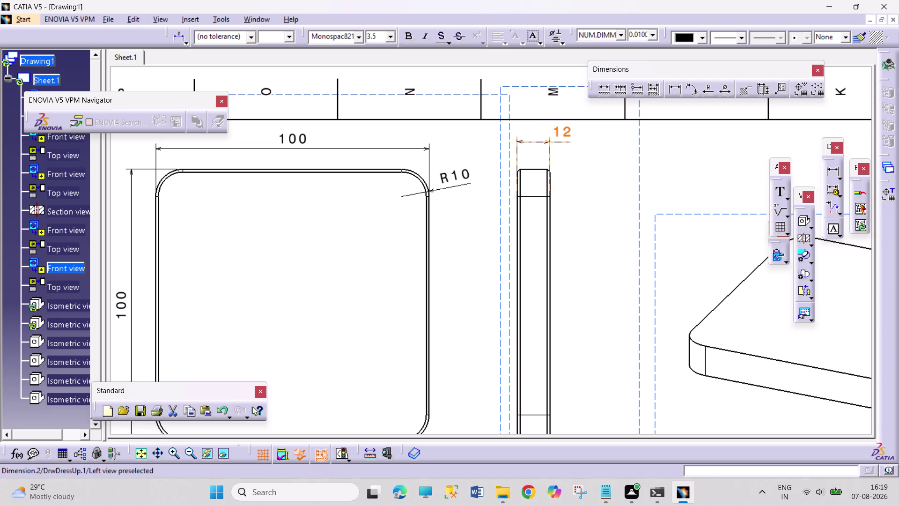
drag(562, 141, 561, 147)
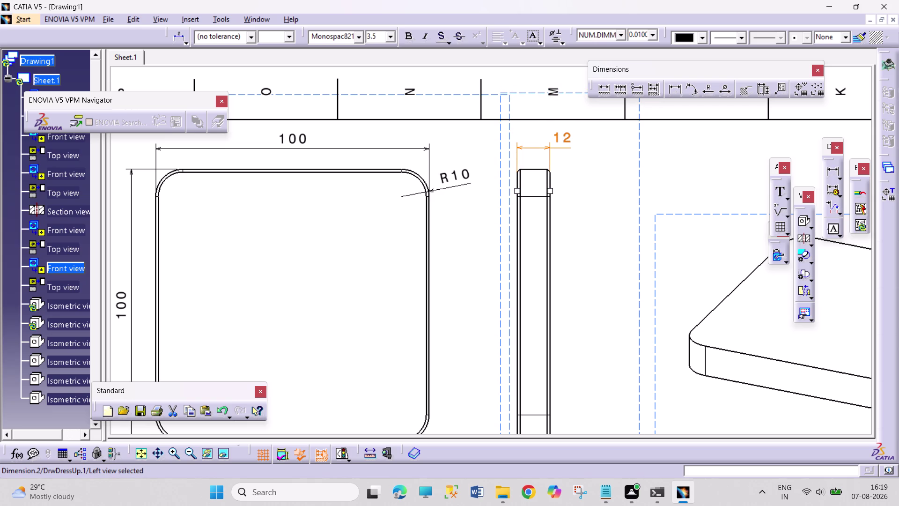
middle_drag(573, 164, 584, 115)
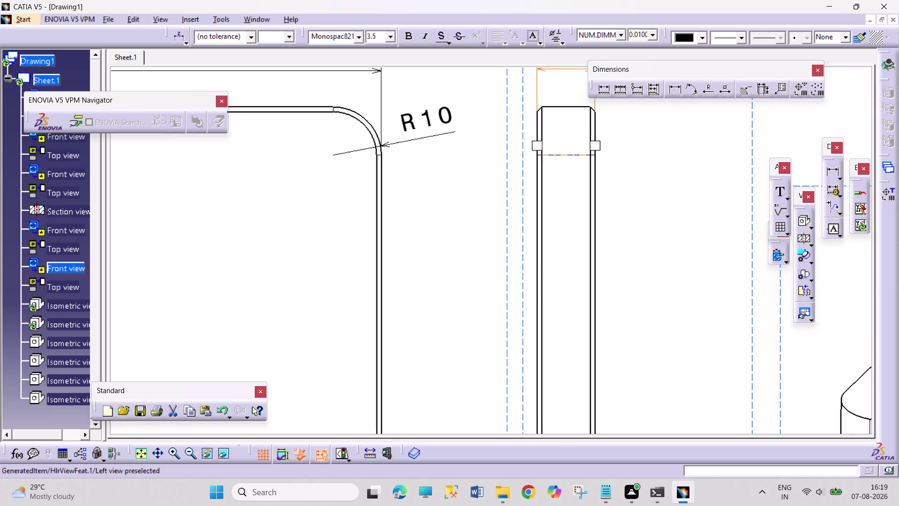
middle_drag(586, 168, 503, 316)
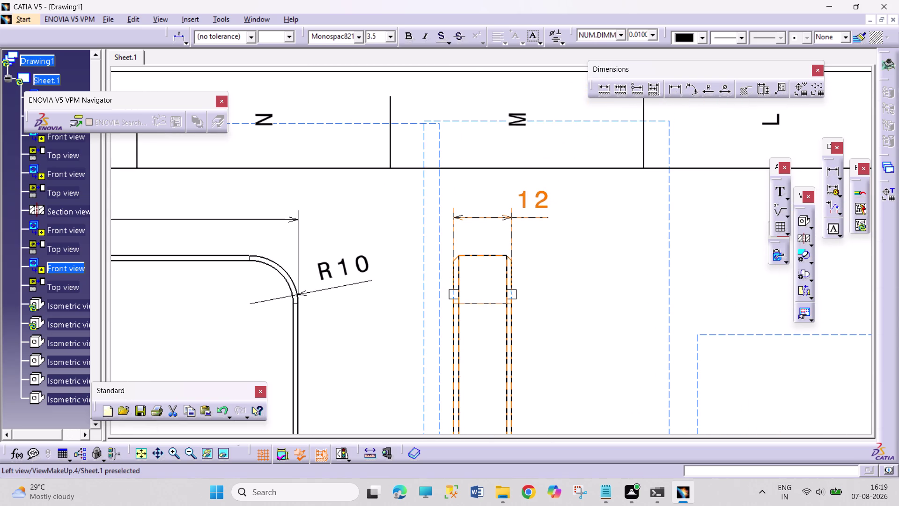
click(746, 87)
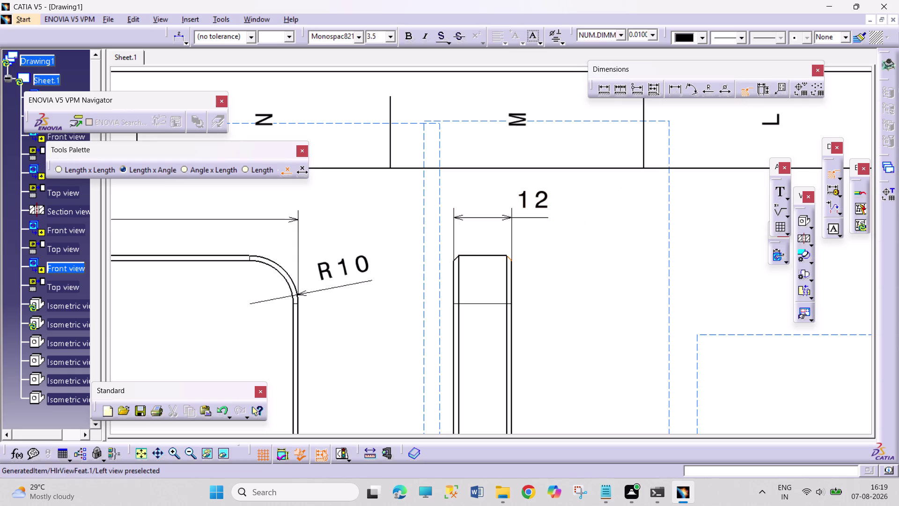
Place a chamfer dimension on the left view, then undo it.
click(508, 257)
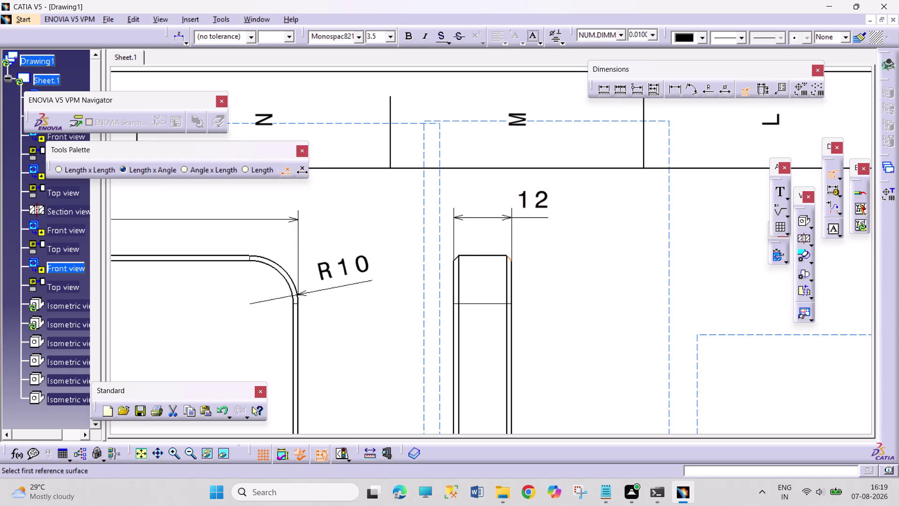
click(512, 270)
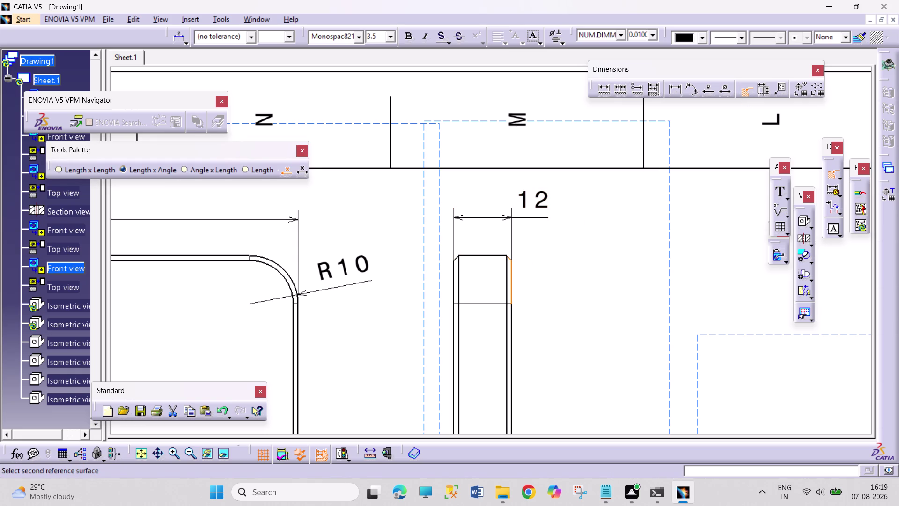
click(495, 253)
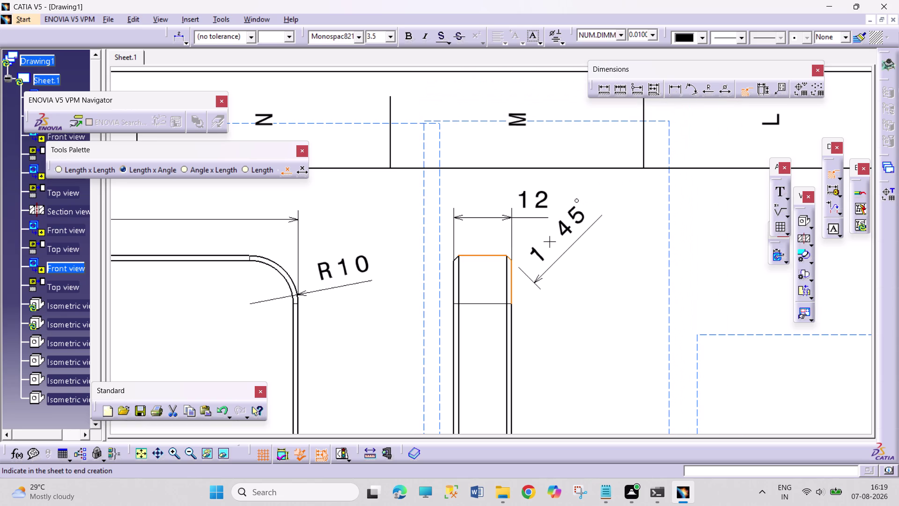
click(541, 271)
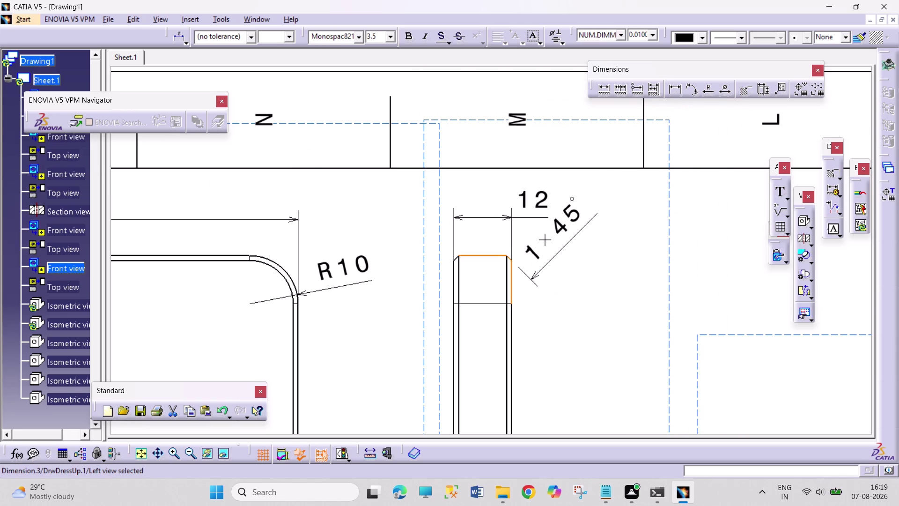
key(Escape)
key(Escape)
key(Escape)
key(ctrl+z)
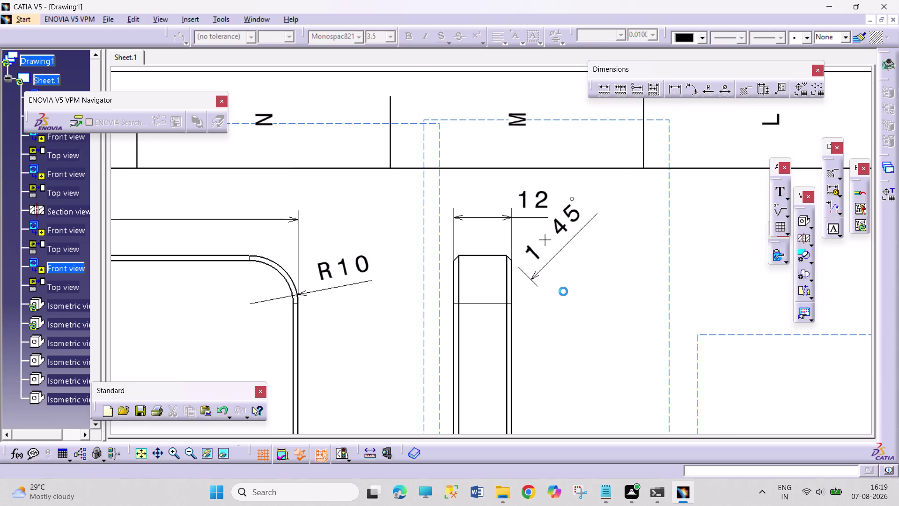
Try a chamfer dimension that comes out as 1 × 90 and cancel it.
click(743, 90)
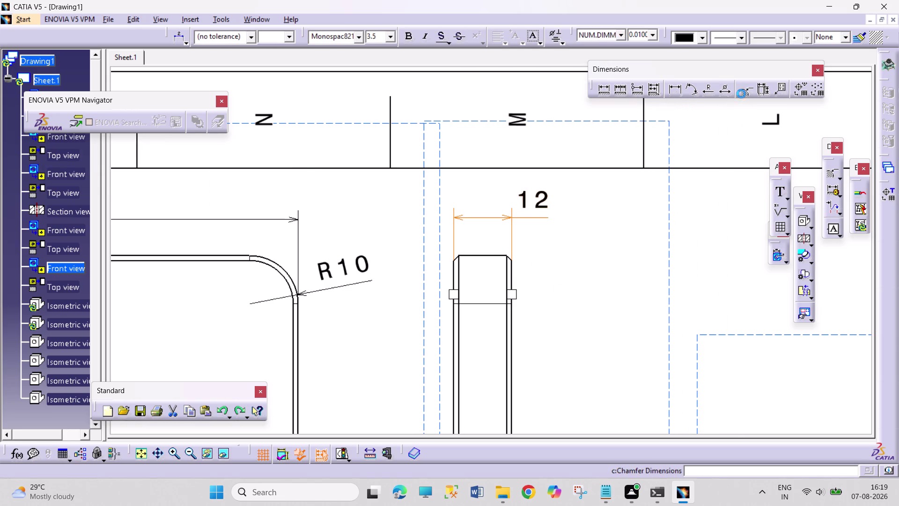
click(495, 255)
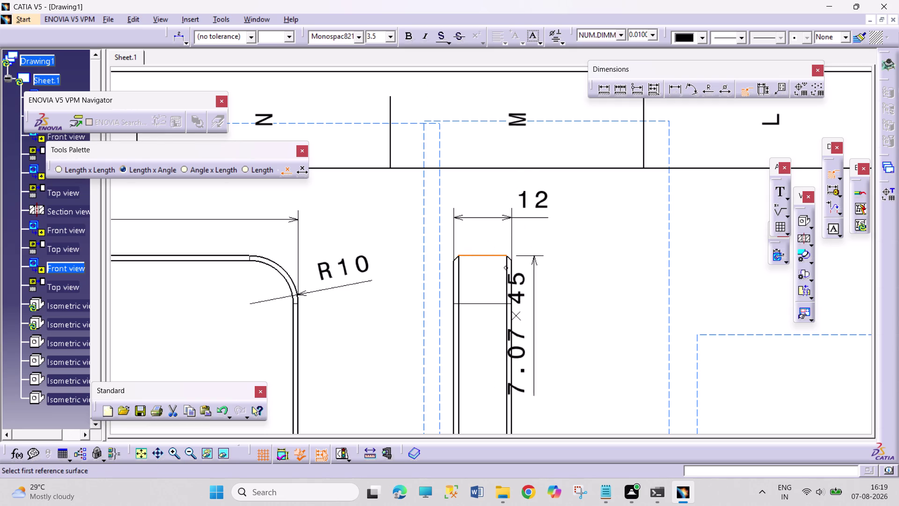
click(513, 269)
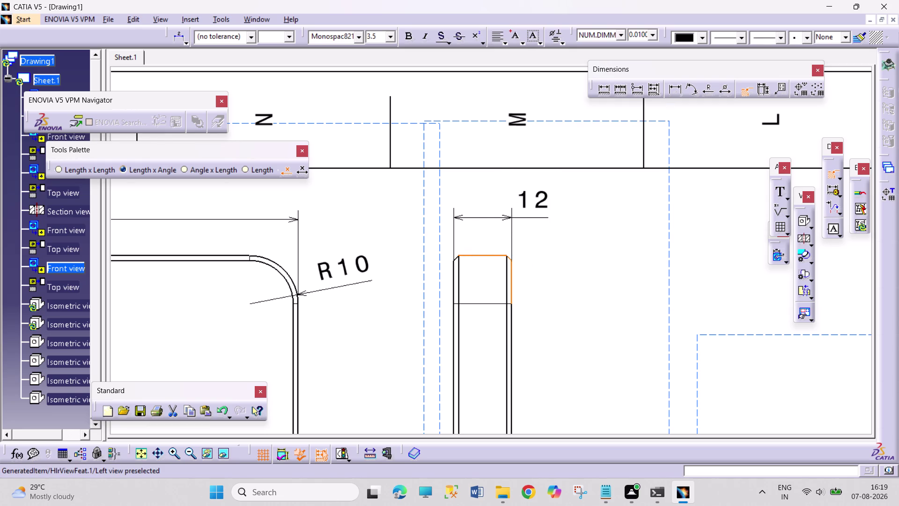
click(509, 258)
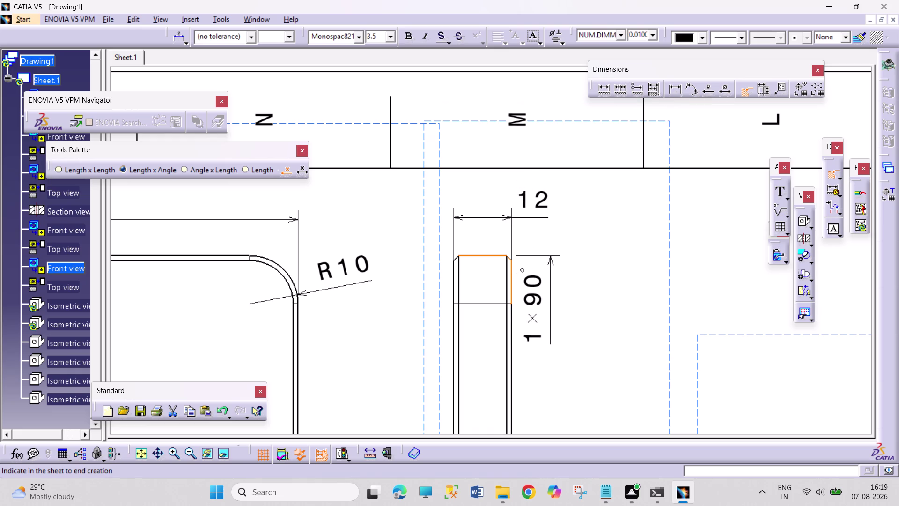
key(Escape)
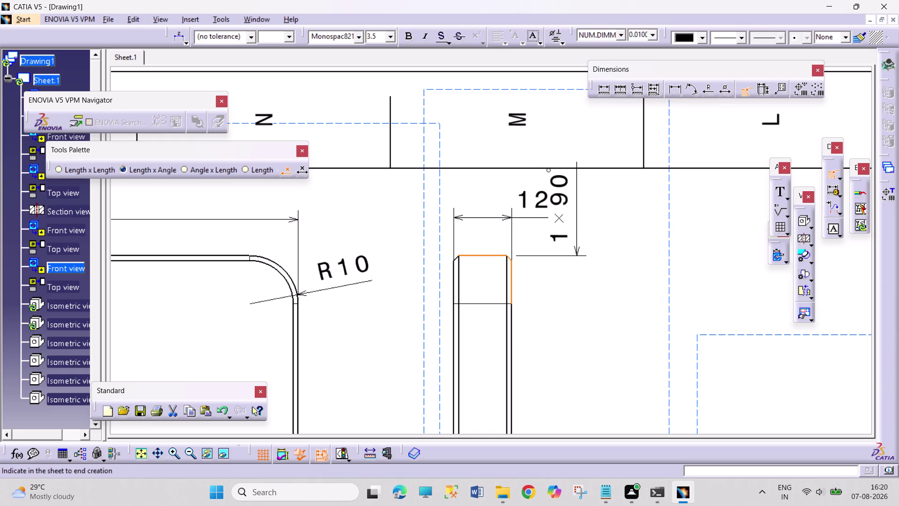
key(Escape)
key(Escape)
key(Escape)
Retry the chamfer dimension, get 7.07 × 45, and abandon it.
click(749, 88)
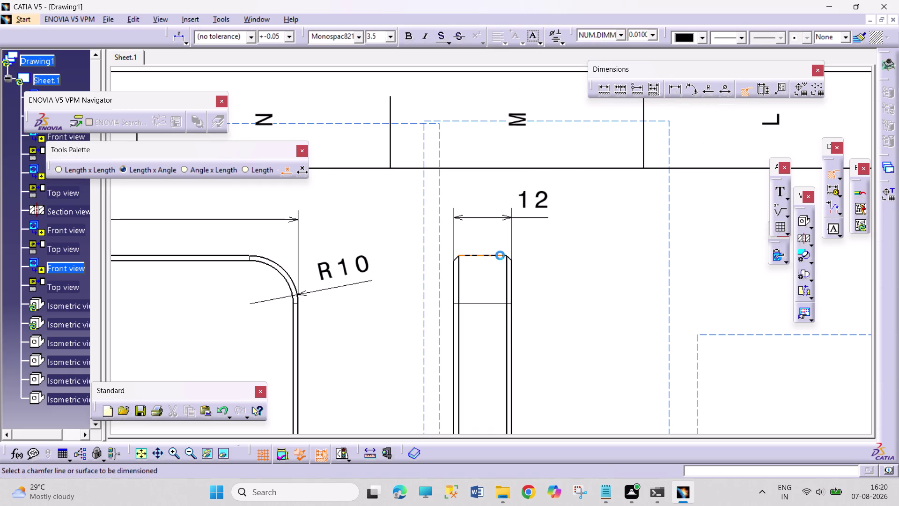
click(492, 256)
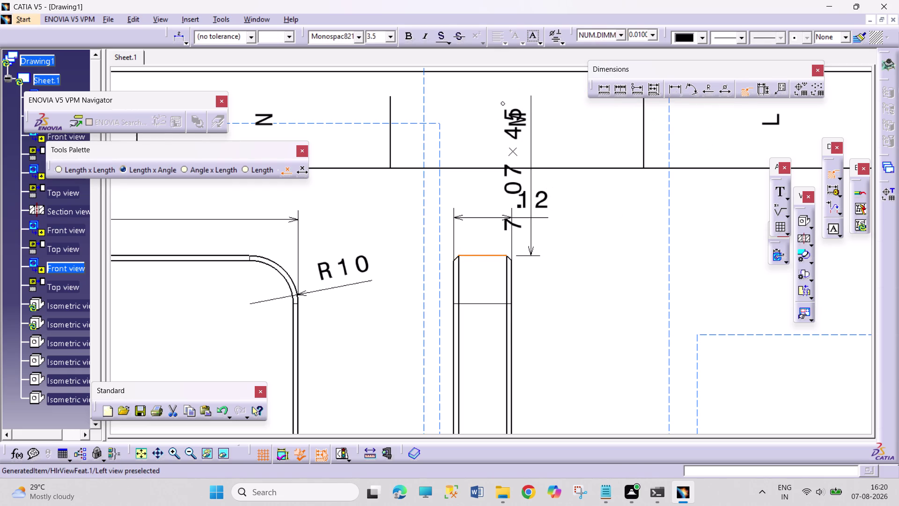
click(509, 258)
key(Escape)
key(Escape)
key(Escape)
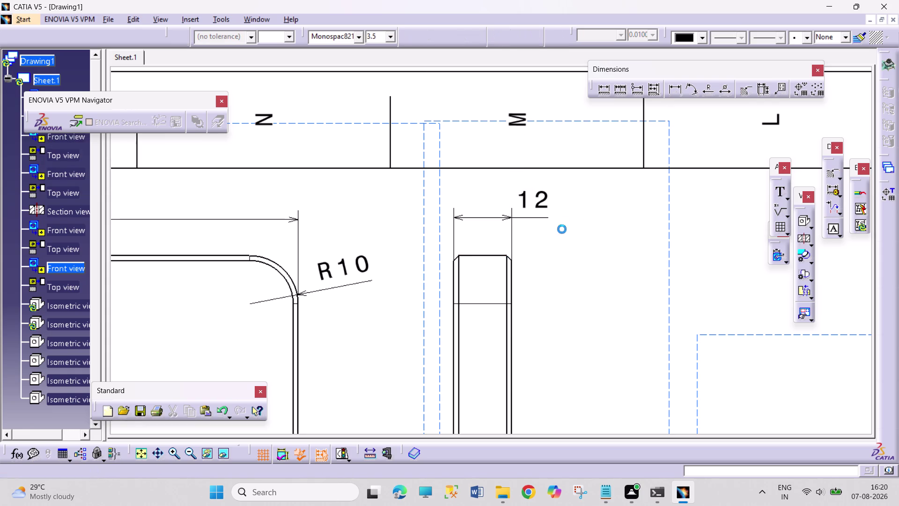
key(Escape)
key(Escape)
Create the 1 × 45° chamfer dimension on the small chamfer line.
click(711, 88)
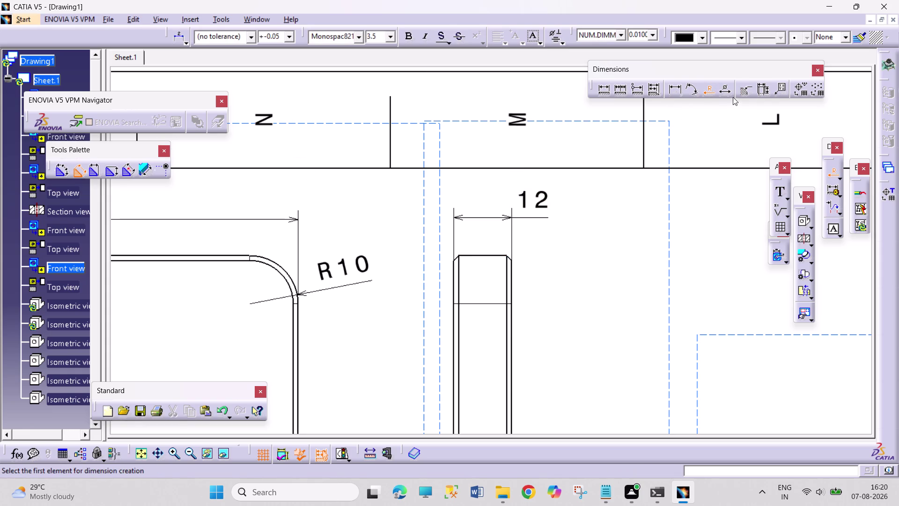
click(748, 92)
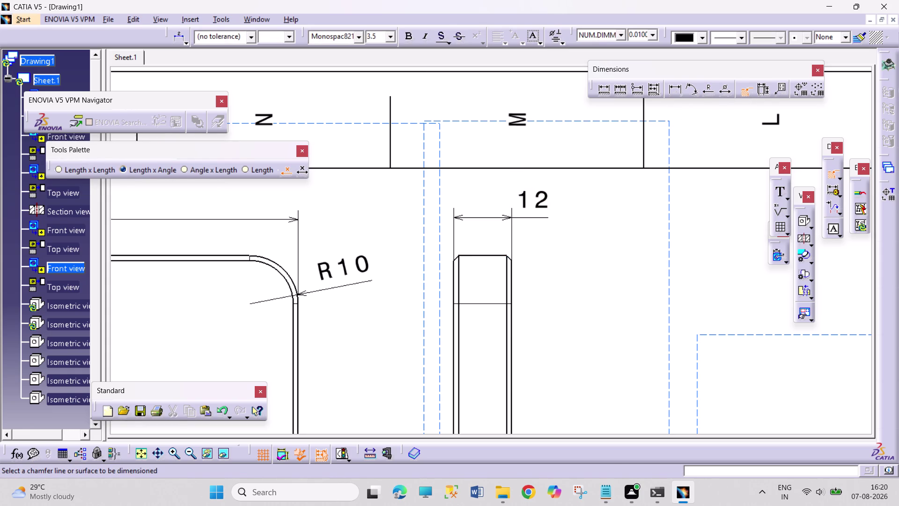
middle_drag(550, 275, 572, 188)
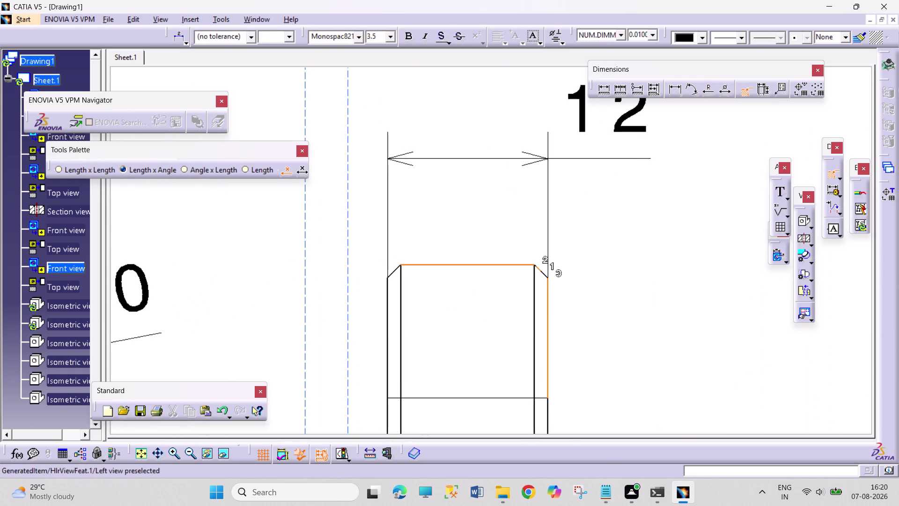
click(541, 272)
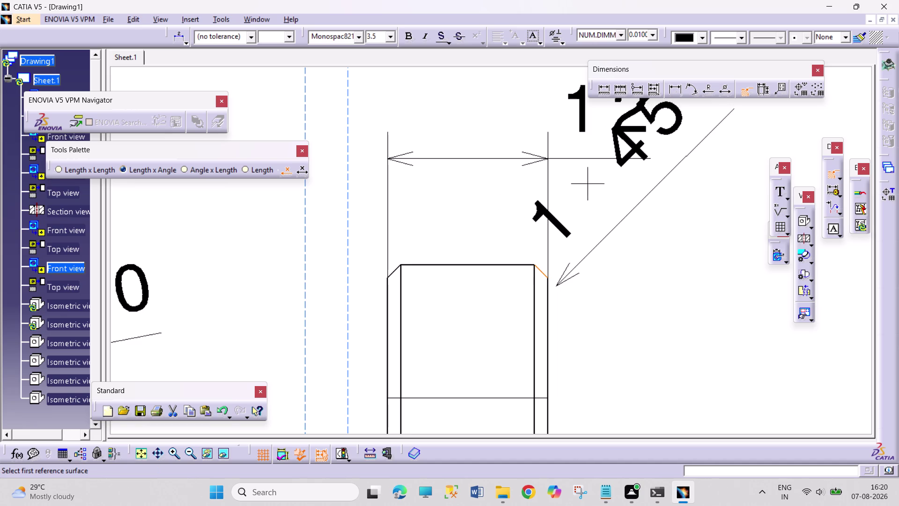
click(599, 308)
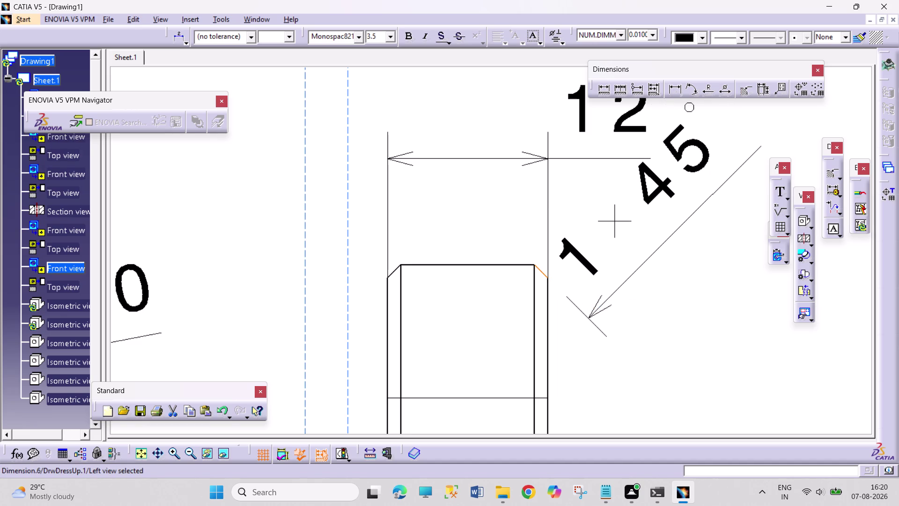
key(Escape)
key(Escape)
key(Escape)
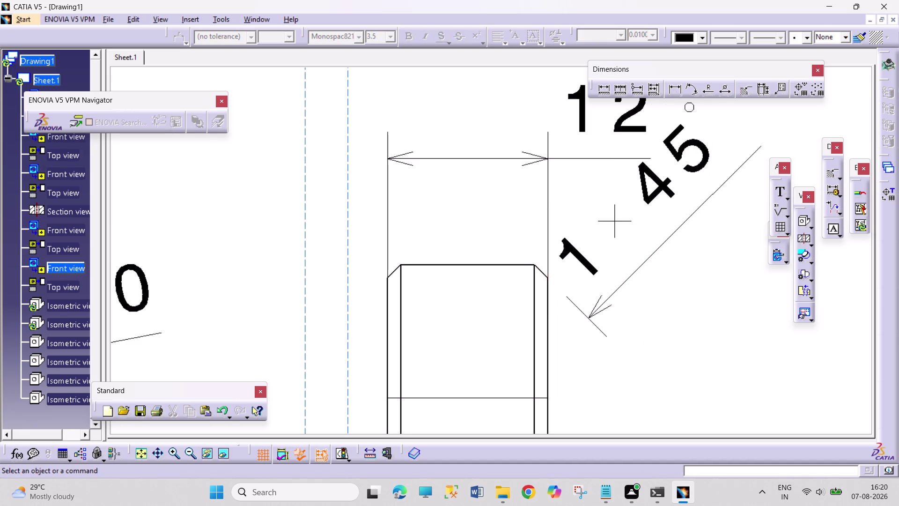
middle_drag(655, 325, 596, 406)
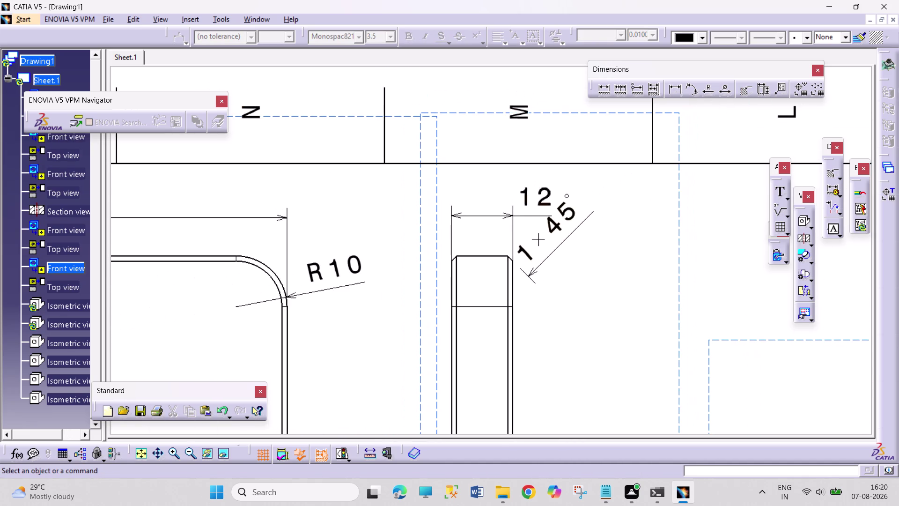
Drag the 1 × 45° dimension up and to the right of the part.
drag(530, 197, 492, 203)
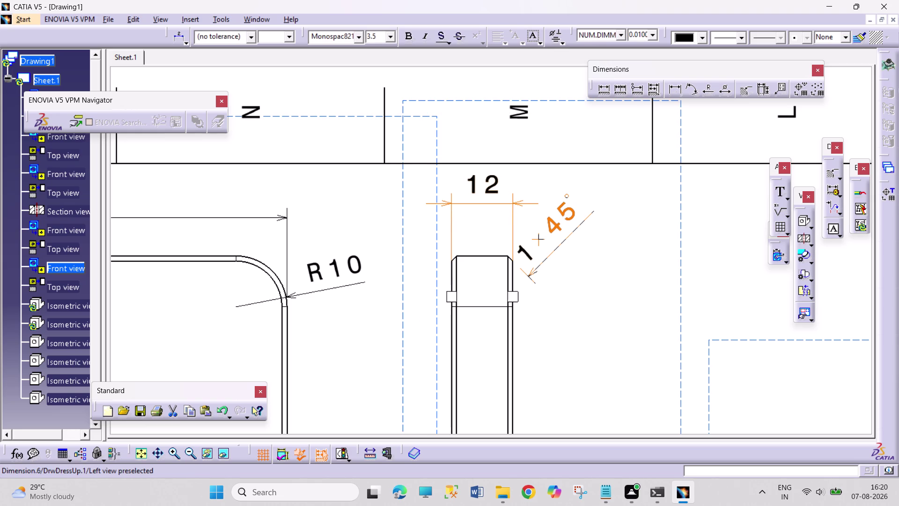
click(594, 298)
drag(551, 231, 562, 218)
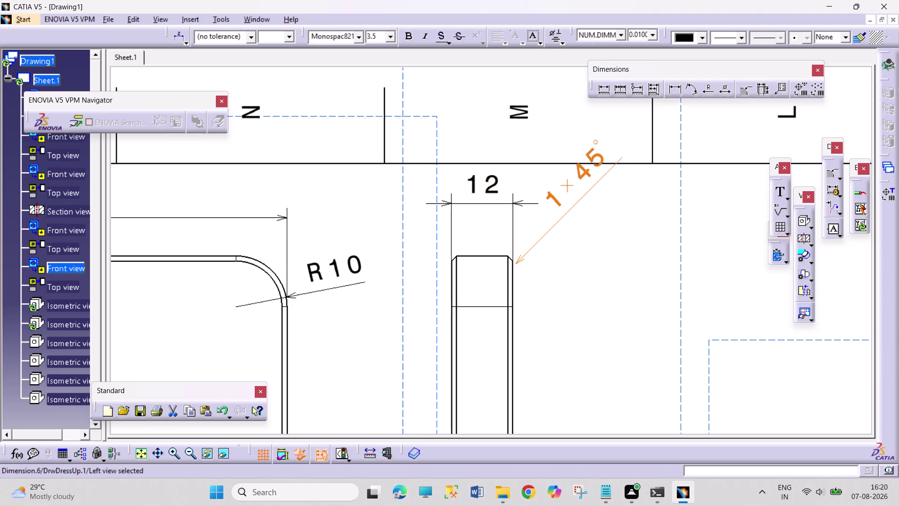
drag(562, 218, 559, 251)
click(624, 298)
middle_drag(627, 299, 549, 163)
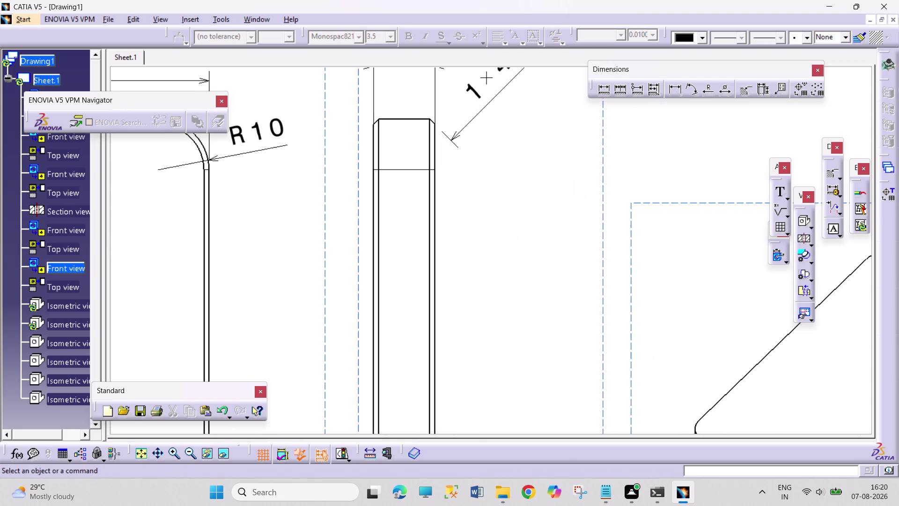
Zoom out to the front, left and isometric views and delete the 12 dimension.
middle_drag(548, 205, 539, 254)
middle_drag(554, 275, 510, 141)
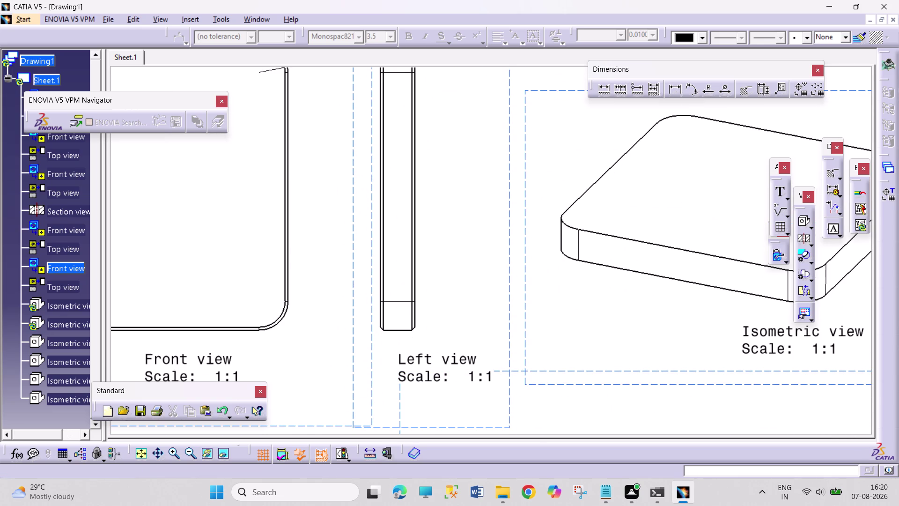
middle_drag(476, 219, 493, 286)
middle_click(496, 254)
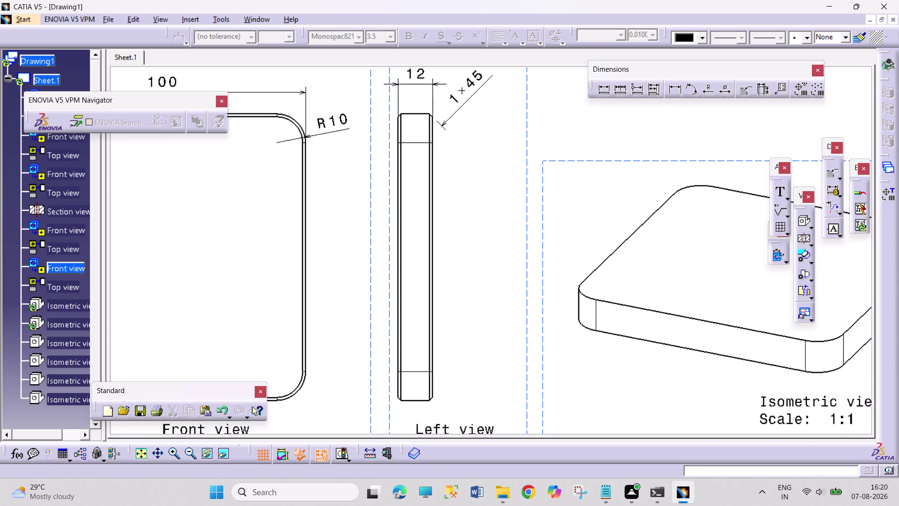
right_click(422, 72)
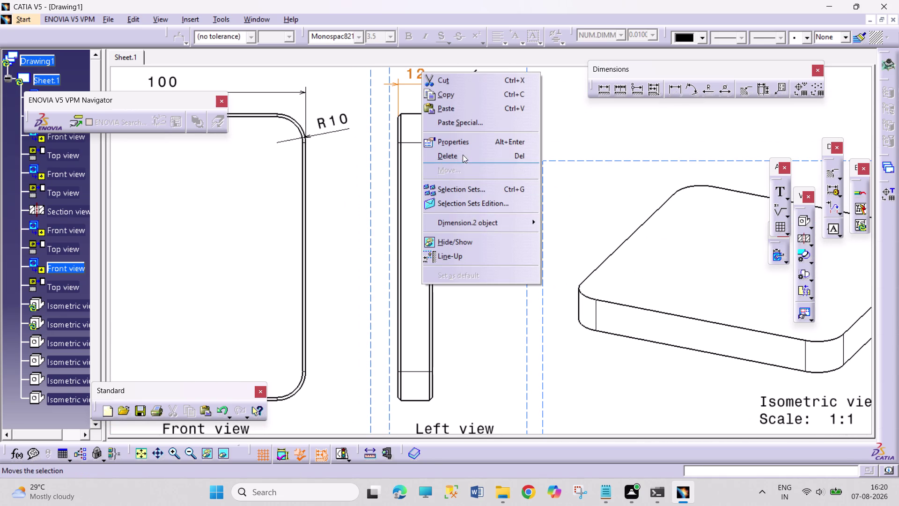
click(462, 154)
Re-create the 12 thickness dimension below the left view.
click(605, 91)
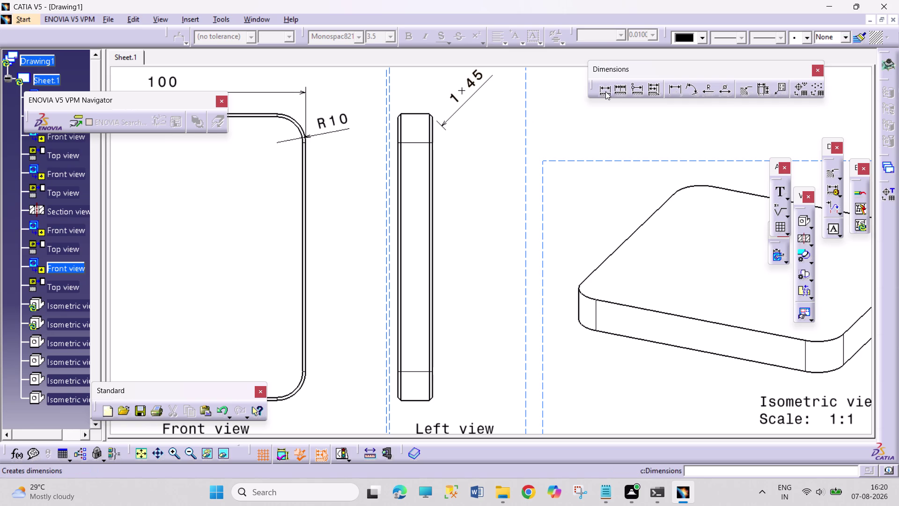
middle_drag(495, 219, 495, 200)
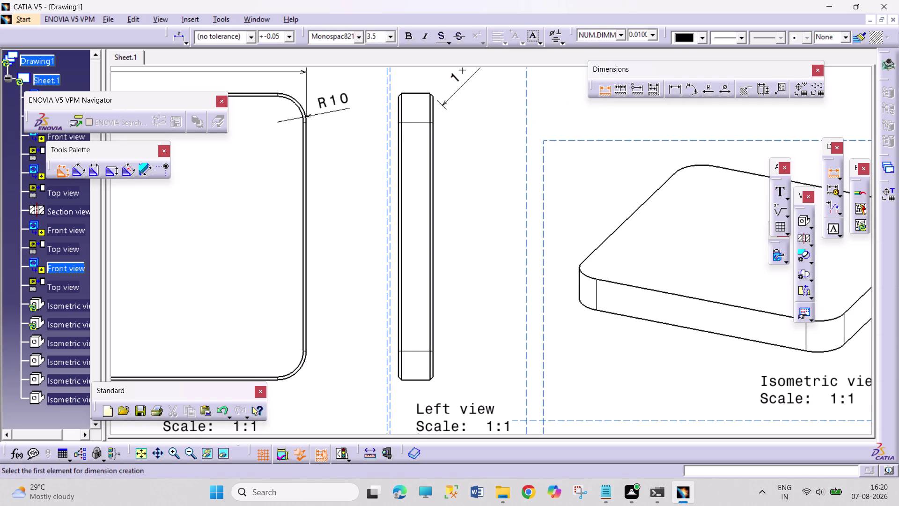
middle_drag(463, 271, 465, 139)
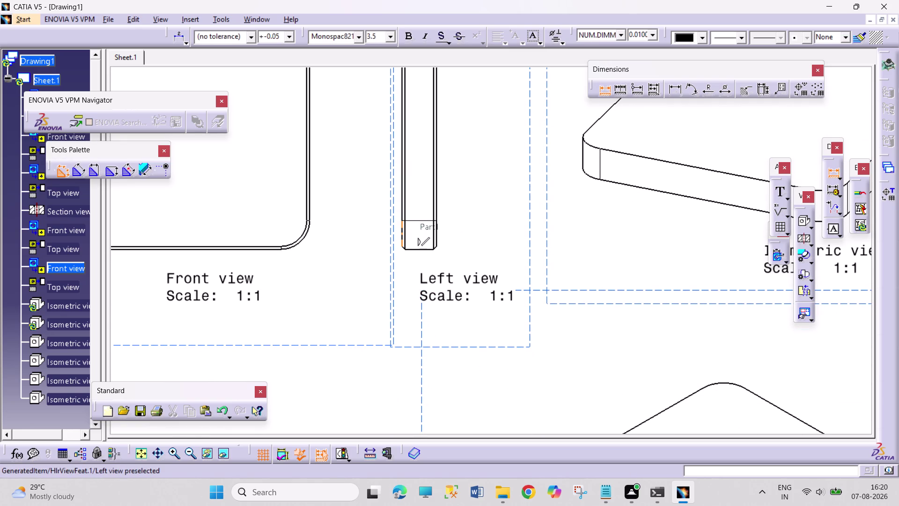
click(403, 231)
click(437, 235)
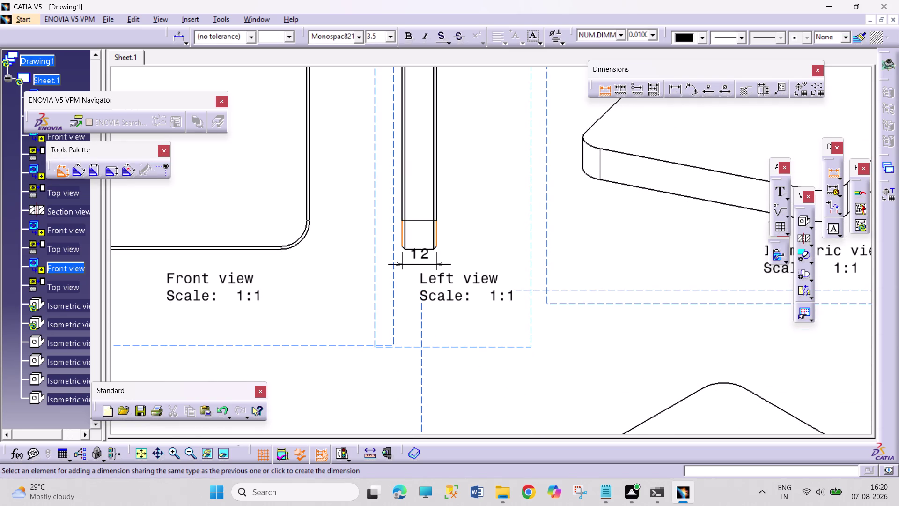
click(427, 271)
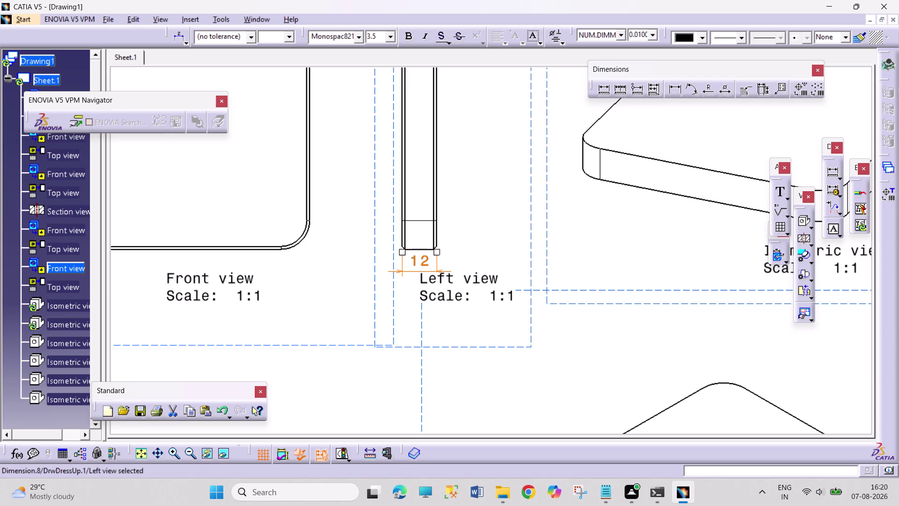
click(478, 195)
Nudge the dimensions and pan around to review the 12 and 1 × 45° labels.
middle_drag(492, 229, 492, 261)
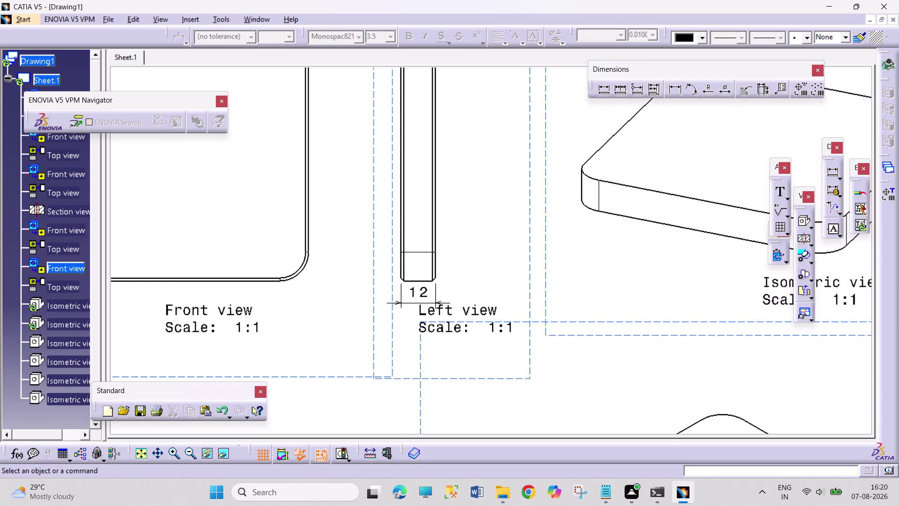
middle_drag(472, 152, 475, 387)
drag(469, 205, 436, 213)
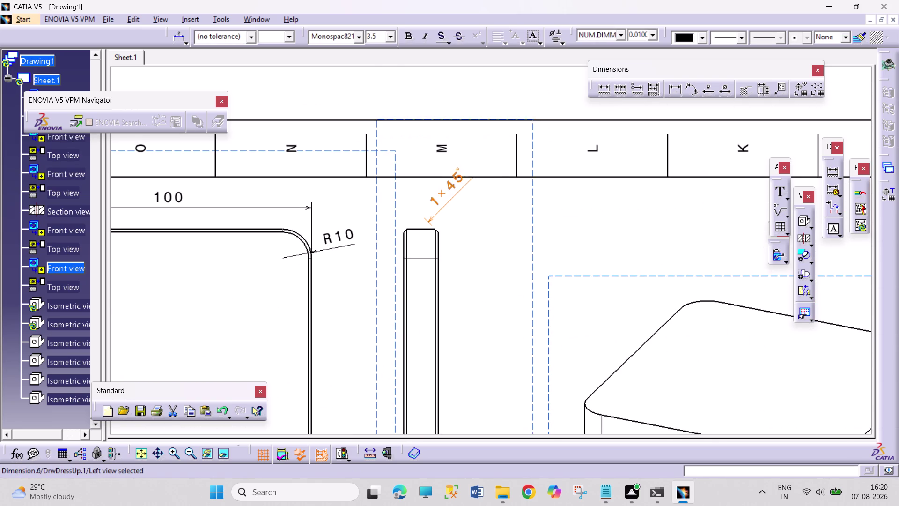
drag(437, 213, 442, 228)
click(496, 251)
middle_drag(533, 262, 530, 276)
middle_drag(542, 296, 453, 128)
middle_drag(505, 214, 297, 247)
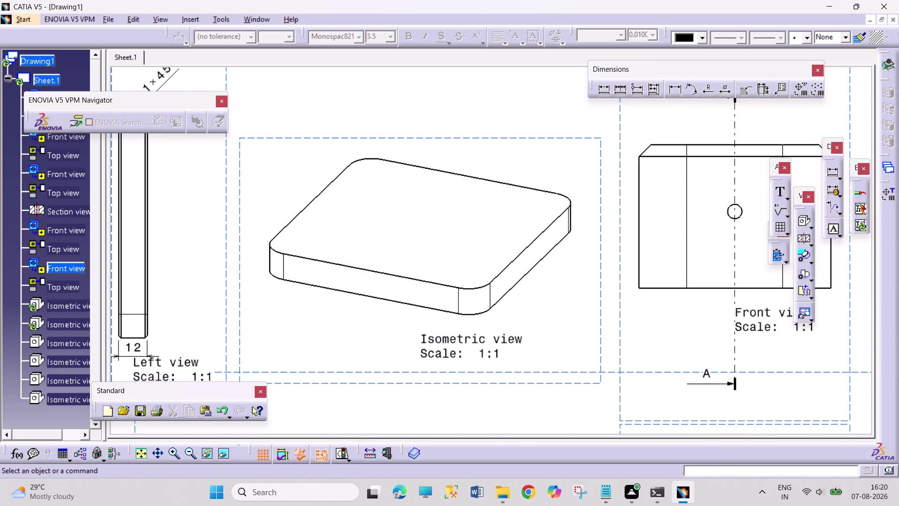
Dimension the square tube's front view with its 120 height on the left.
middle_drag(475, 187, 596, 117)
middle_drag(457, 190, 574, 83)
middle_drag(480, 178, 480, 290)
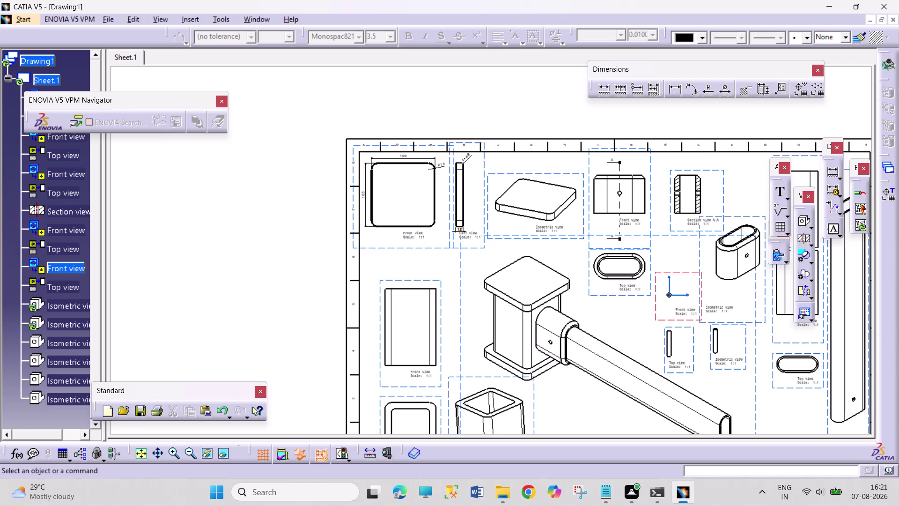
middle_drag(458, 324, 465, 291)
middle_drag(455, 321, 474, 196)
middle_drag(454, 247, 456, 227)
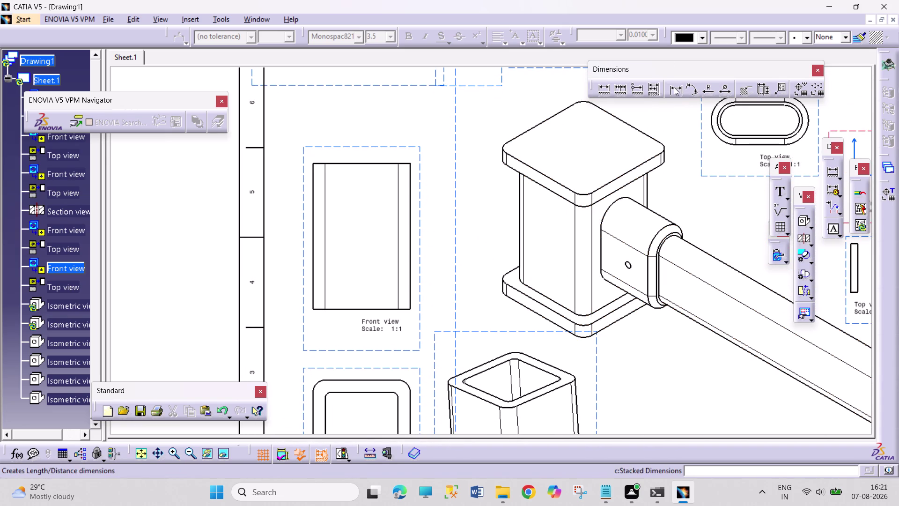
double_click(675, 87)
click(356, 310)
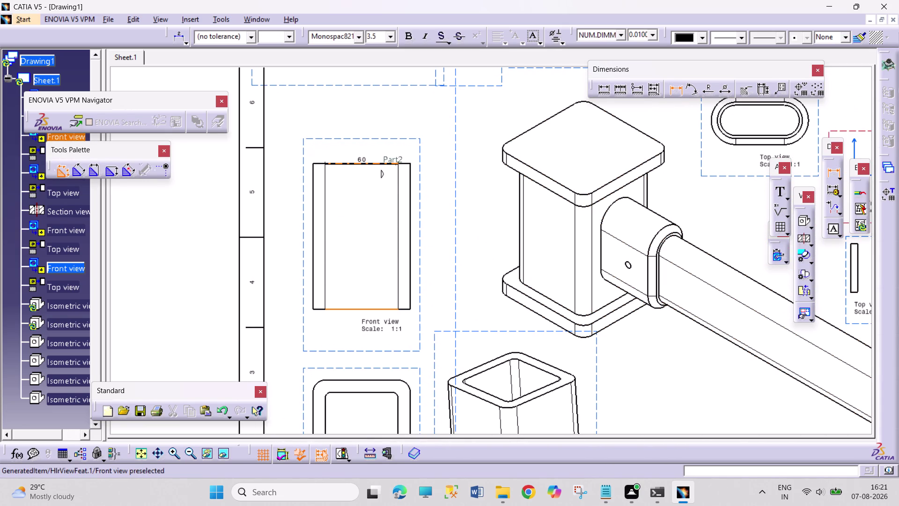
click(364, 162)
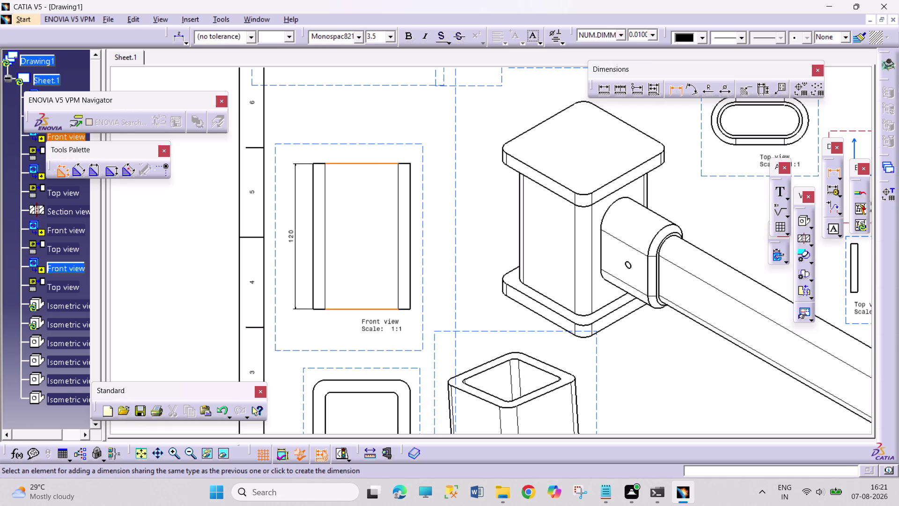
click(296, 205)
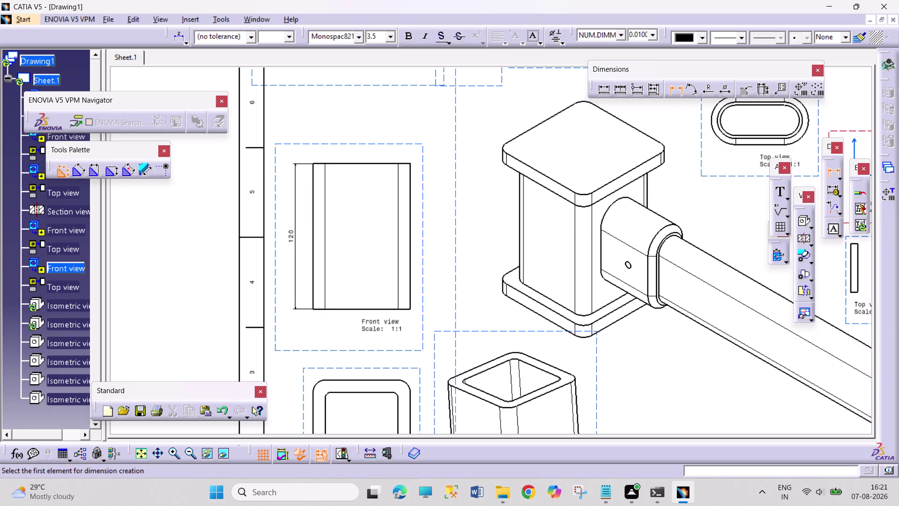
Add the 80 outer and 60 inner dimensions to the tube's top view.
middle_drag(422, 284, 428, 147)
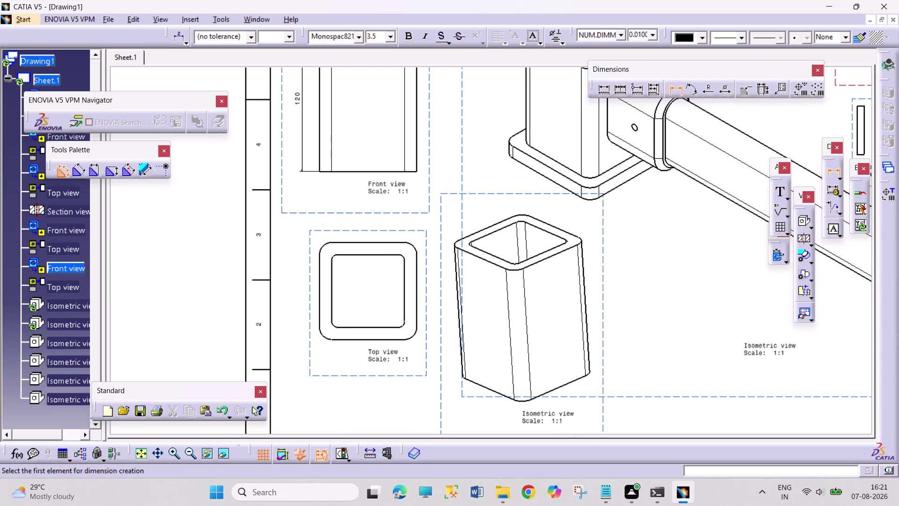
click(351, 341)
click(353, 240)
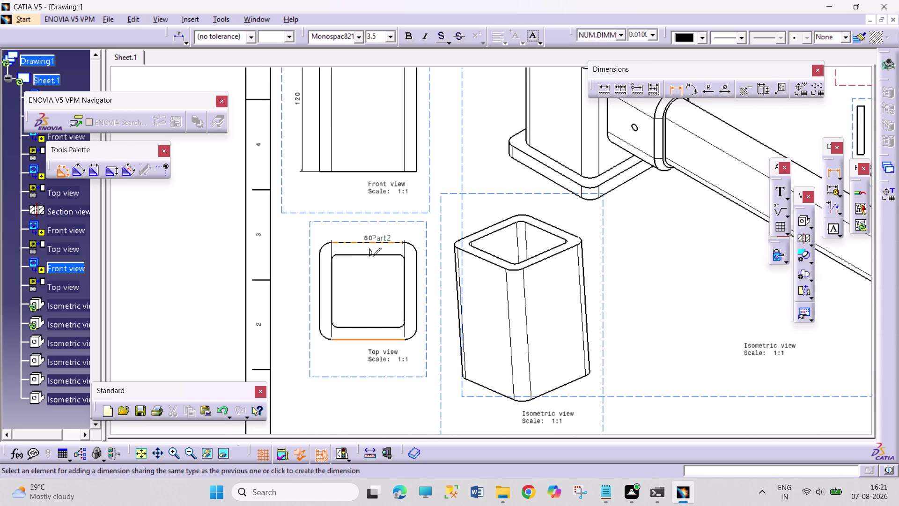
click(287, 289)
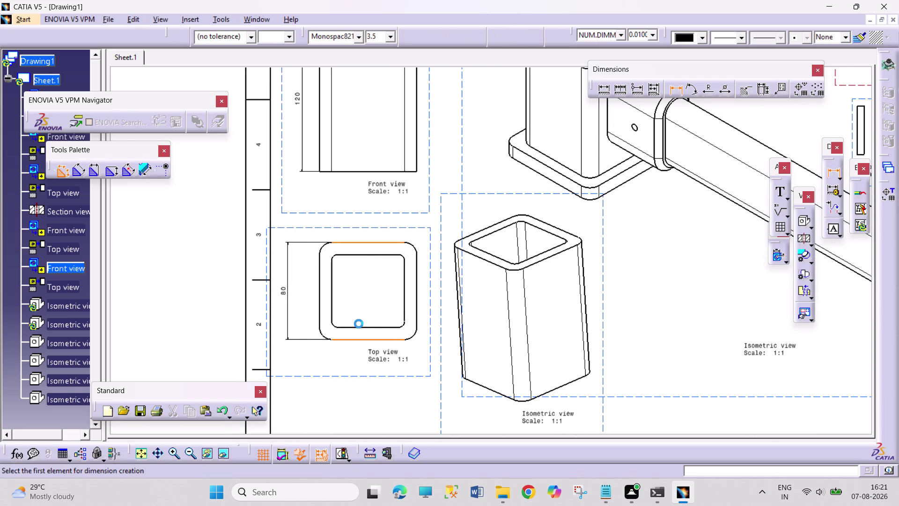
click(362, 326)
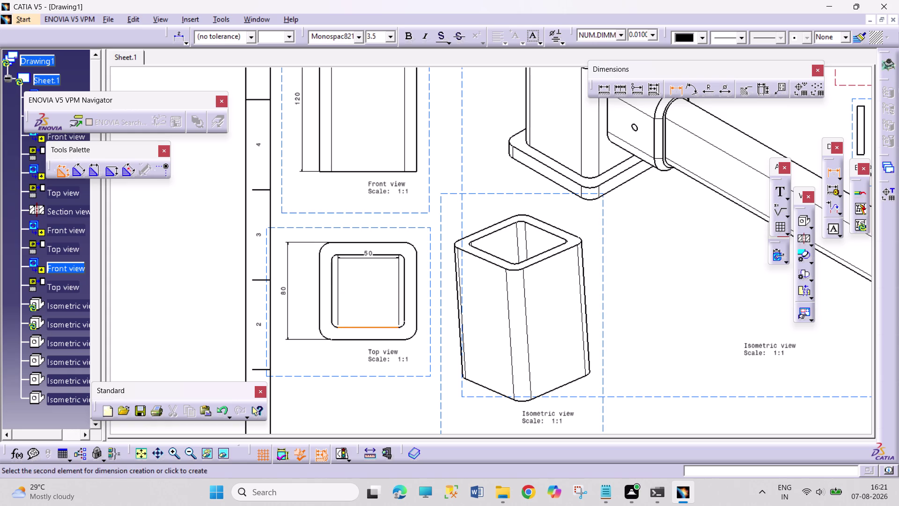
click(359, 255)
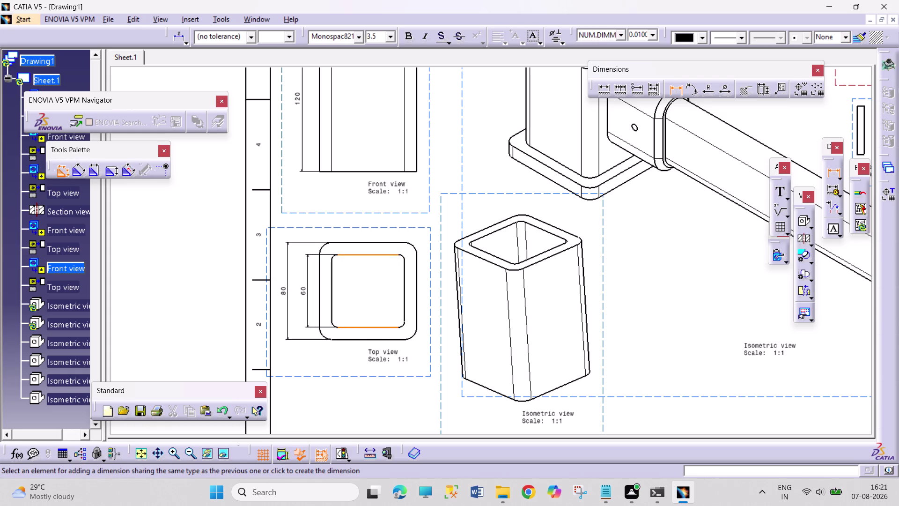
click(307, 286)
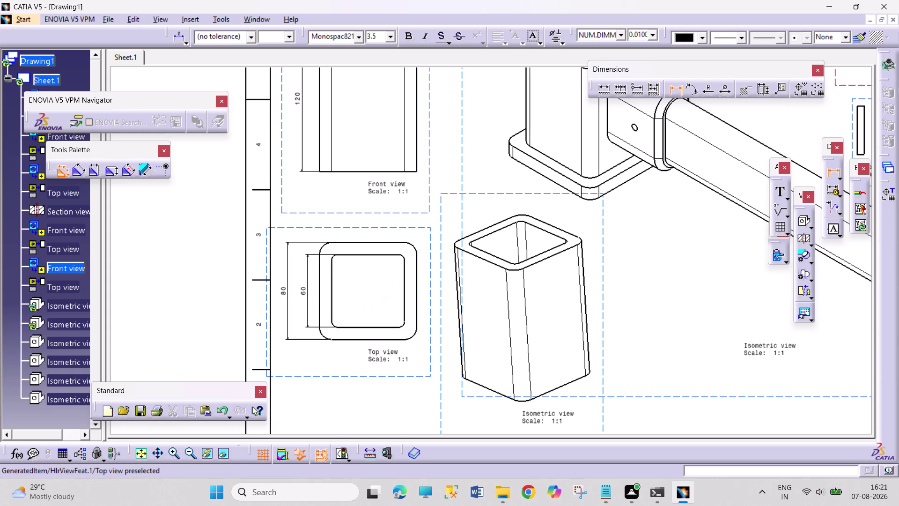
Add R10 and R5 radius dimensions to the top view's outer and inner corners.
click(412, 247)
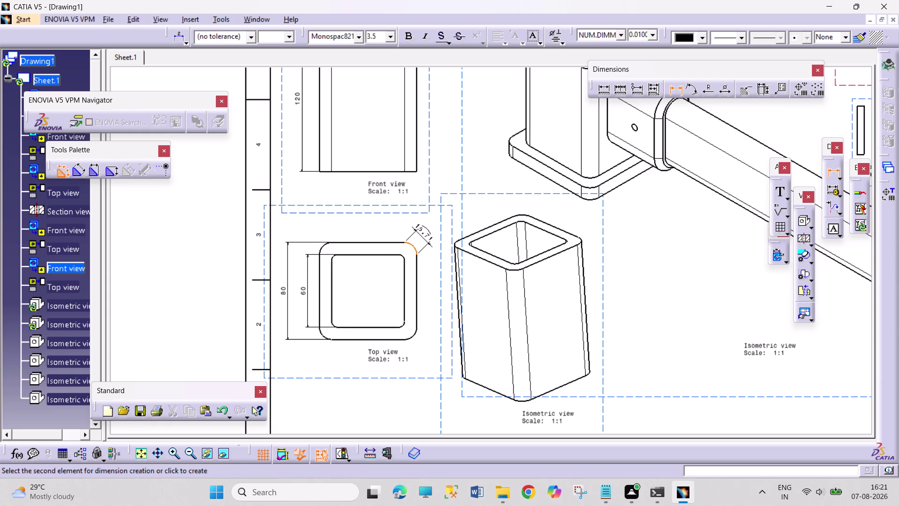
key(Escape)
key(Escape)
key(Escape)
key(Escape)
key(Escape)
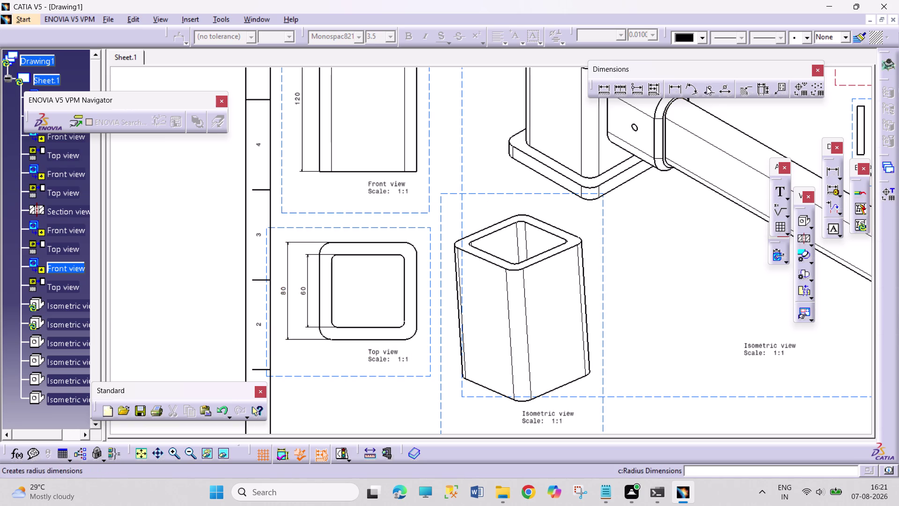
click(710, 86)
click(414, 246)
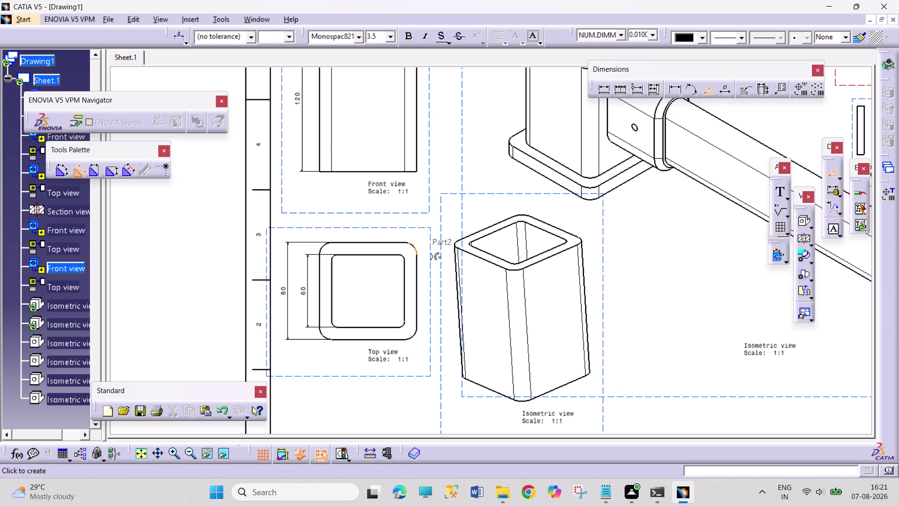
click(421, 238)
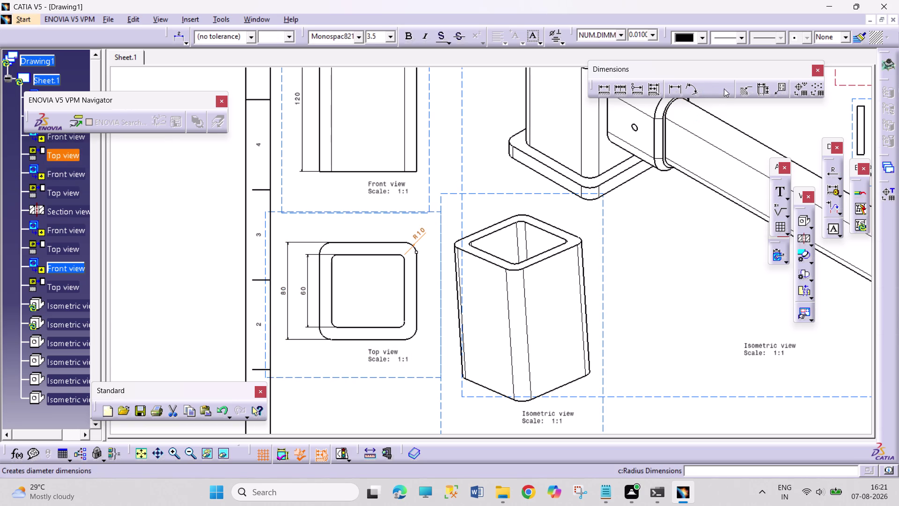
click(705, 91)
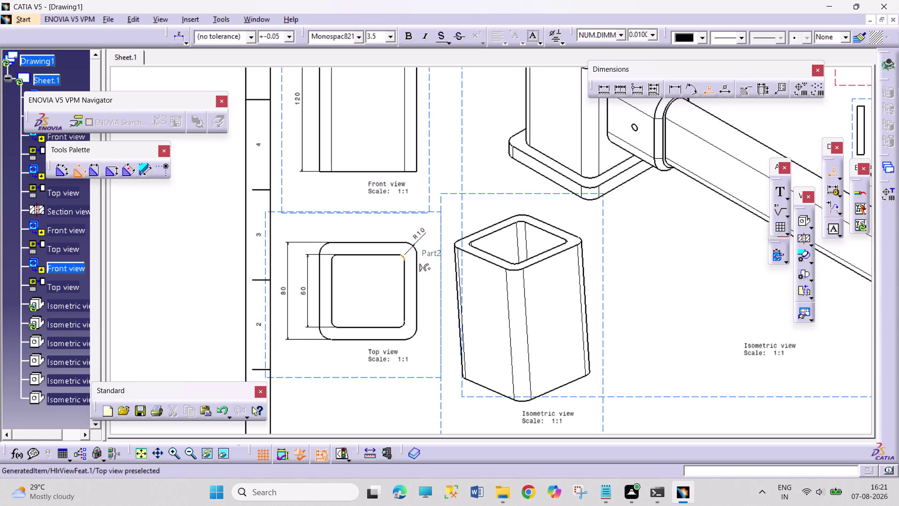
click(402, 256)
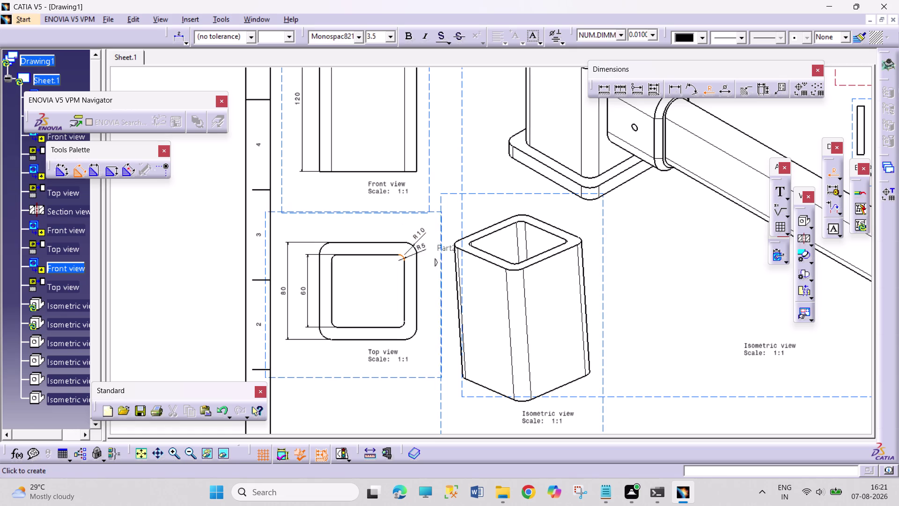
click(426, 252)
key(Escape)
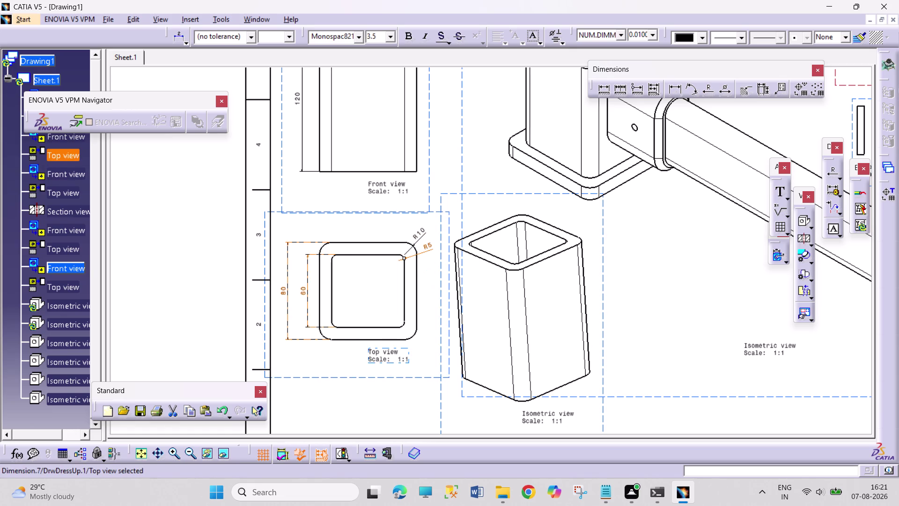
key(Escape)
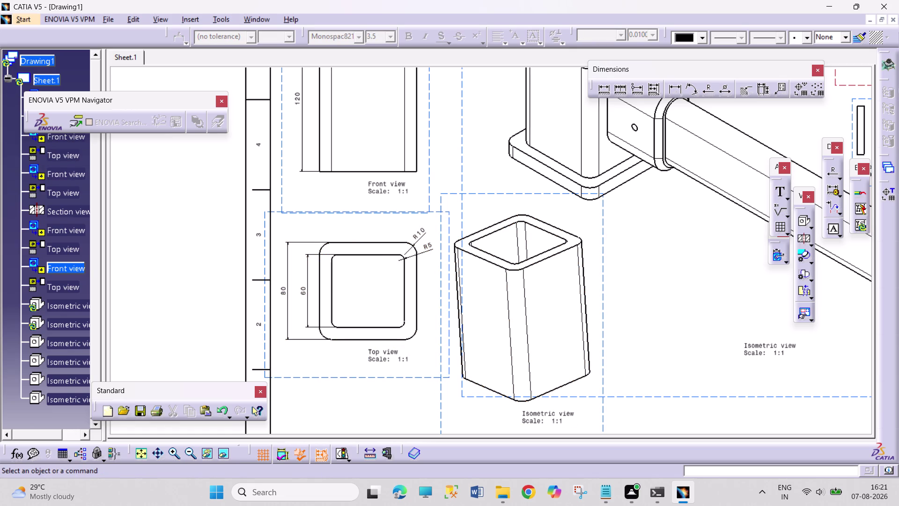
middle_drag(437, 305, 411, 217)
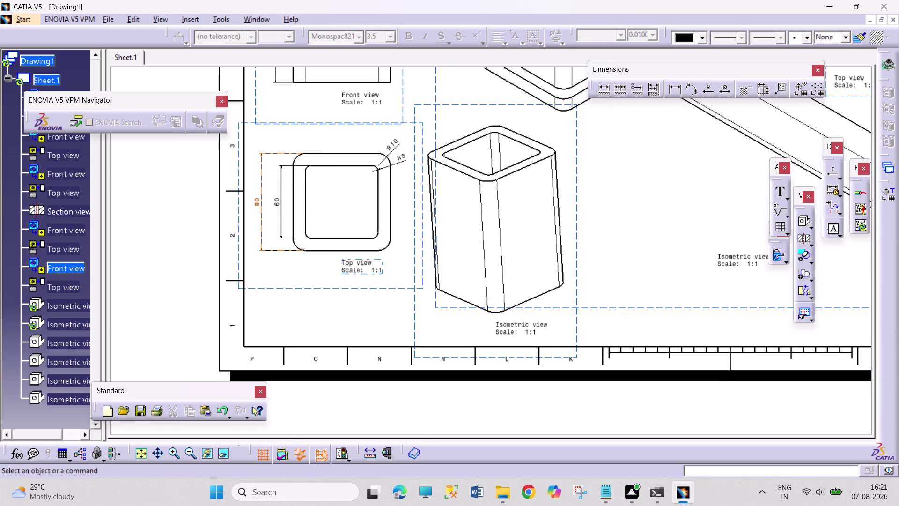
middle_drag(399, 243, 375, 360)
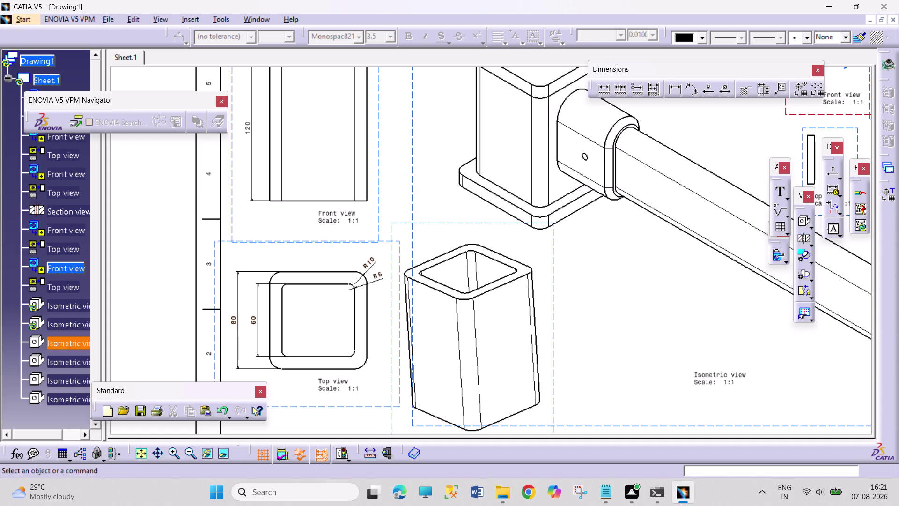
middle_drag(425, 150, 382, 322)
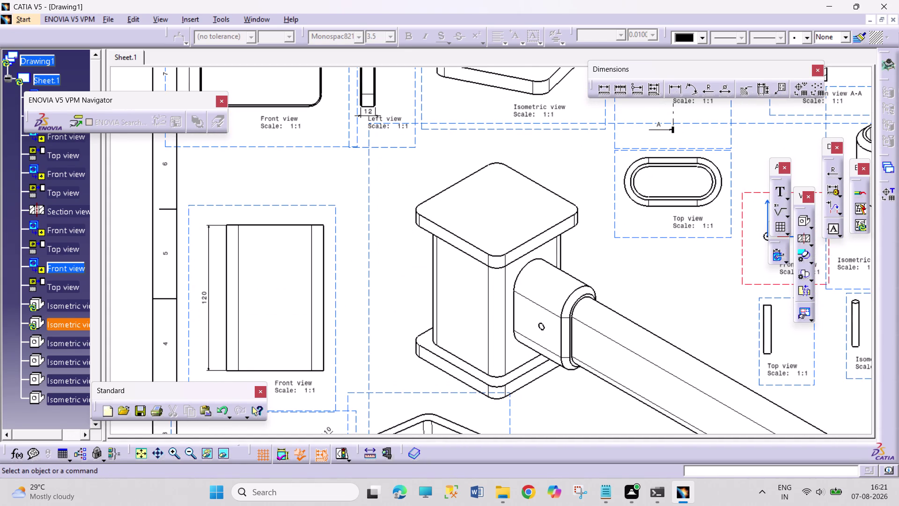
middle_drag(473, 206, 464, 270)
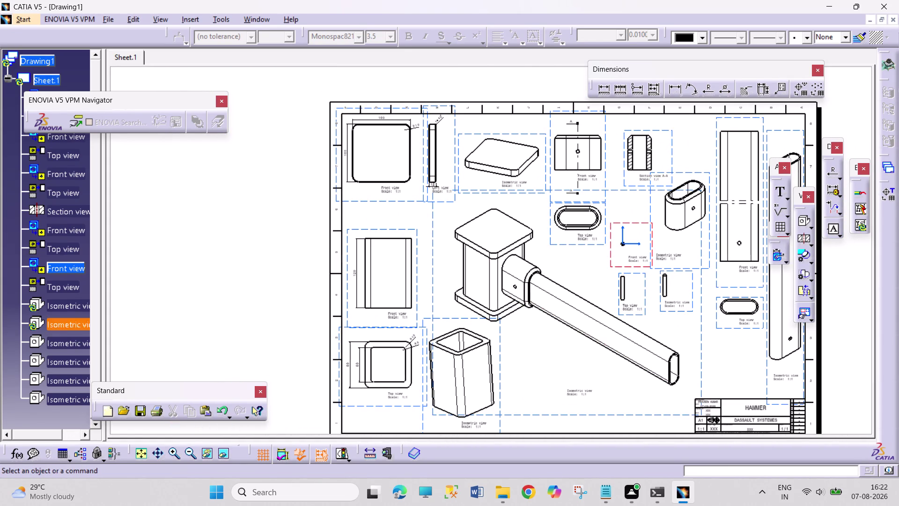
drag(405, 230, 406, 231)
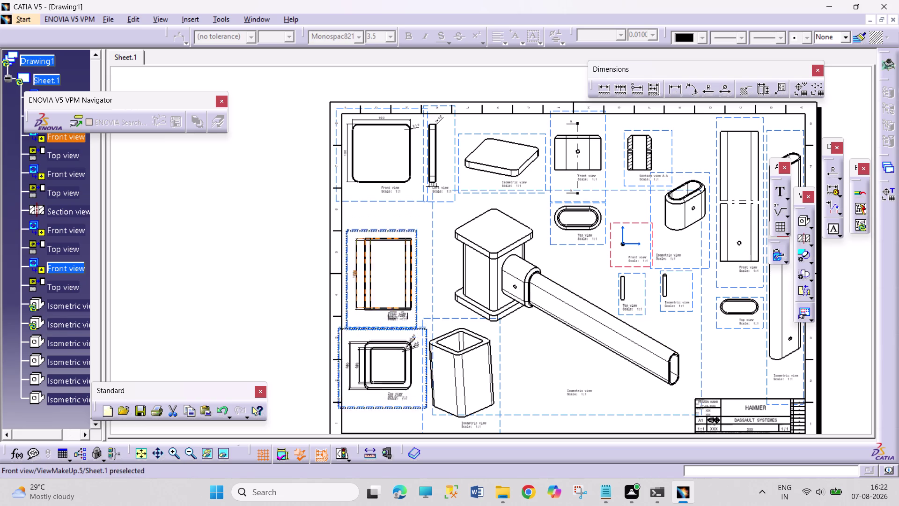
drag(405, 231, 407, 244)
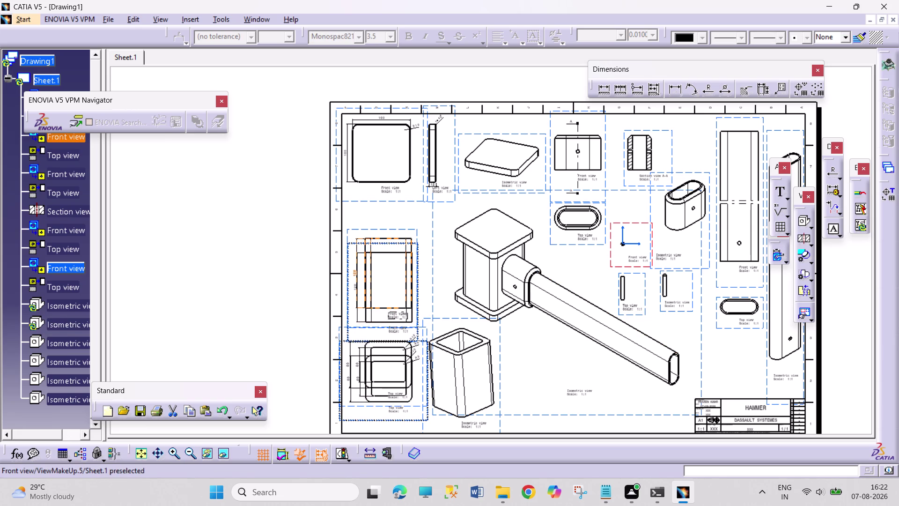
drag(407, 244, 407, 245)
click(542, 346)
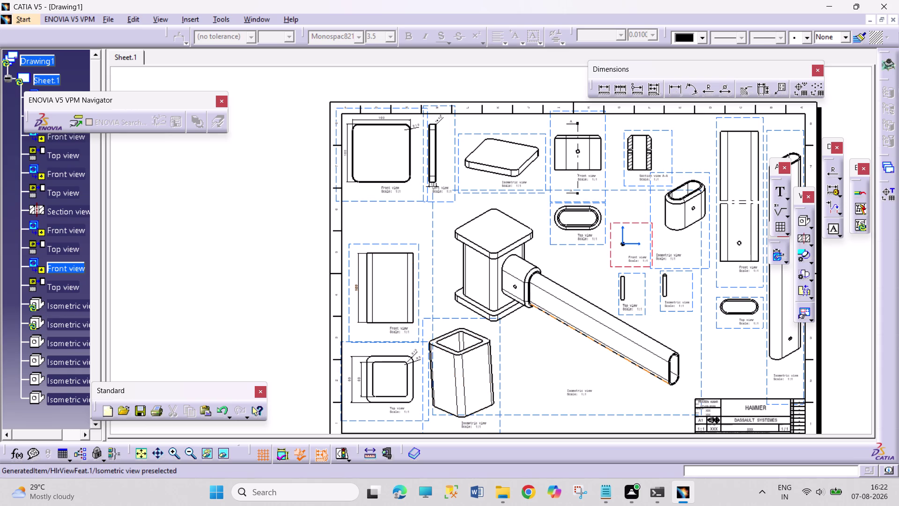
drag(559, 317, 554, 314)
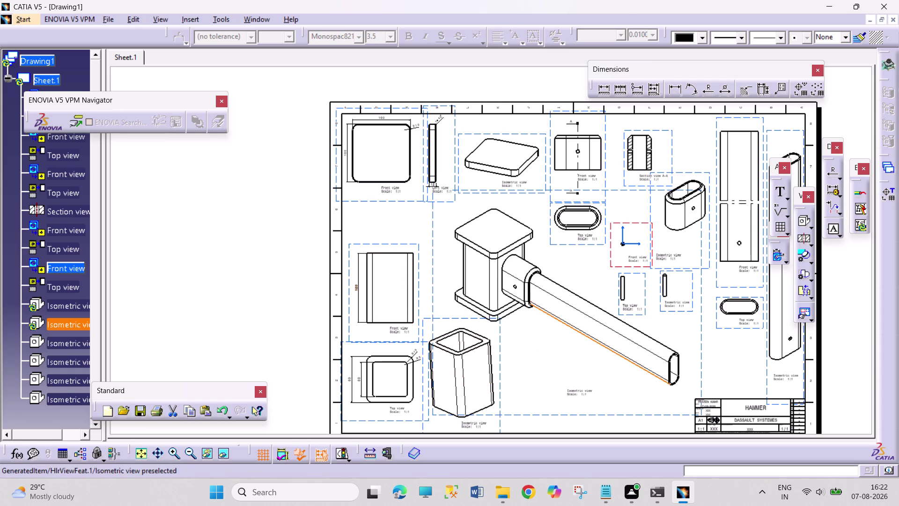
drag(635, 415, 616, 412)
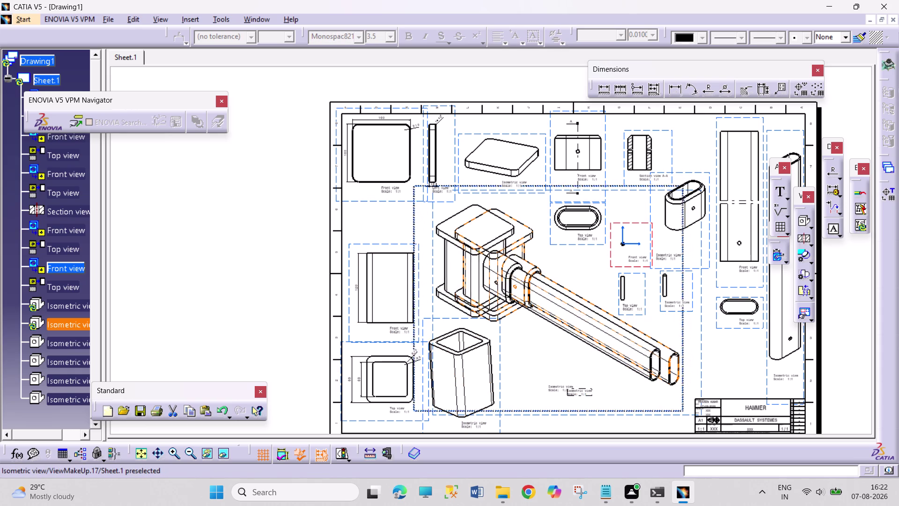
drag(616, 411, 608, 413)
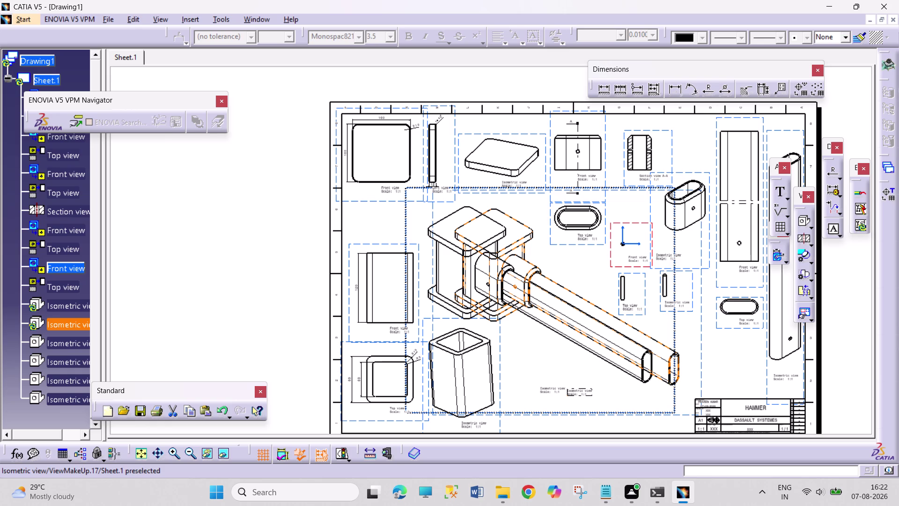
drag(608, 413, 606, 415)
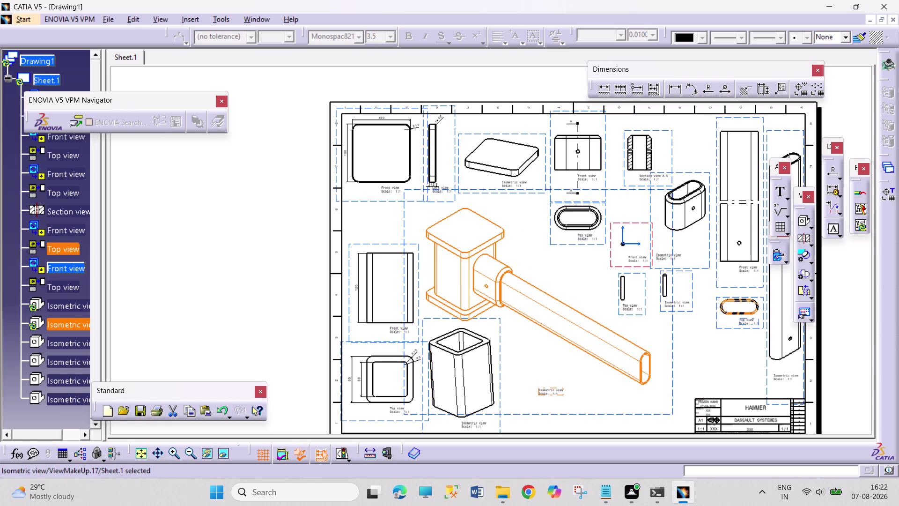
middle_drag(659, 218, 643, 309)
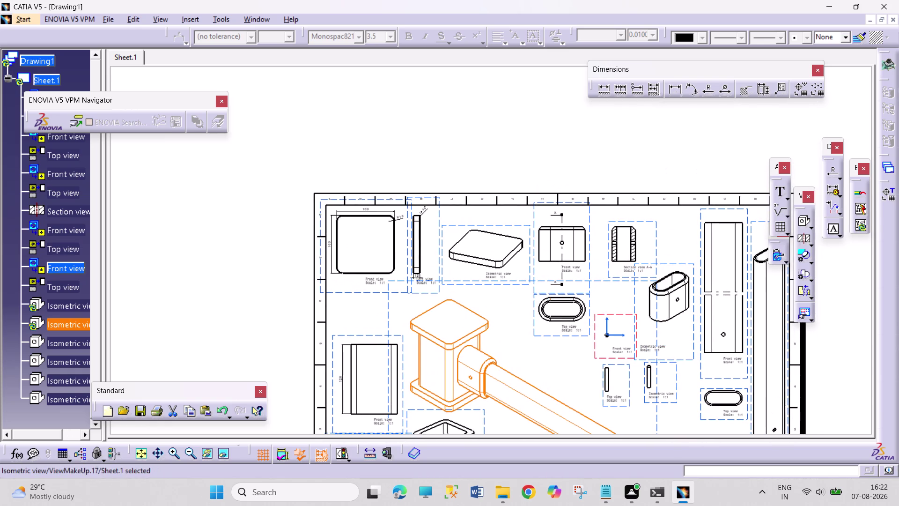
Dimension the top view with a 40 length placed above it.
middle_drag(589, 282, 590, 242)
middle_drag(612, 291, 465, 288)
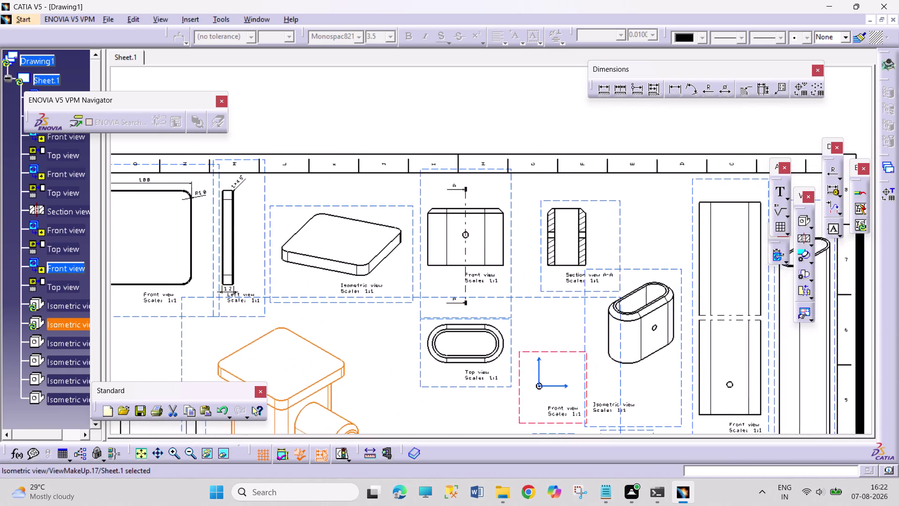
middle_drag(465, 288, 407, 297)
middle_drag(420, 257, 430, 208)
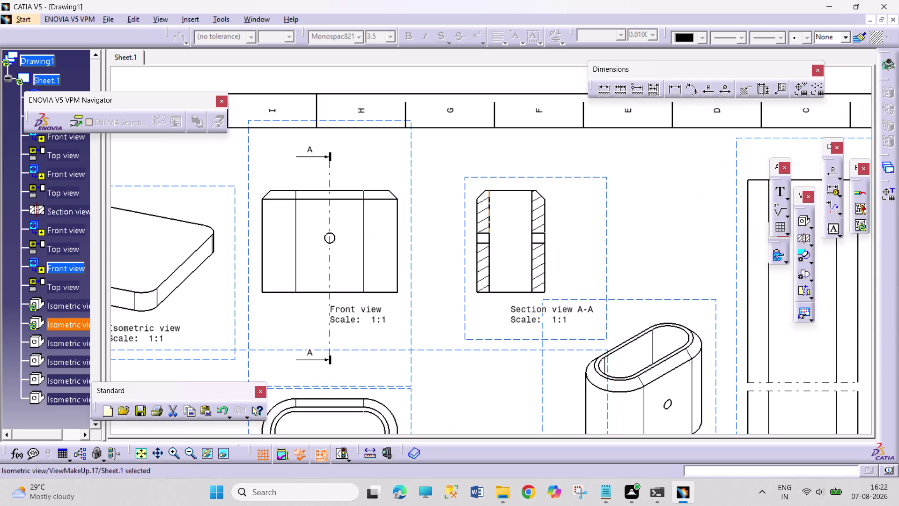
middle_drag(432, 350, 491, 282)
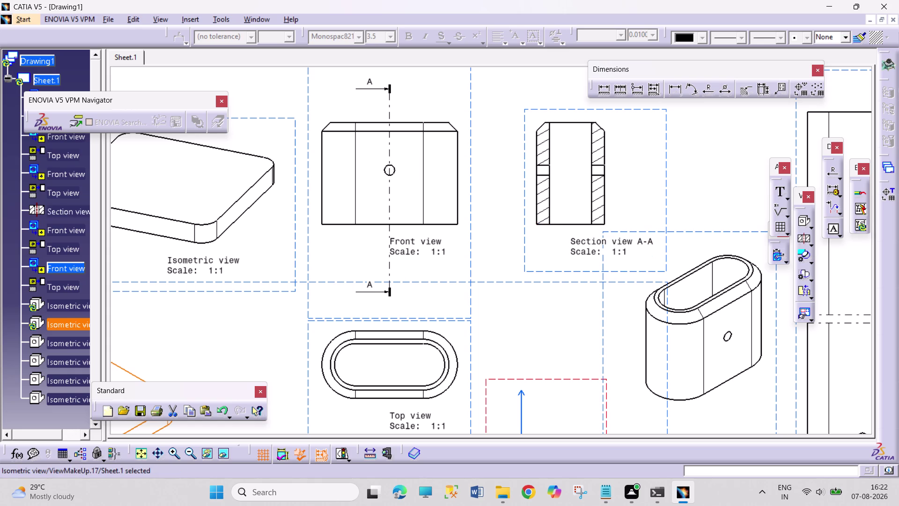
click(680, 89)
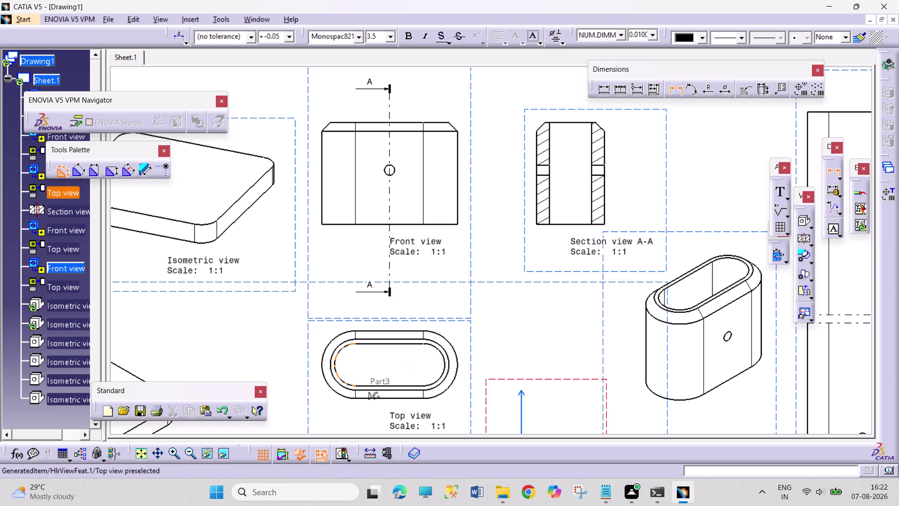
click(339, 372)
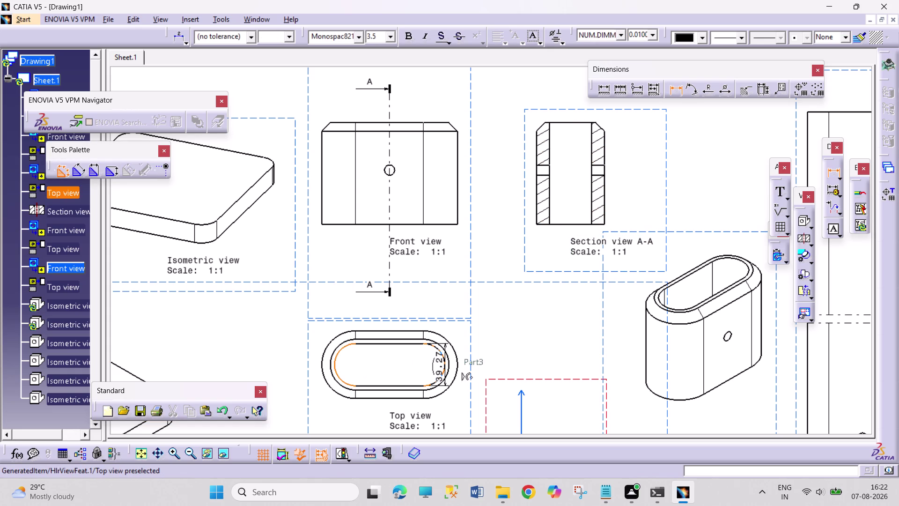
click(446, 366)
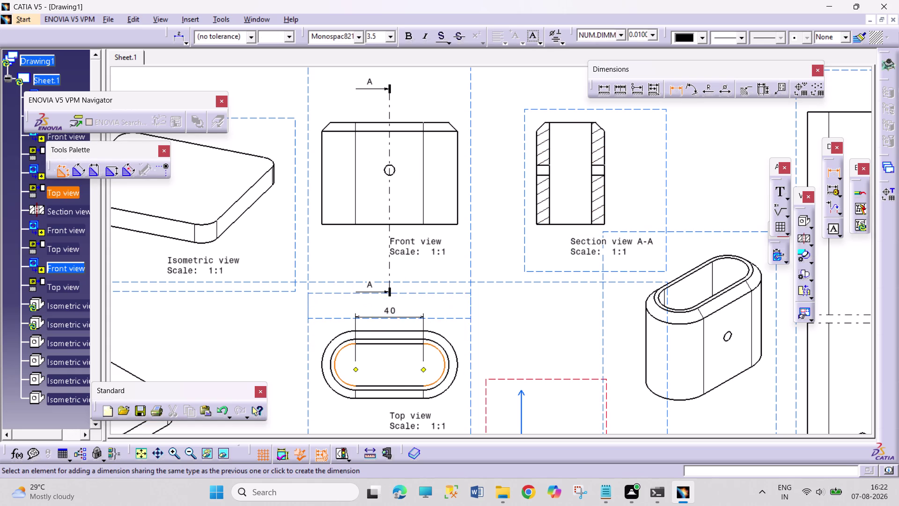
click(399, 315)
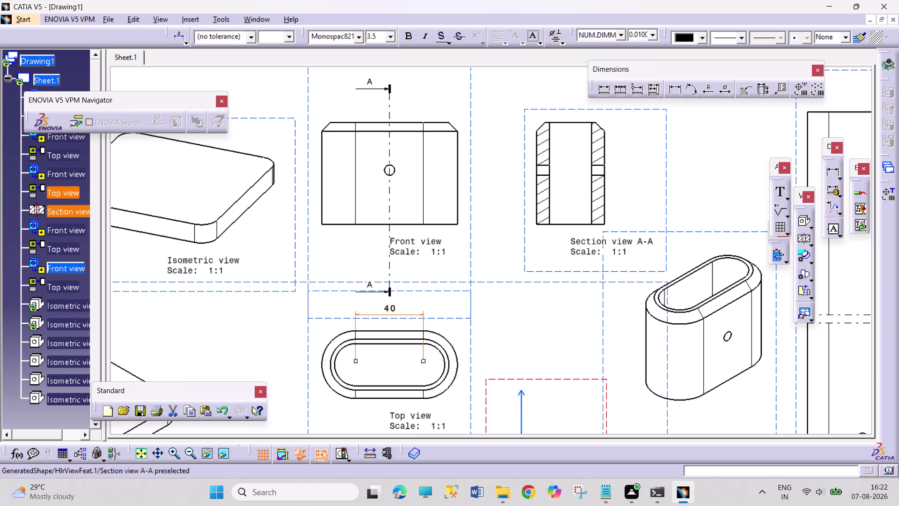
Add a 25 dimension and an R20 end radius to the top view.
click(678, 89)
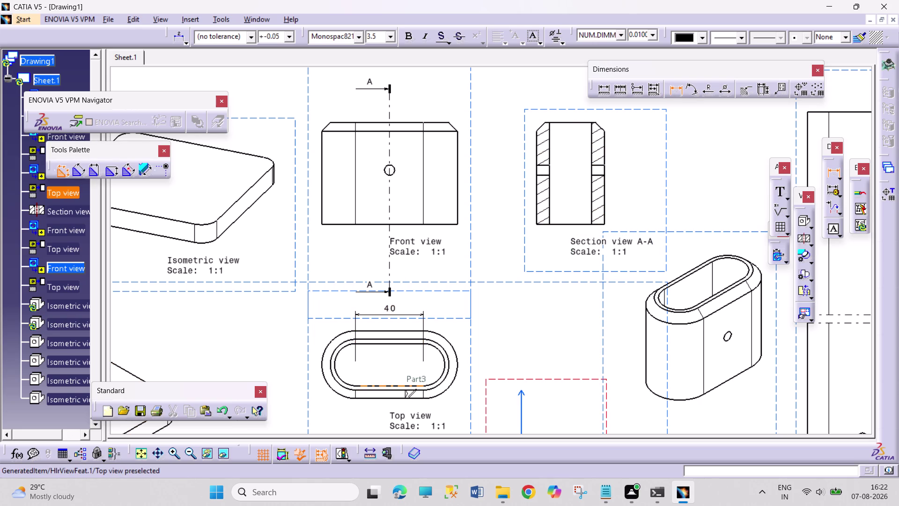
click(389, 382)
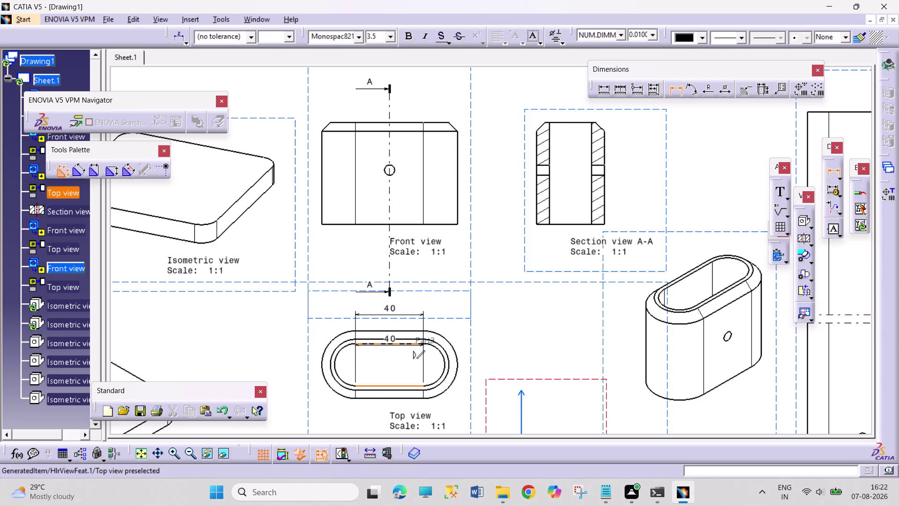
click(398, 344)
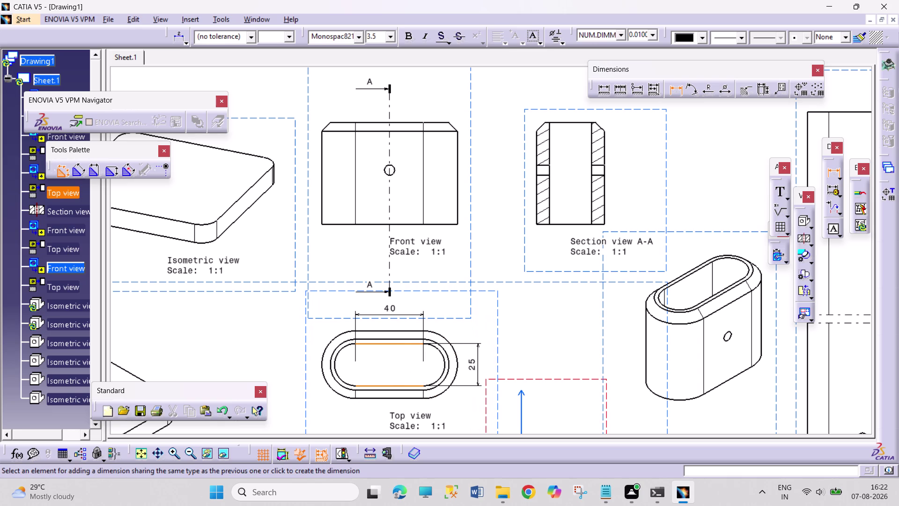
click(479, 366)
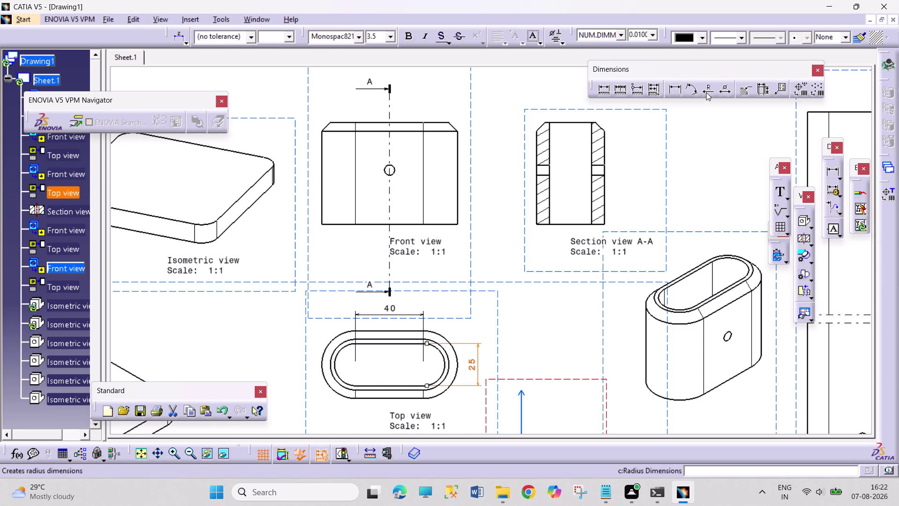
click(706, 92)
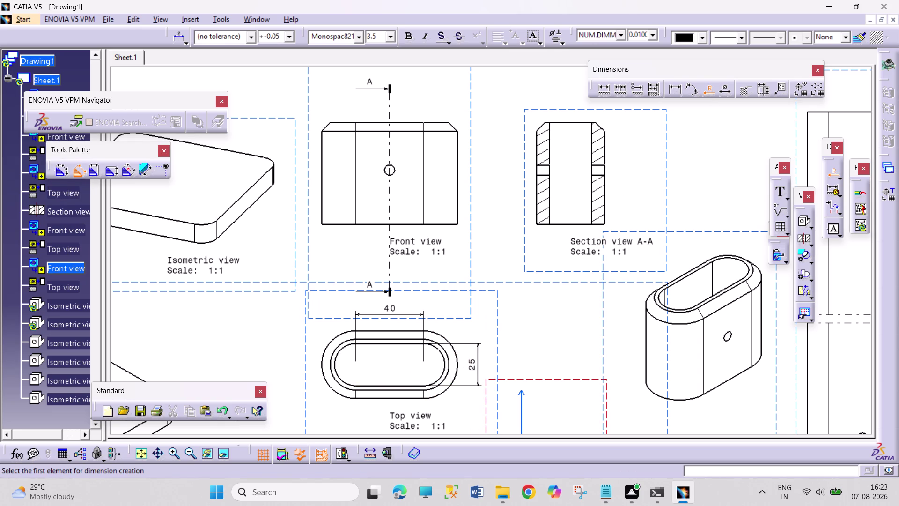
click(449, 344)
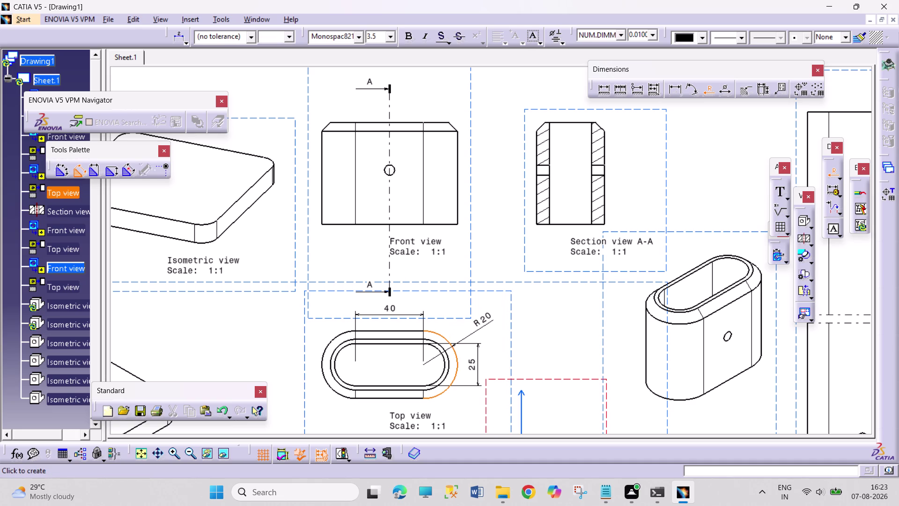
click(478, 330)
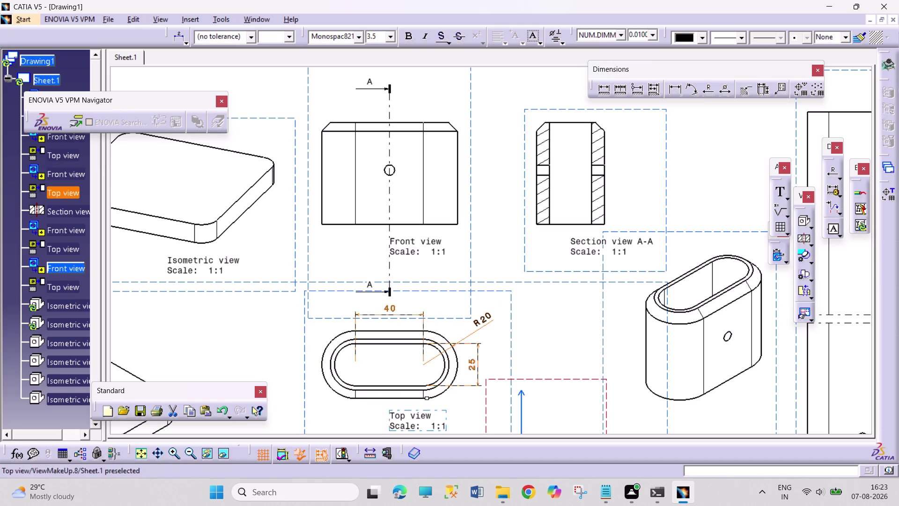
Move the Front view label off the centerline and cancel a stray 40 dimension.
drag(417, 244, 424, 246)
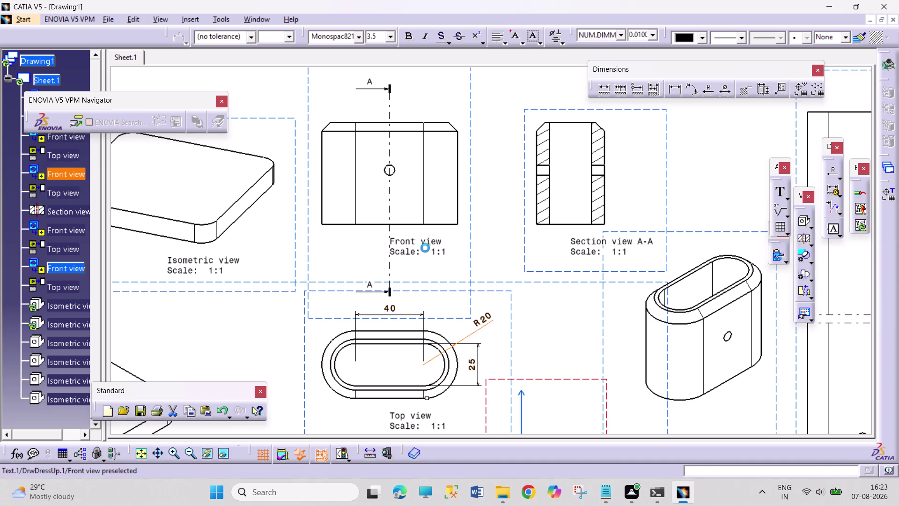
drag(425, 247, 435, 259)
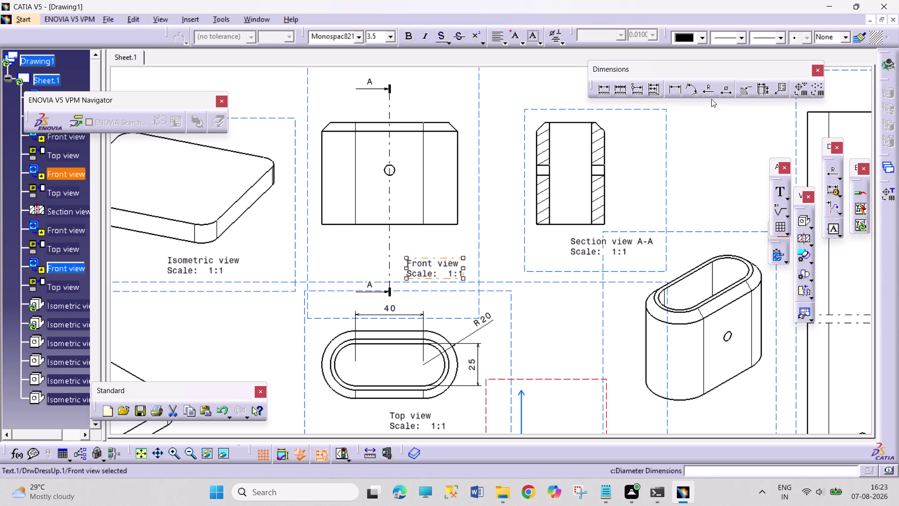
click(678, 90)
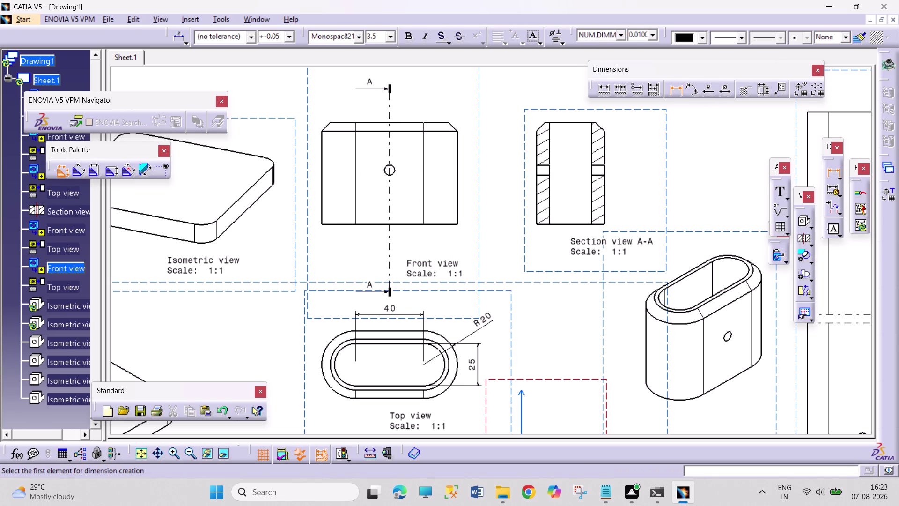
click(372, 224)
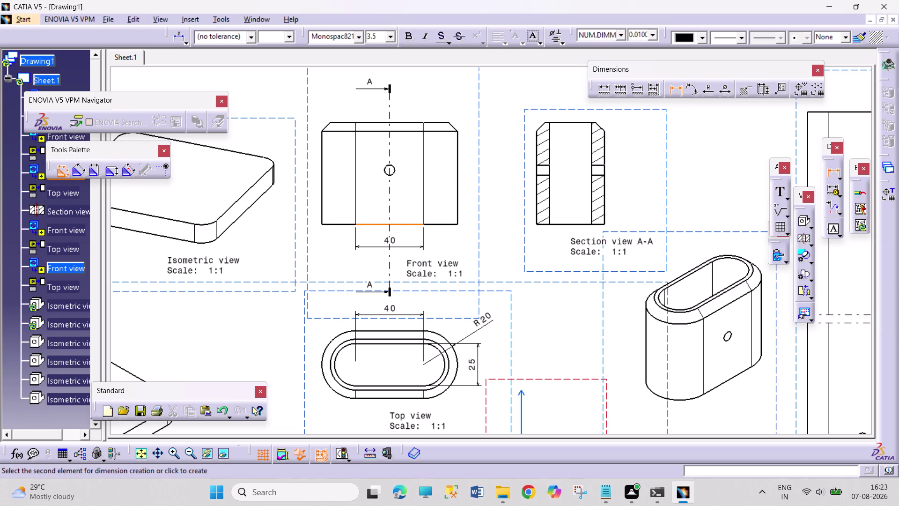
key(Escape)
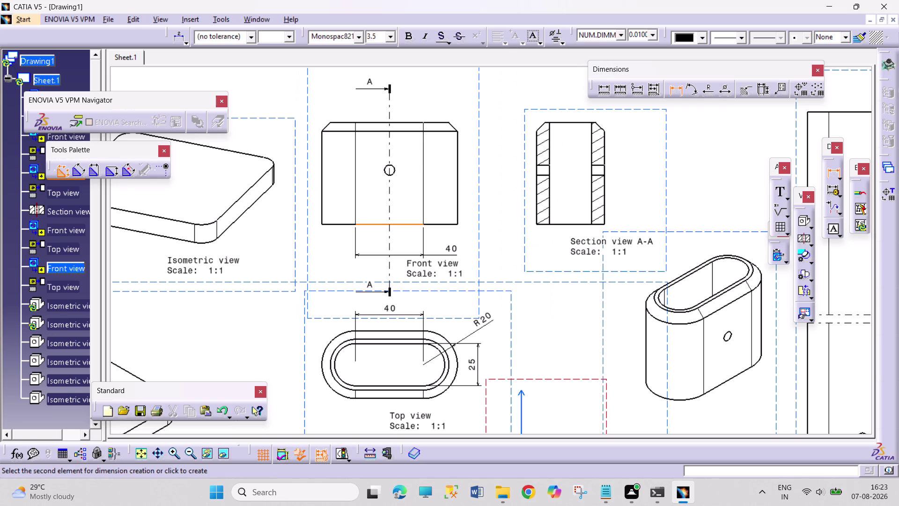
key(Escape)
key(Escape)
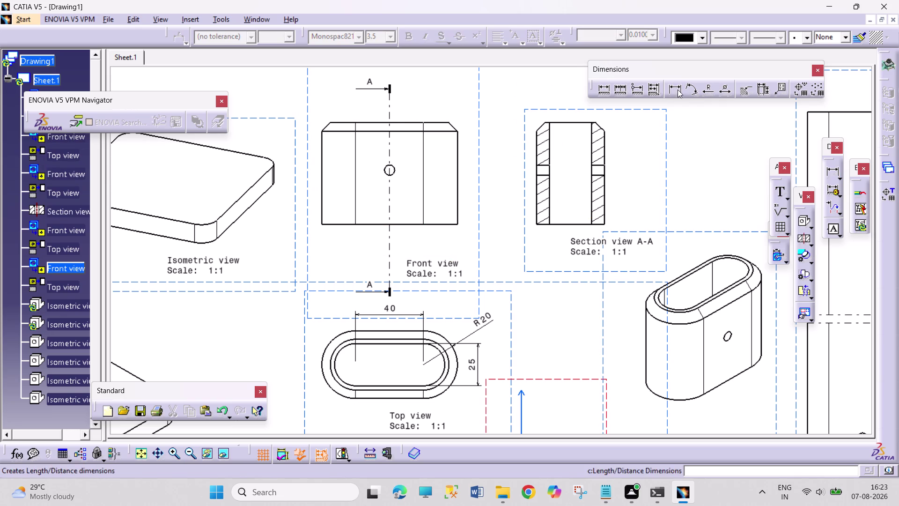
Dimension the front view with an 80 width below it.
click(678, 81)
click(672, 89)
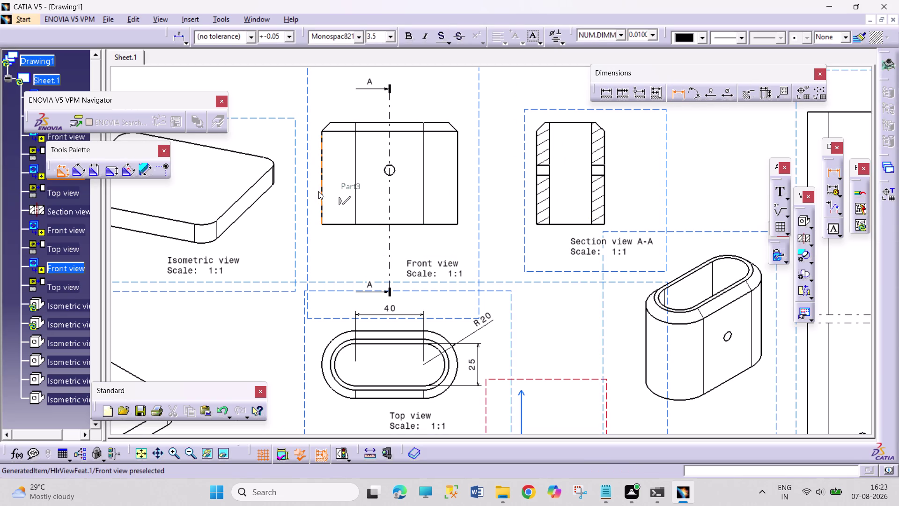
click(320, 191)
click(456, 191)
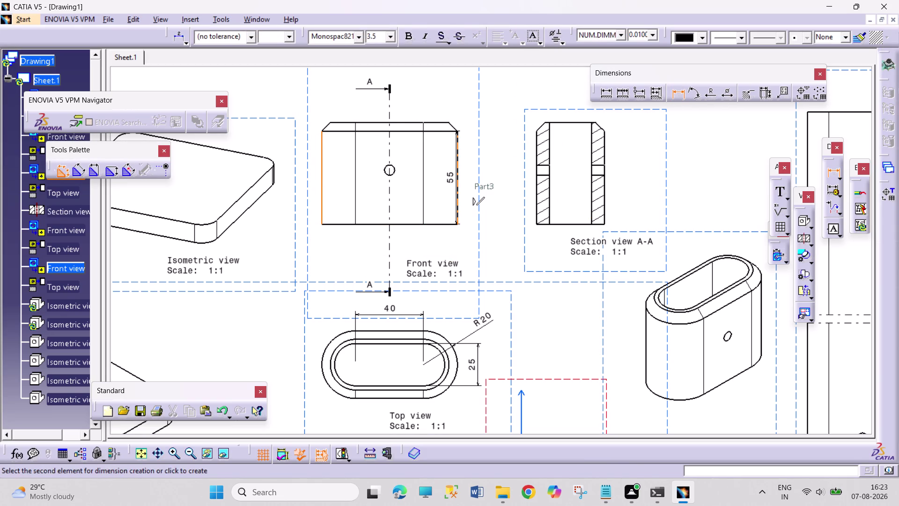
click(362, 246)
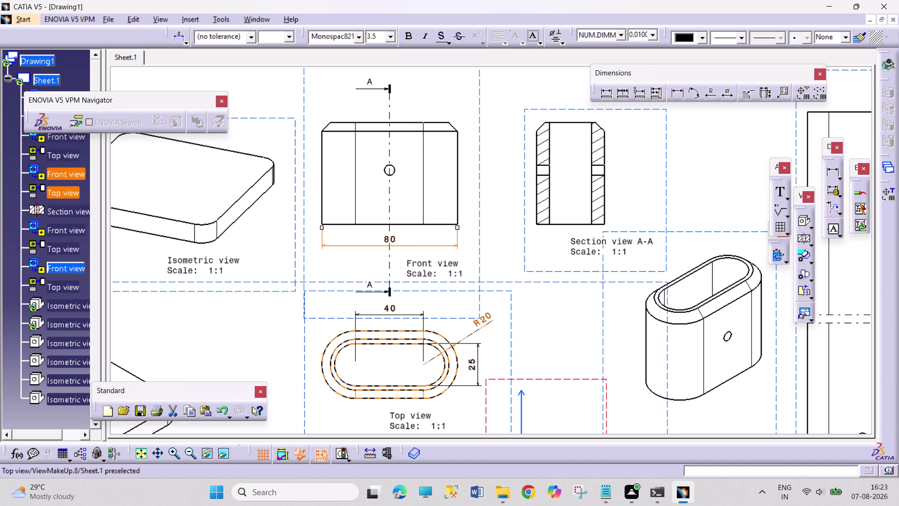
middle_drag(528, 318, 428, 325)
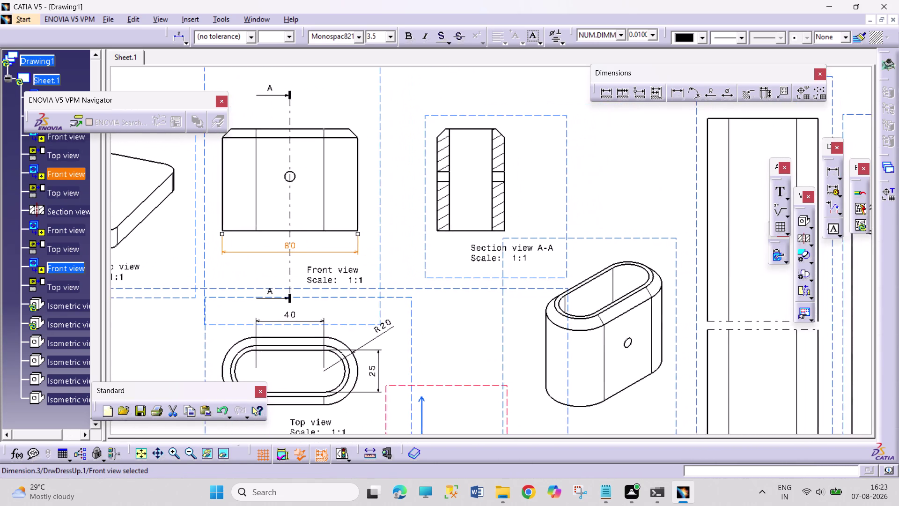
middle_drag(428, 326, 416, 328)
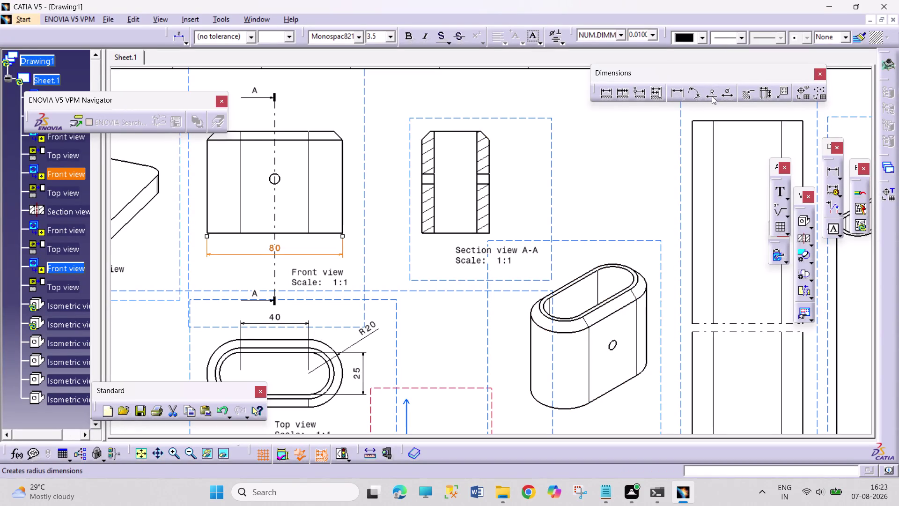
click(744, 94)
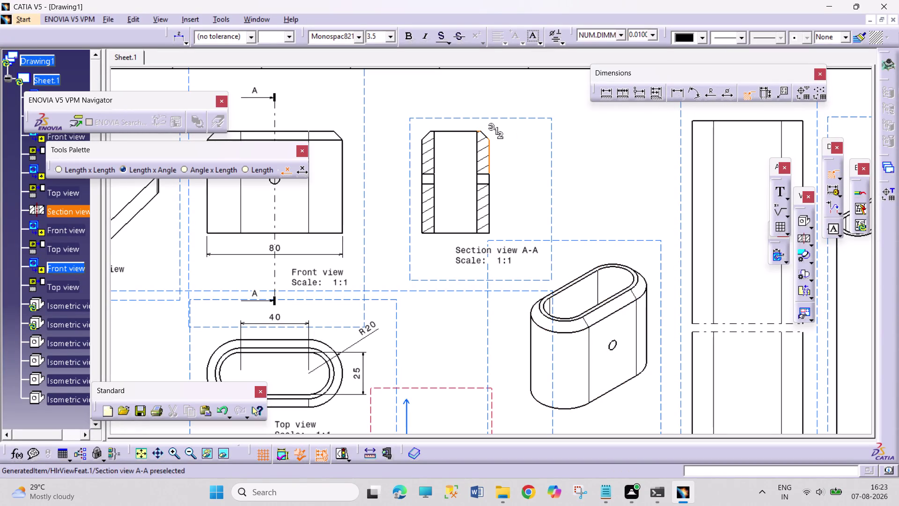
click(486, 134)
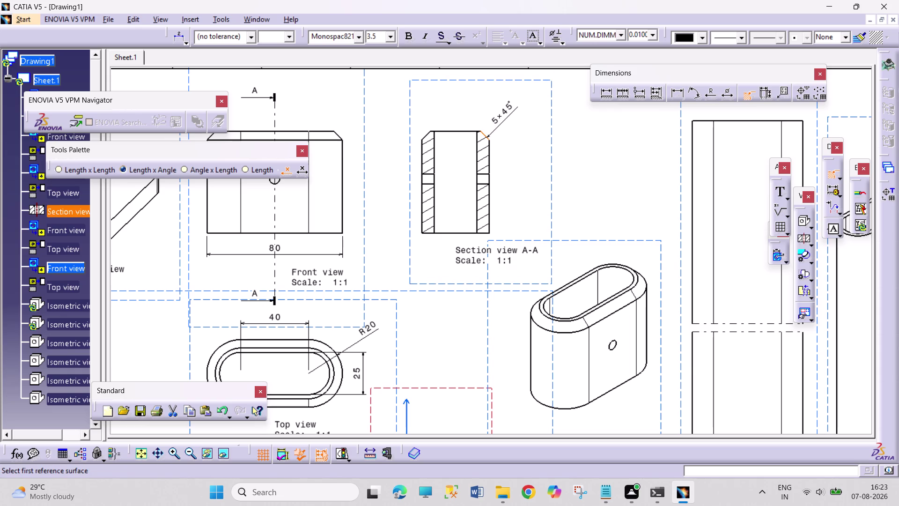
click(496, 126)
middle_drag(376, 152, 400, 208)
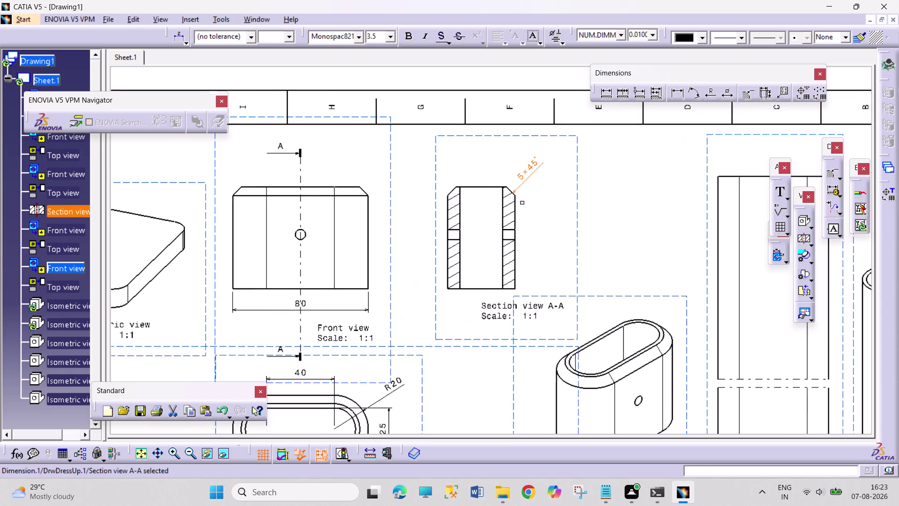
middle_drag(400, 208, 412, 238)
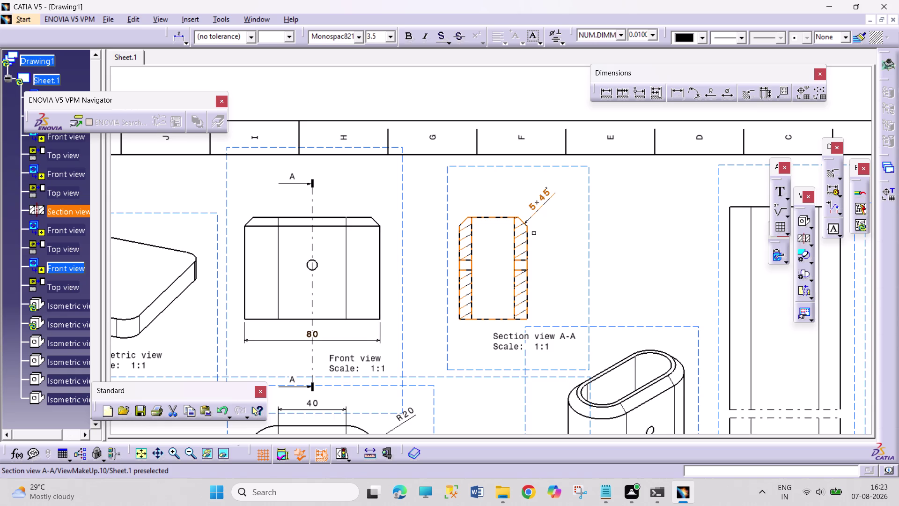
click(681, 93)
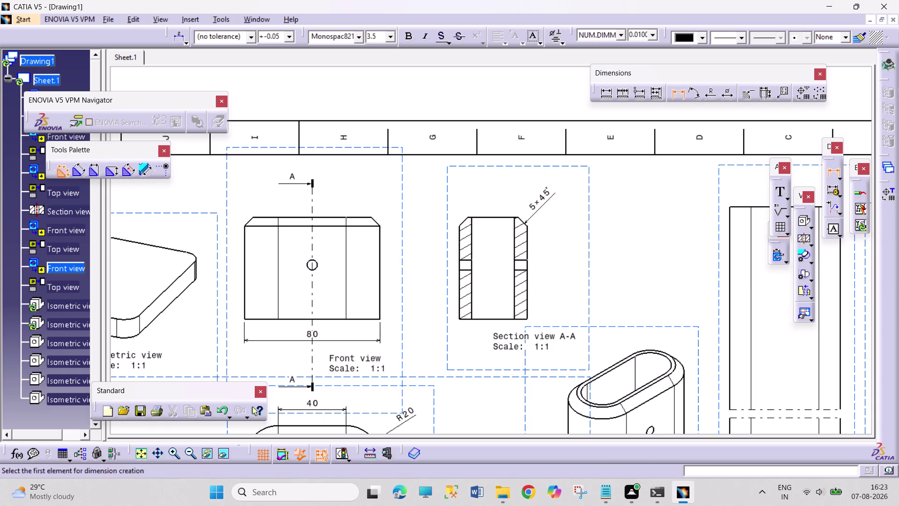
click(473, 265)
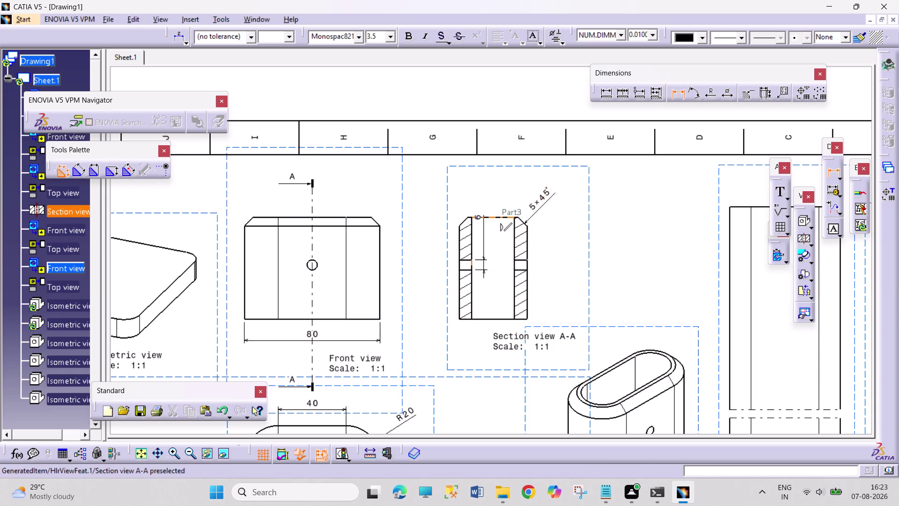
click(485, 217)
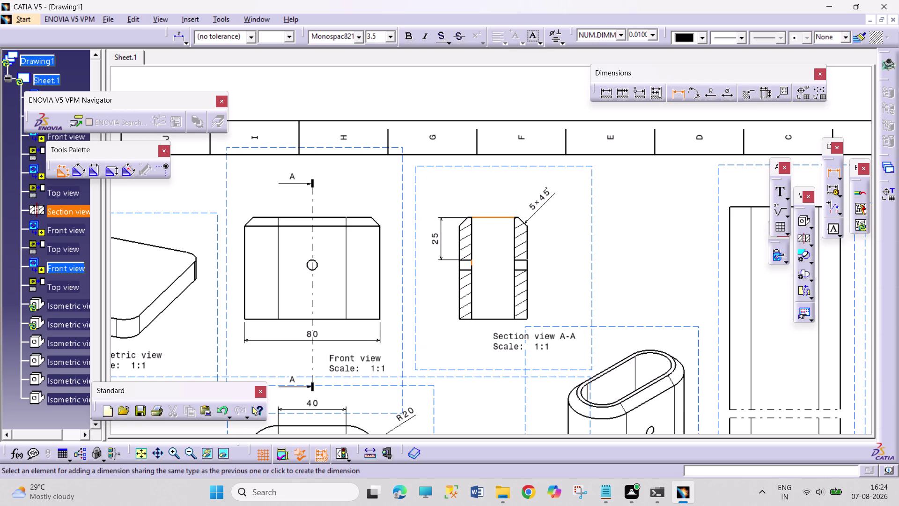
key(Escape)
key(Escape)
key(Escape)
key(Escape)
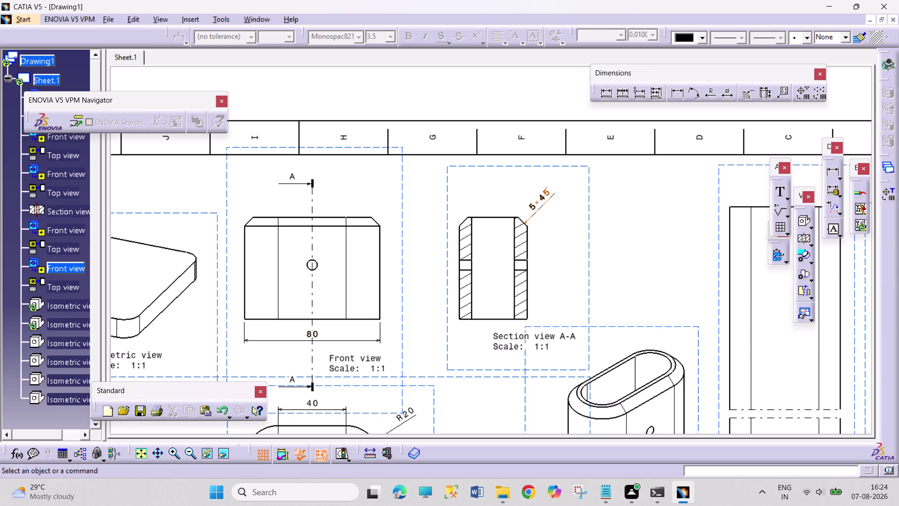
right_click(590, 270)
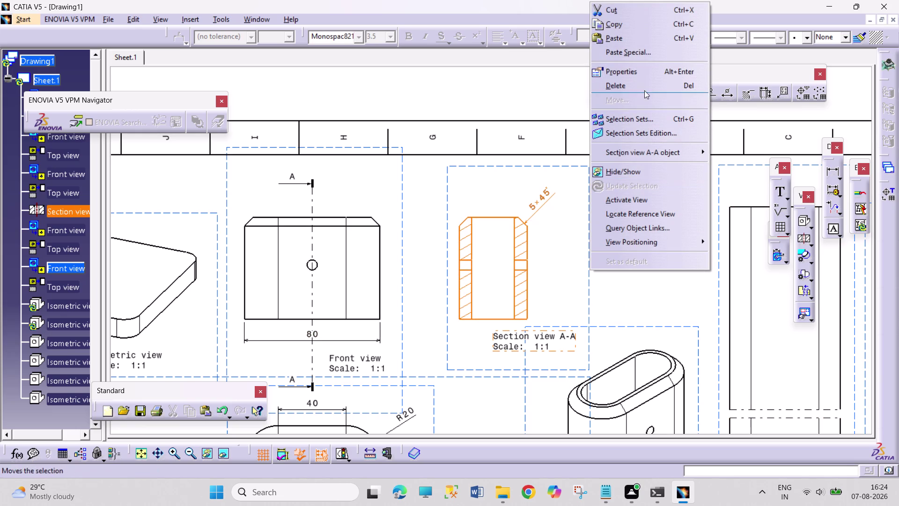
Enable Center Line and Axis display in section view A-A's properties.
click(648, 75)
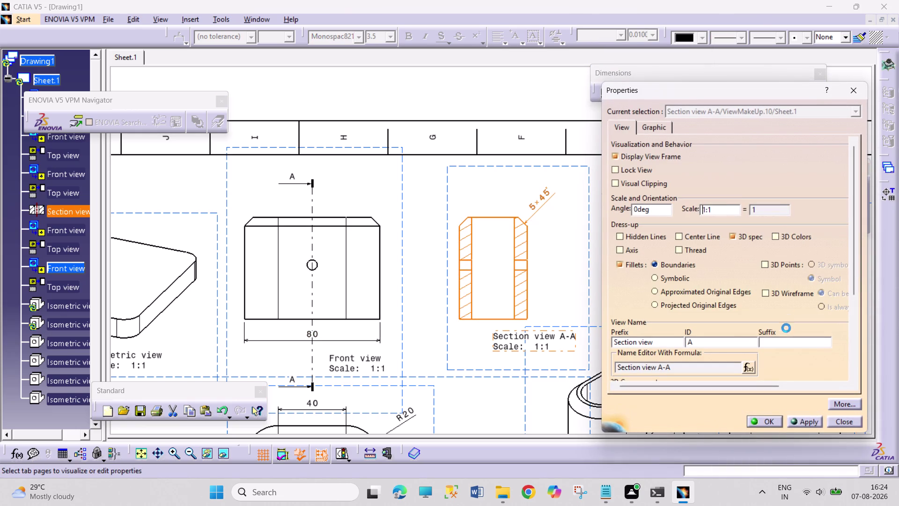
click(696, 233)
click(621, 249)
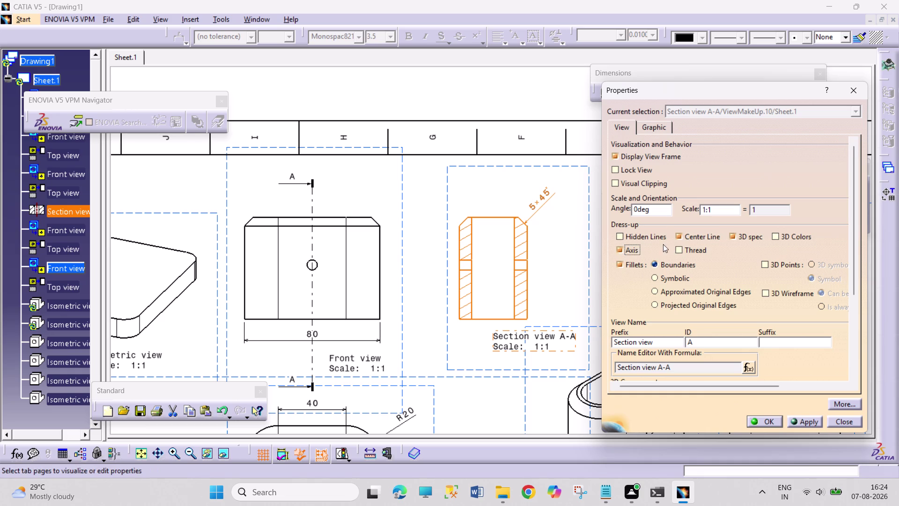
click(661, 237)
click(763, 418)
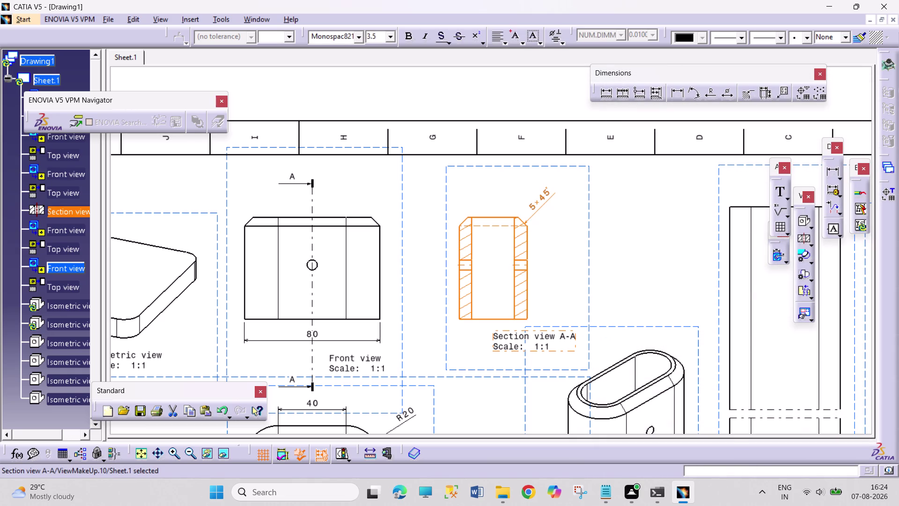
click(679, 94)
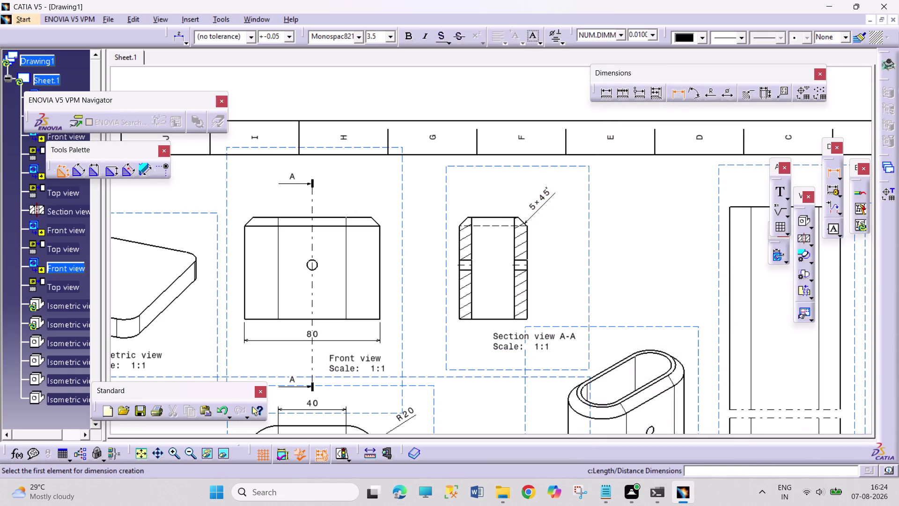
Start a dimension on section view A-A, then cancel it.
click(522, 265)
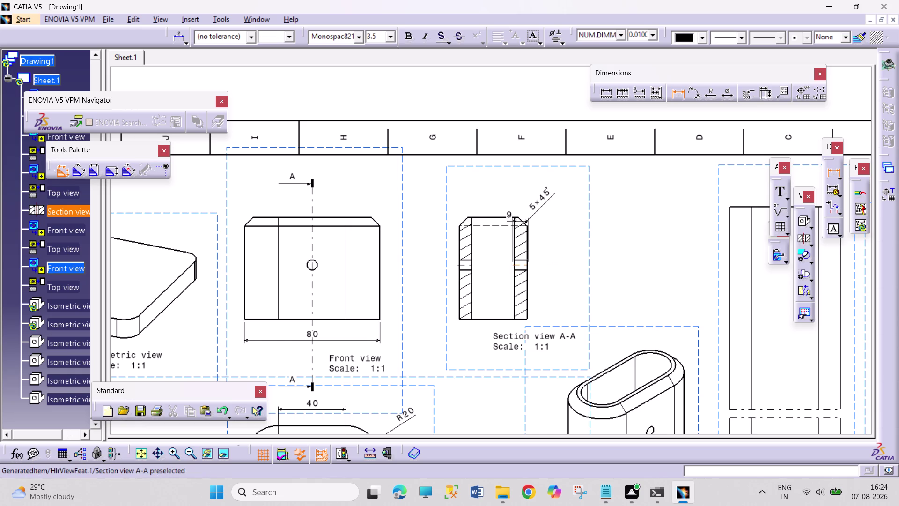
click(509, 218)
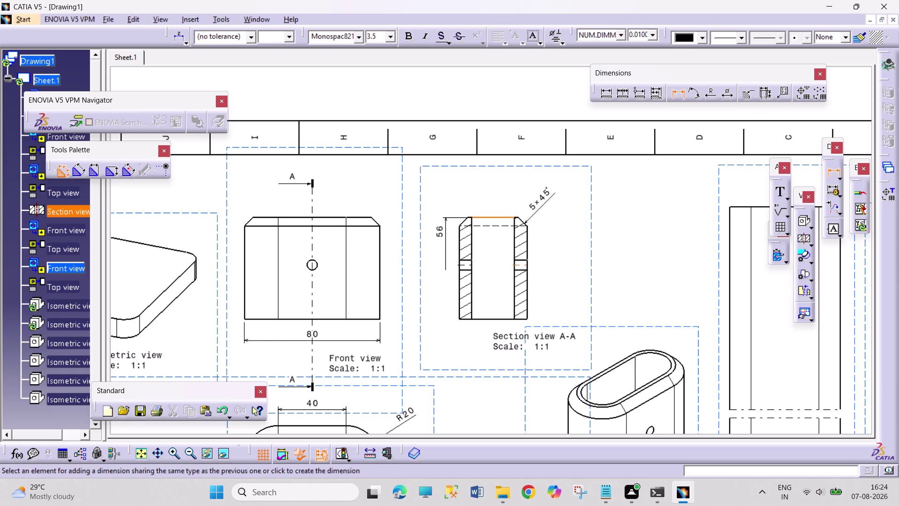
key(Escape)
key(Escape)
key(Escape)
key(Escape)
key(Escape)
key(Escape)
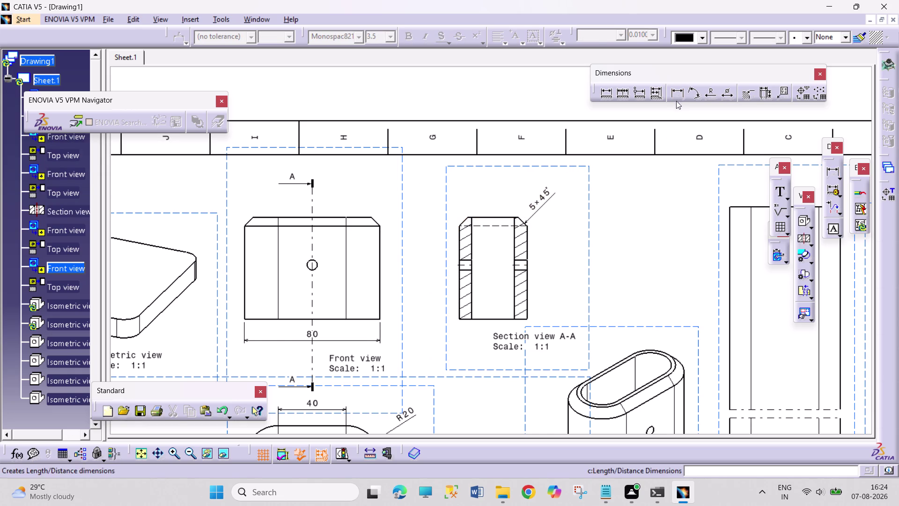
Place a misplaced 56 dimension on the section, then undo it.
click(677, 97)
click(465, 265)
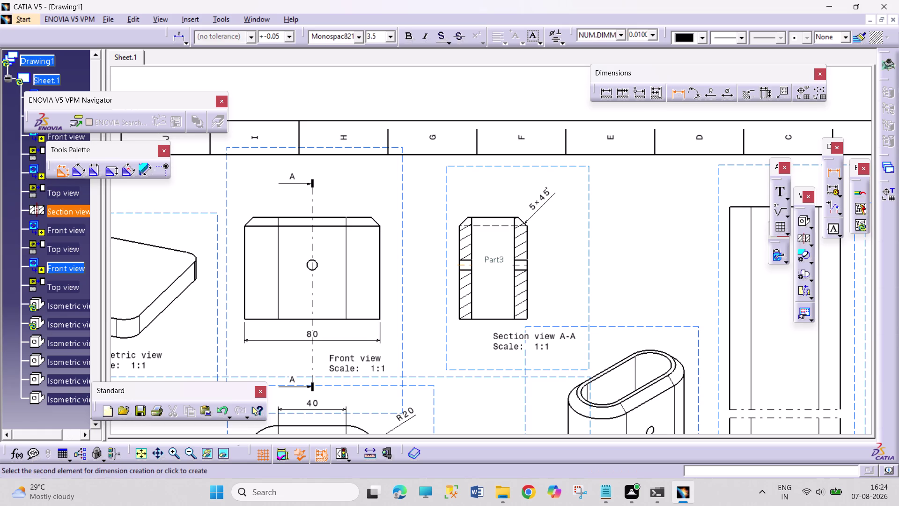
click(485, 217)
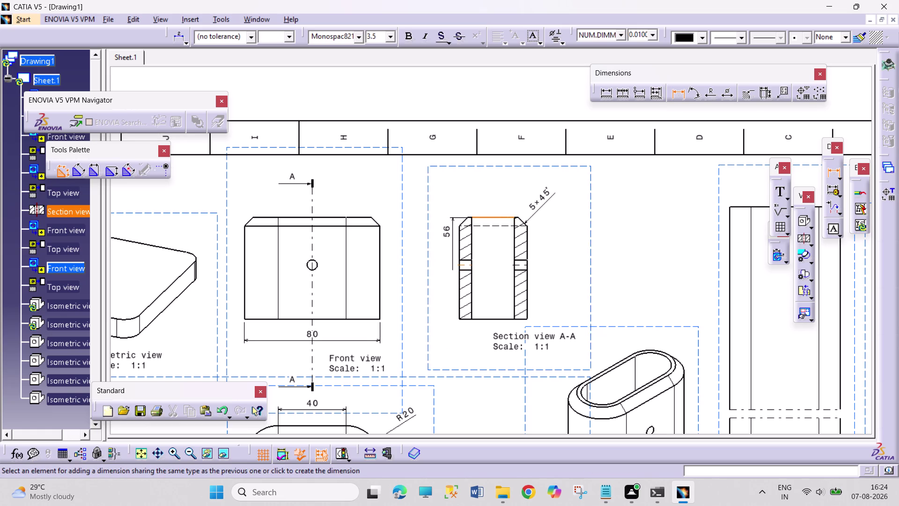
click(444, 244)
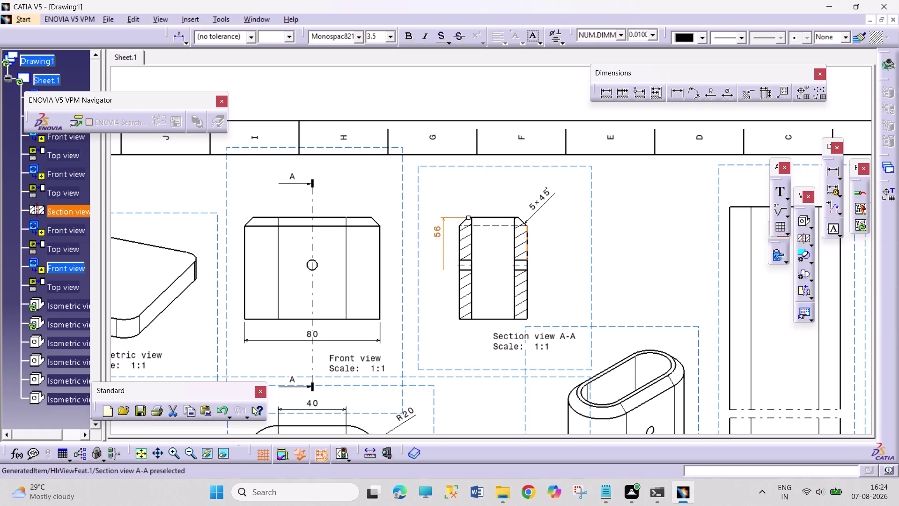
key(Escape)
key(Escape)
key(ctrl+z)
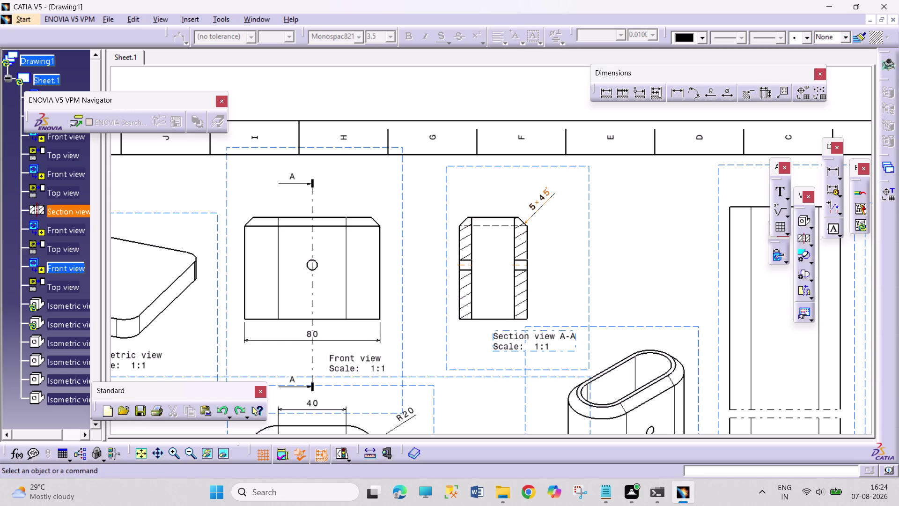
Retry dimensioning the section's top and inner edges, then cancel again.
click(680, 93)
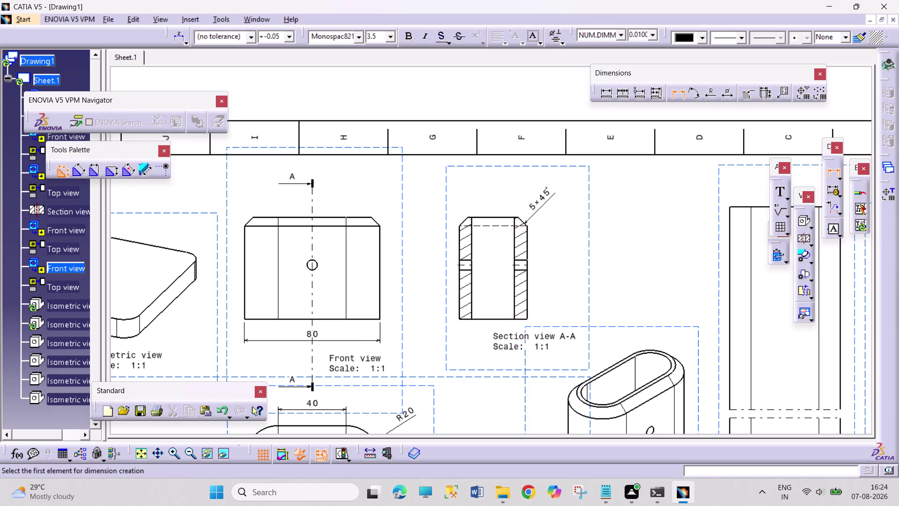
click(520, 266)
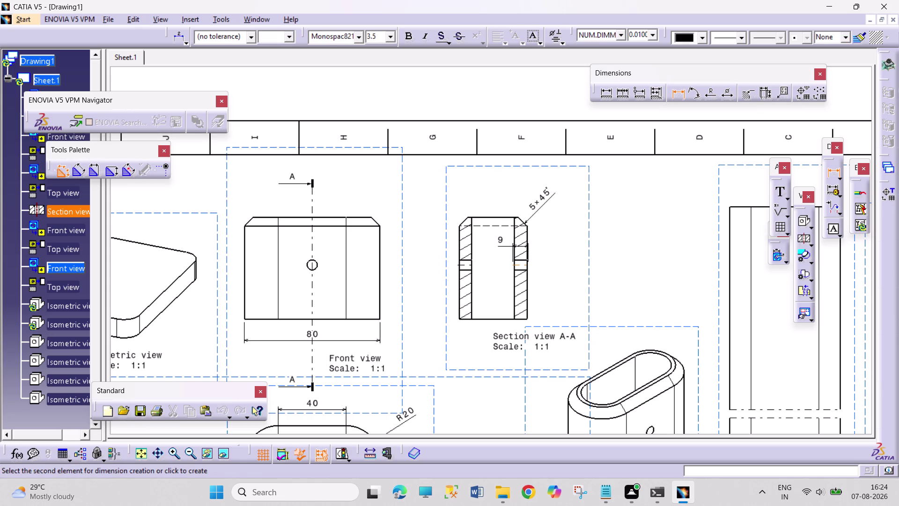
click(503, 217)
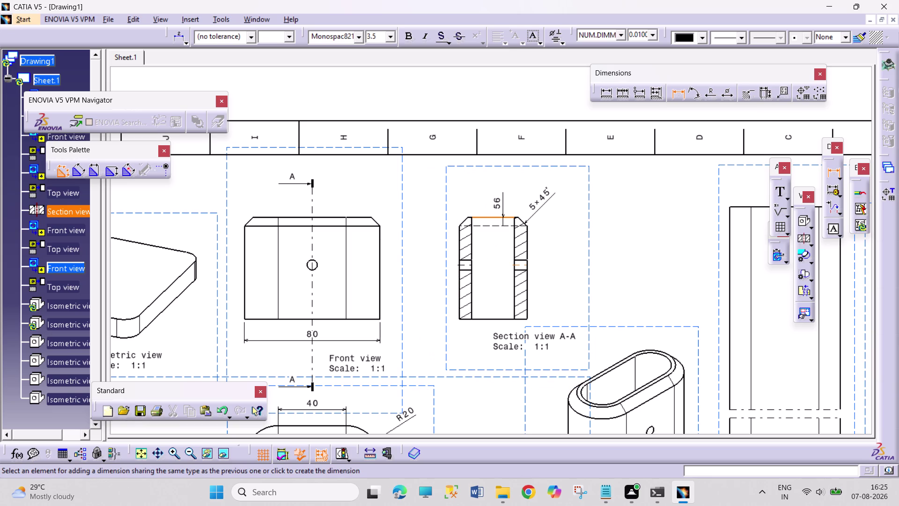
key(Escape)
key(Escape)
key(Escape)
key(Escape)
key(Escape)
key(Escape)
key(Escape)
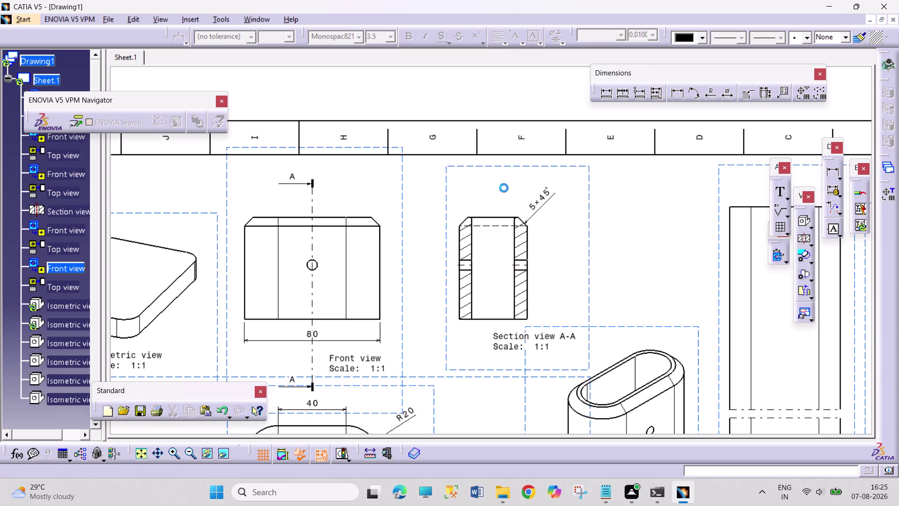
key(Escape)
key(Escape)
key(Escape)
key(Escape)
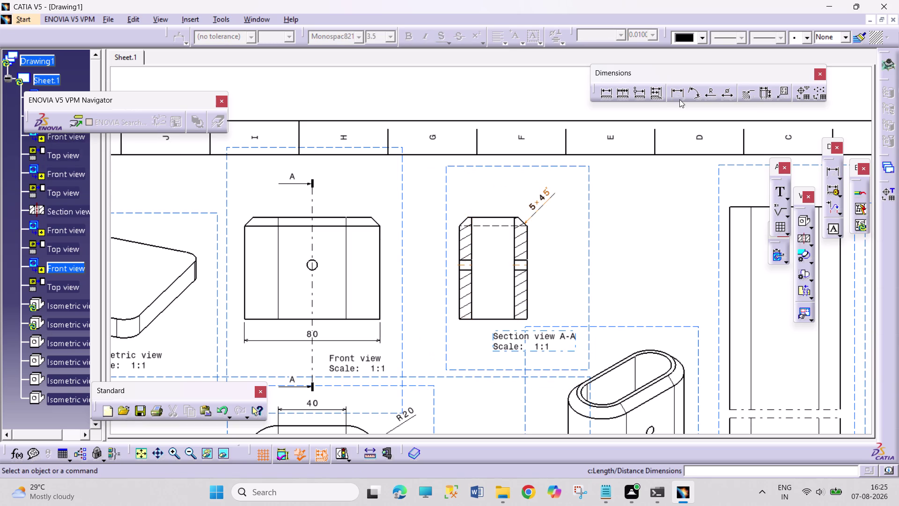
Dimension the left side of section A-A with a vertical 28.
click(680, 97)
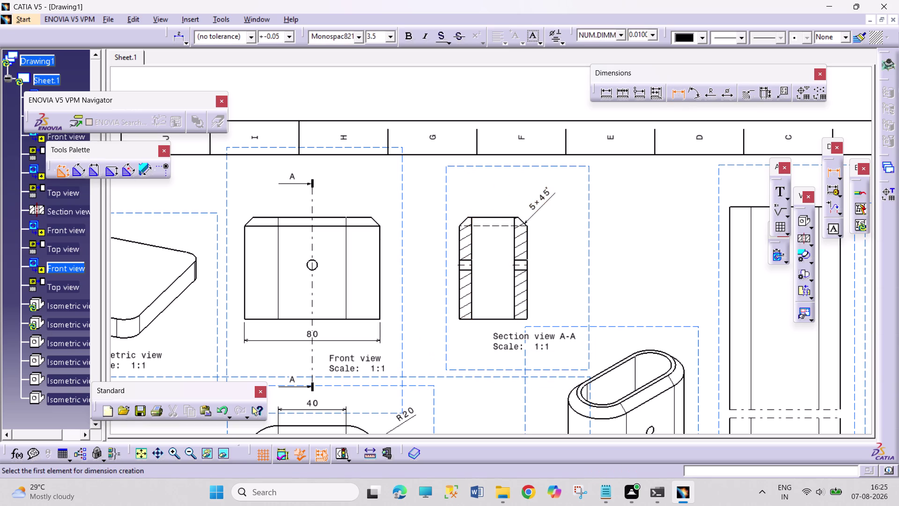
click(486, 216)
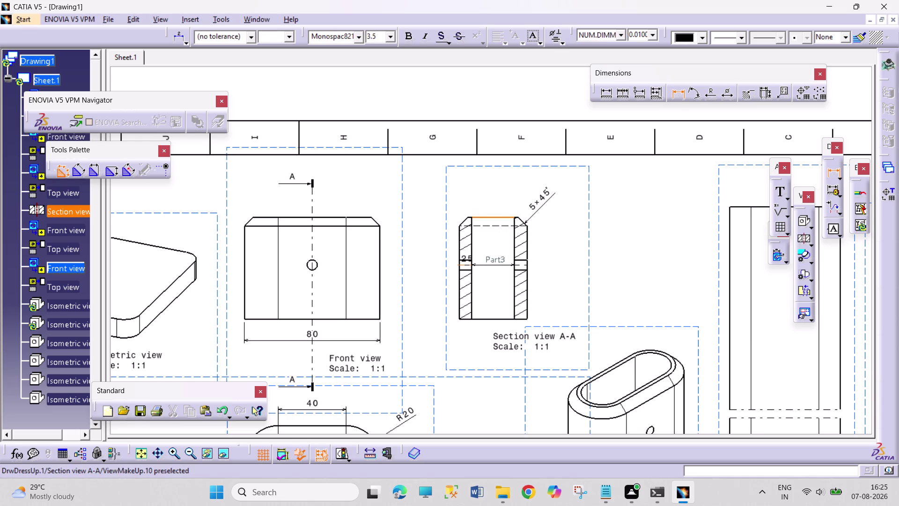
click(465, 266)
click(440, 255)
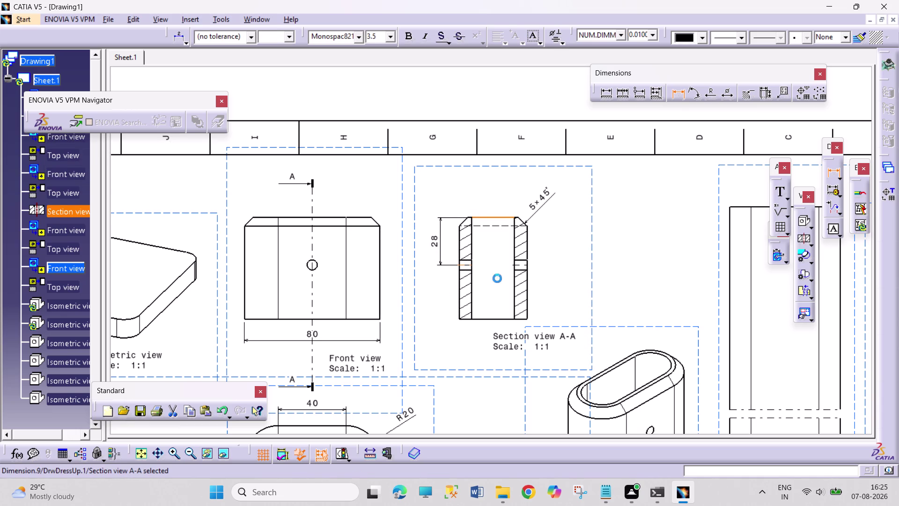
middle_click(563, 245)
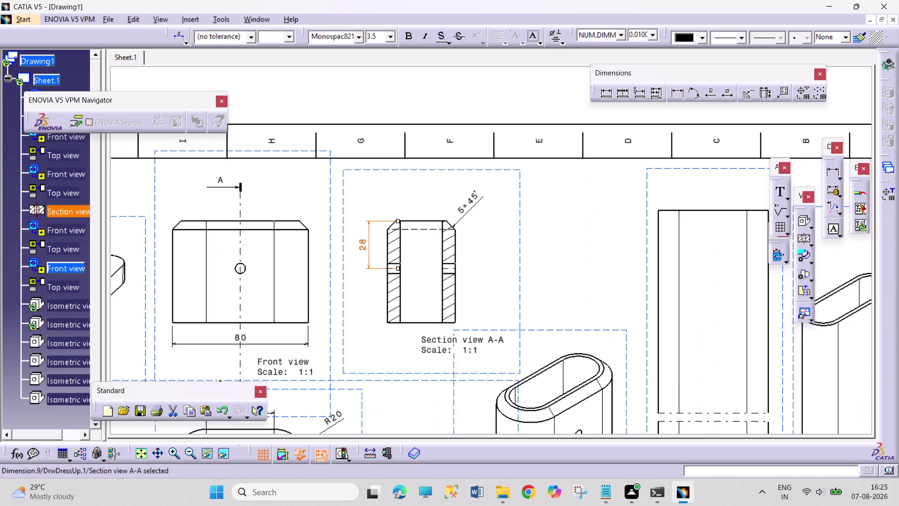
Add a Φ6 dimension to the side hole and shift the section label left.
click(732, 92)
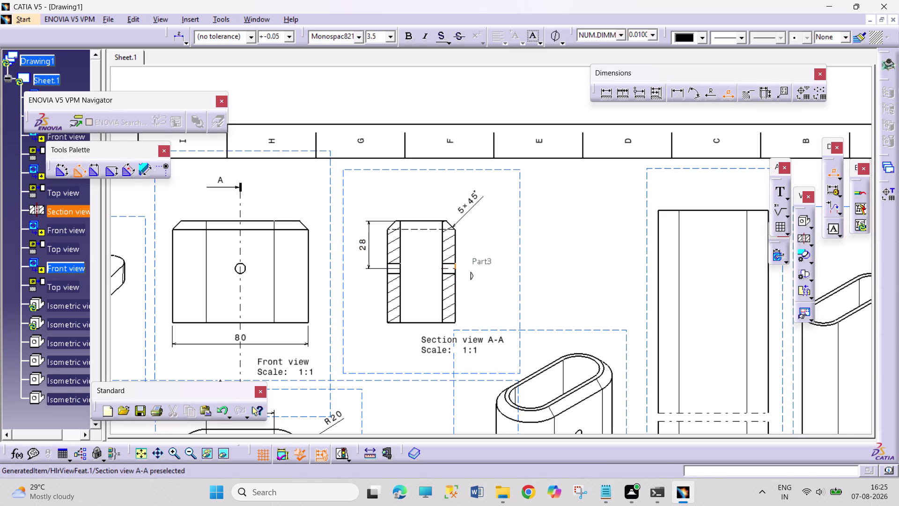
click(453, 262)
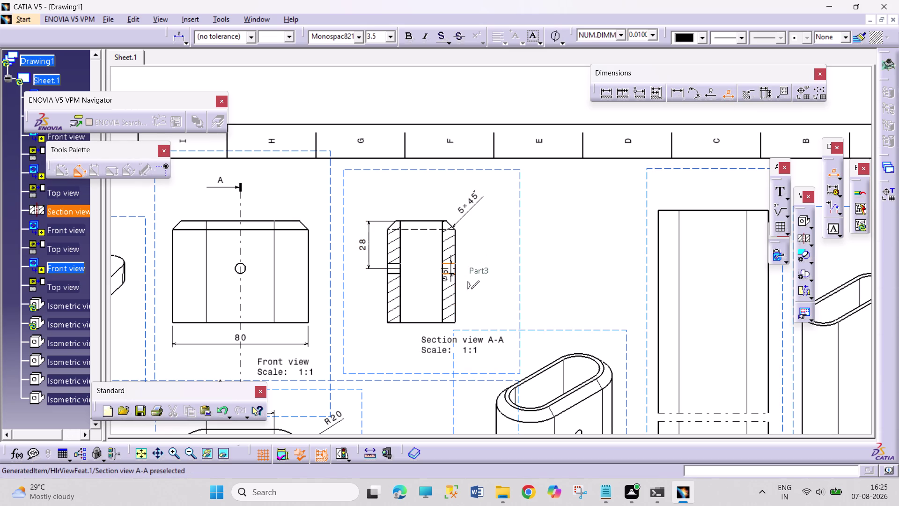
click(452, 273)
click(482, 266)
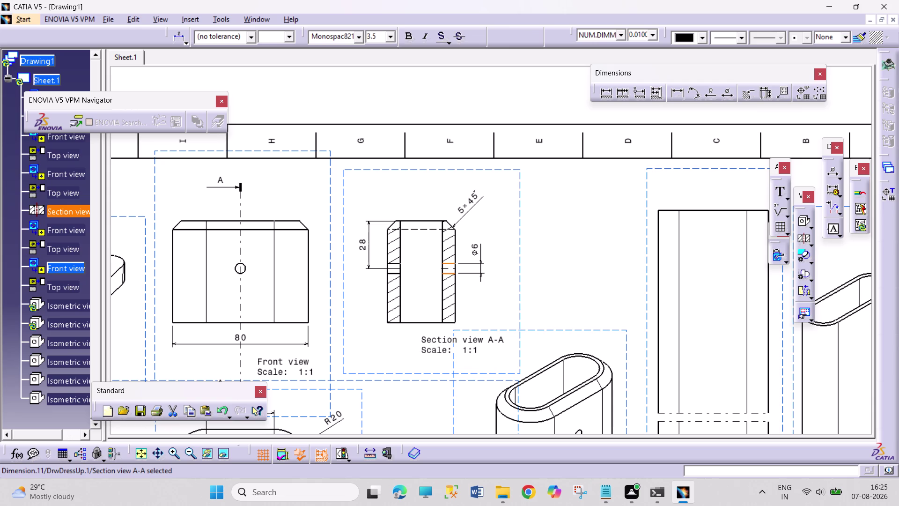
drag(431, 349, 405, 354)
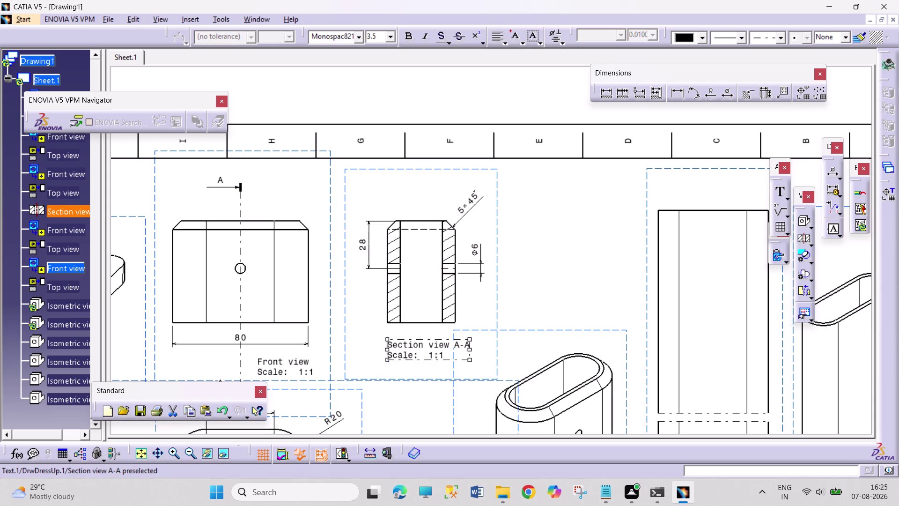
drag(405, 355, 400, 364)
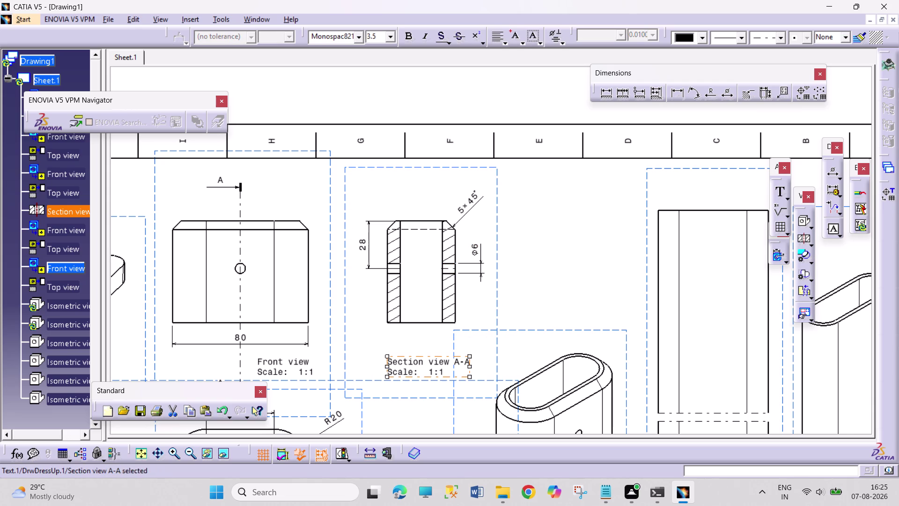
Dimension the section's 40 width and settle its label beneath it.
click(682, 96)
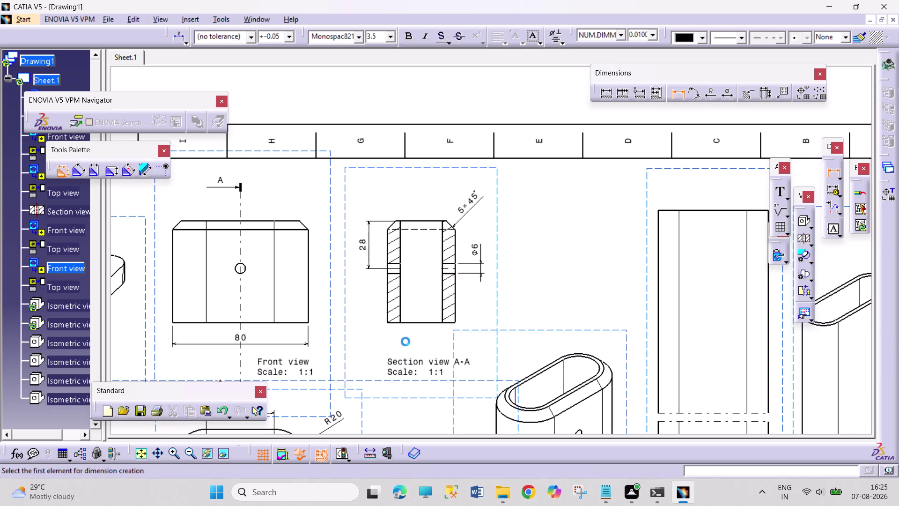
click(386, 309)
click(454, 299)
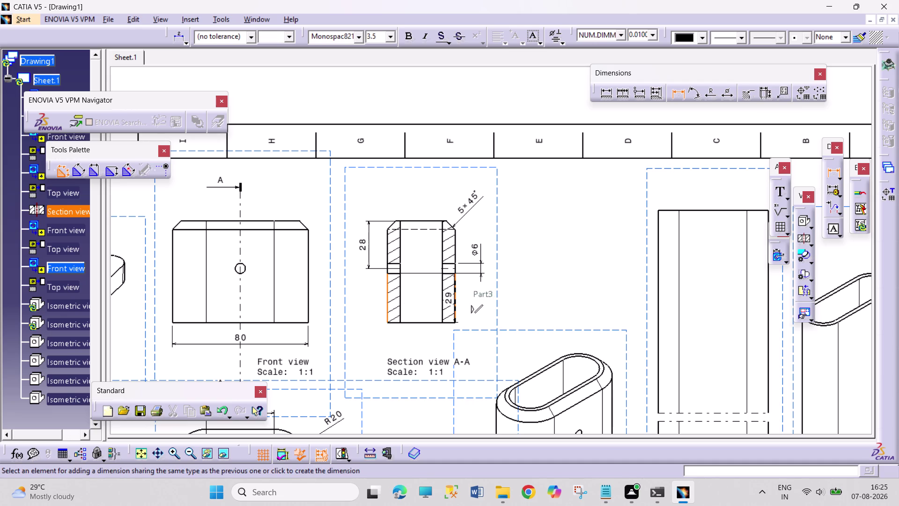
click(424, 336)
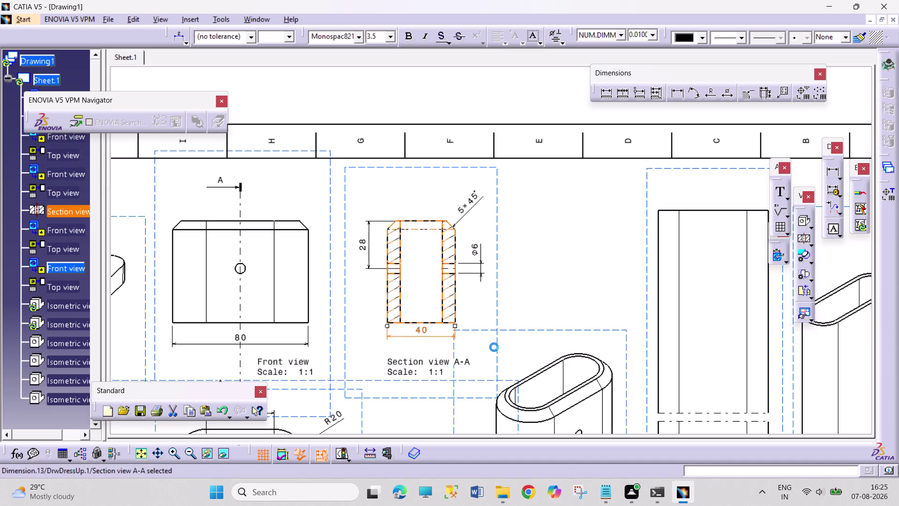
drag(407, 360, 384, 348)
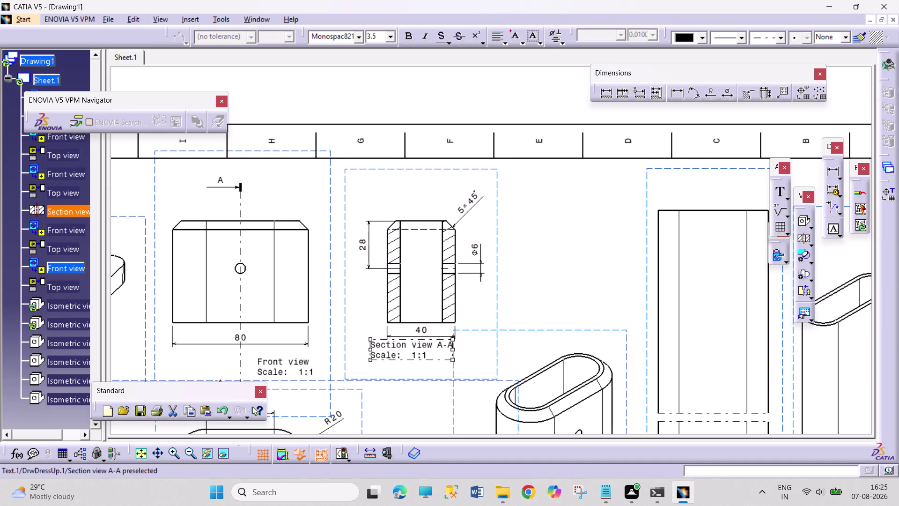
drag(385, 348, 383, 357)
click(593, 288)
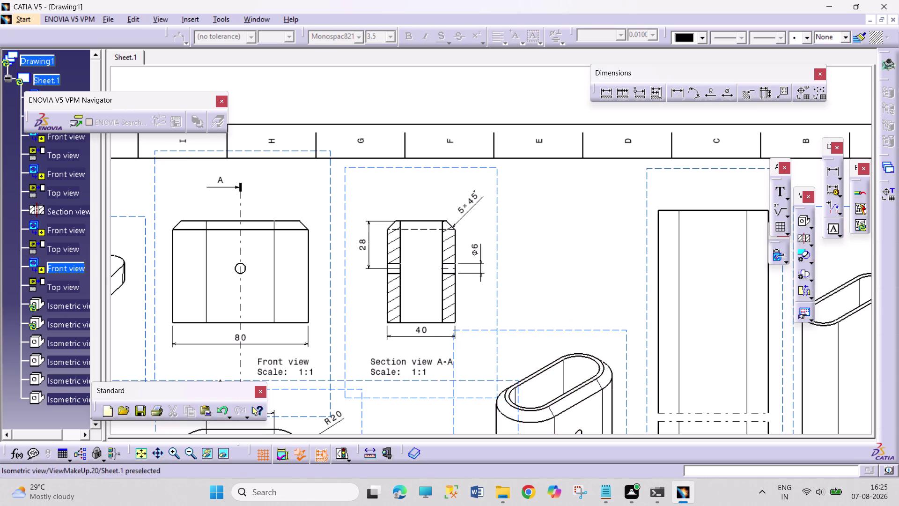
drag(567, 329, 578, 304)
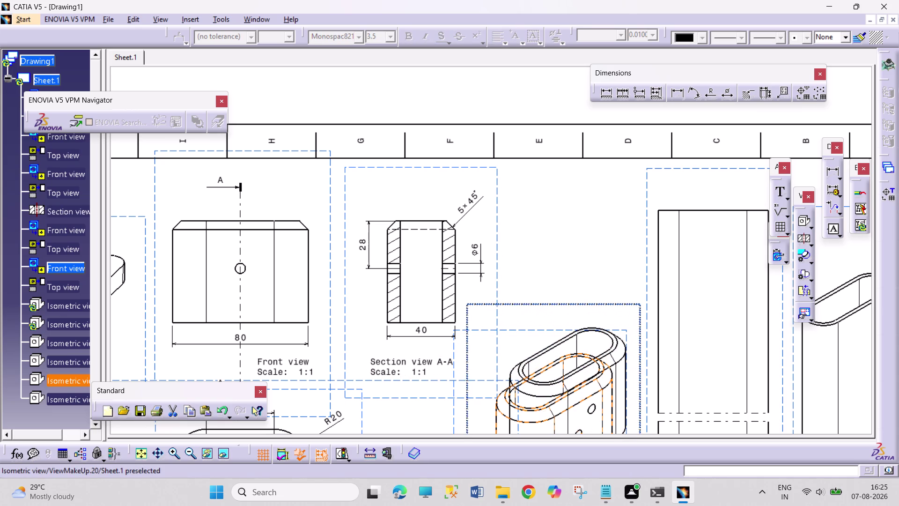
Place the isometric view beside section A-A and review the whole sheet layout.
drag(578, 305, 579, 303)
middle_drag(604, 229, 624, 185)
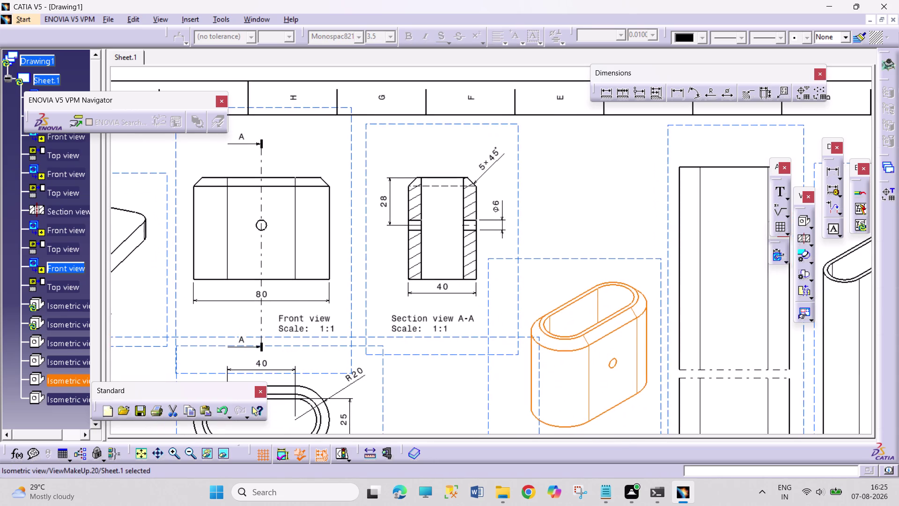
middle_drag(568, 228, 641, 104)
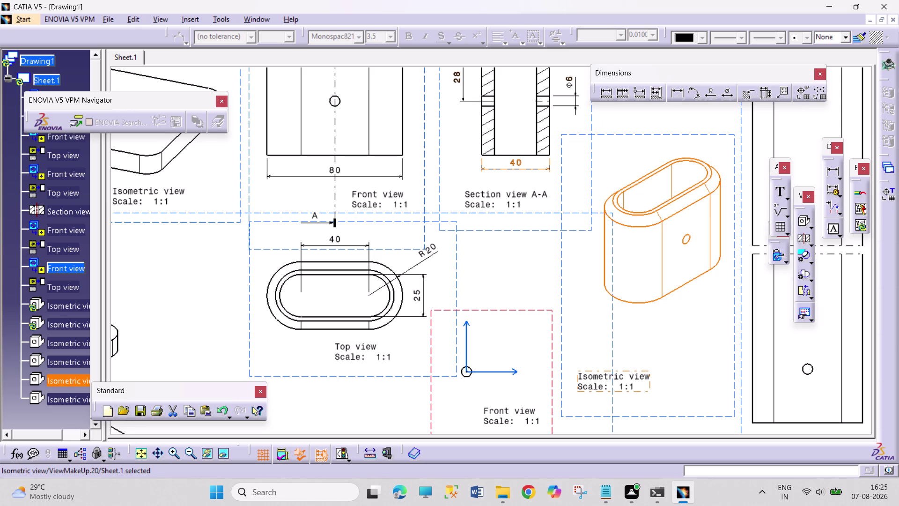
middle_drag(547, 244, 544, 266)
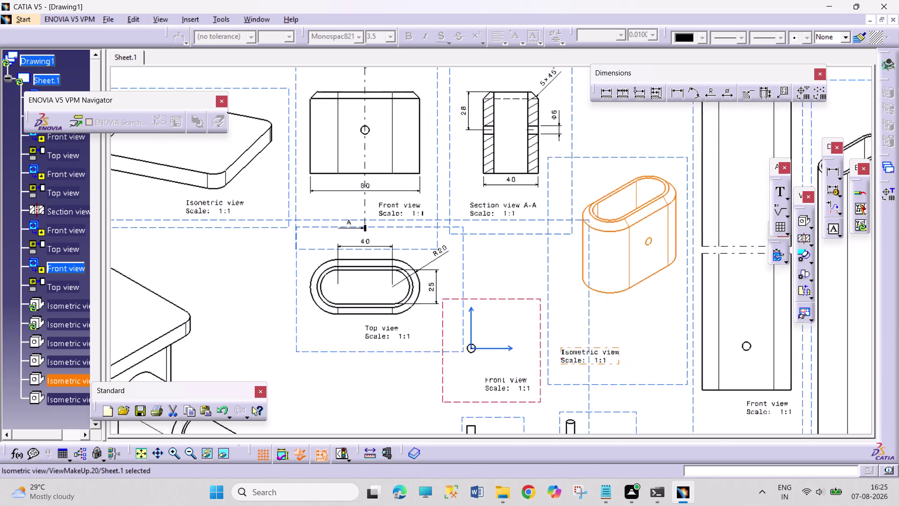
middle_drag(544, 266, 529, 330)
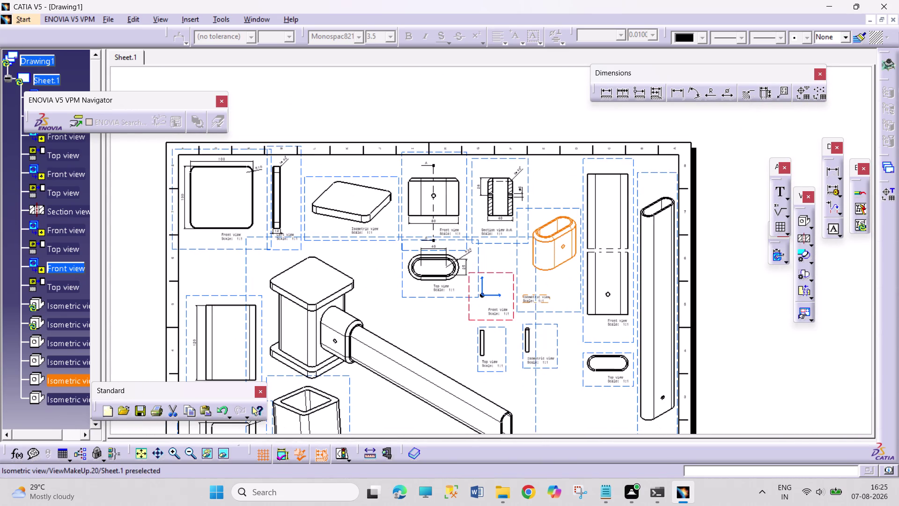
middle_drag(520, 252, 518, 266)
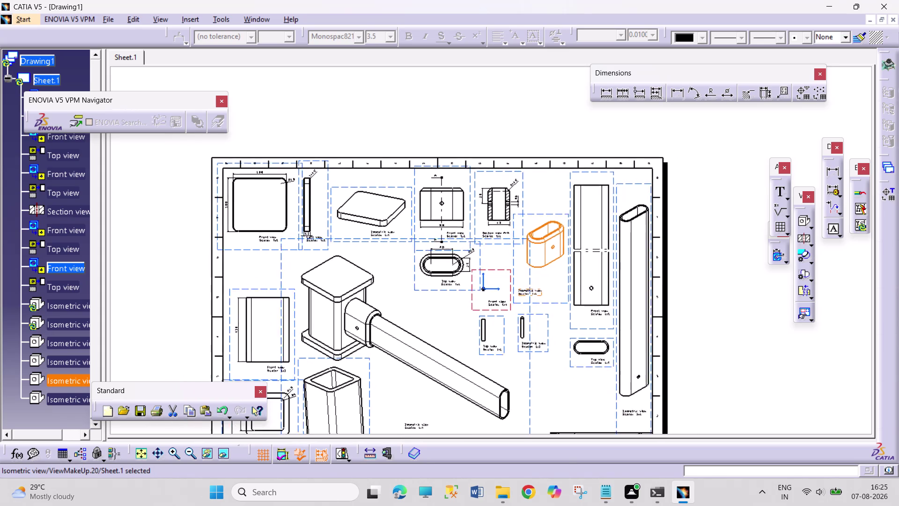
middle_drag(519, 265, 520, 263)
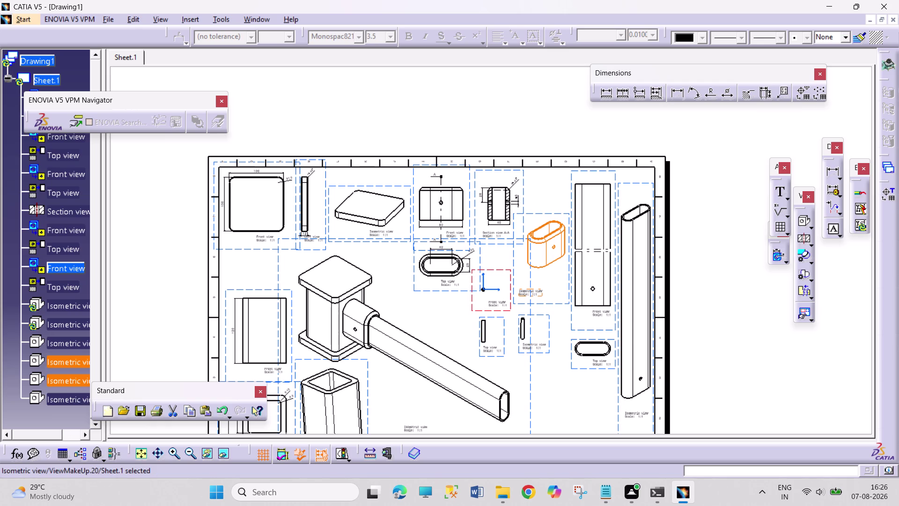
Zoom in on the tall part's front view.
middle_click(641, 219)
middle_drag(658, 235, 678, 175)
middle_drag(680, 192, 650, 211)
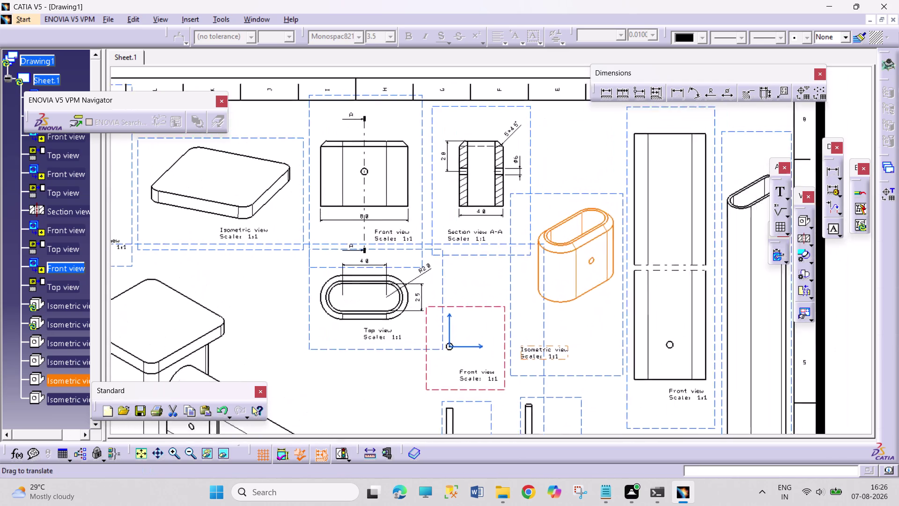
middle_drag(651, 211, 461, 265)
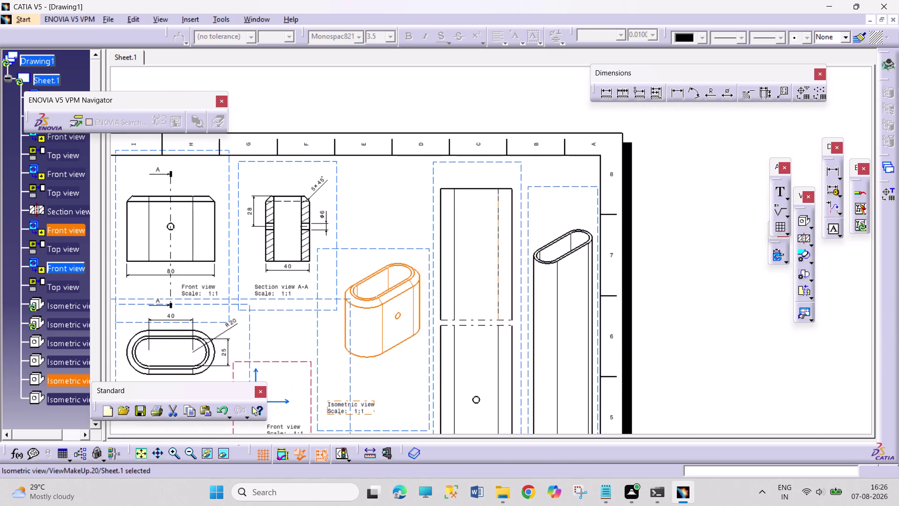
scroll(down, 3)
middle_drag(500, 307, 488, 268)
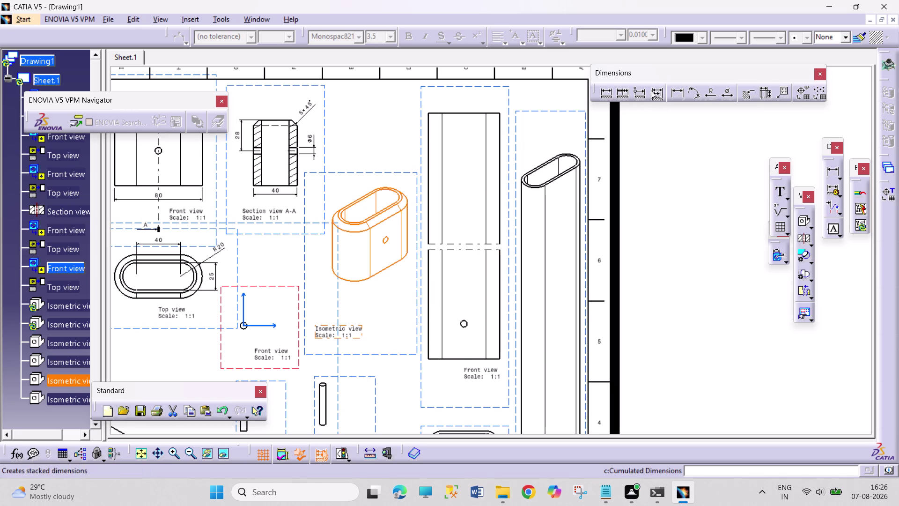
Dimension the tall part's front view with its 400 length.
click(676, 94)
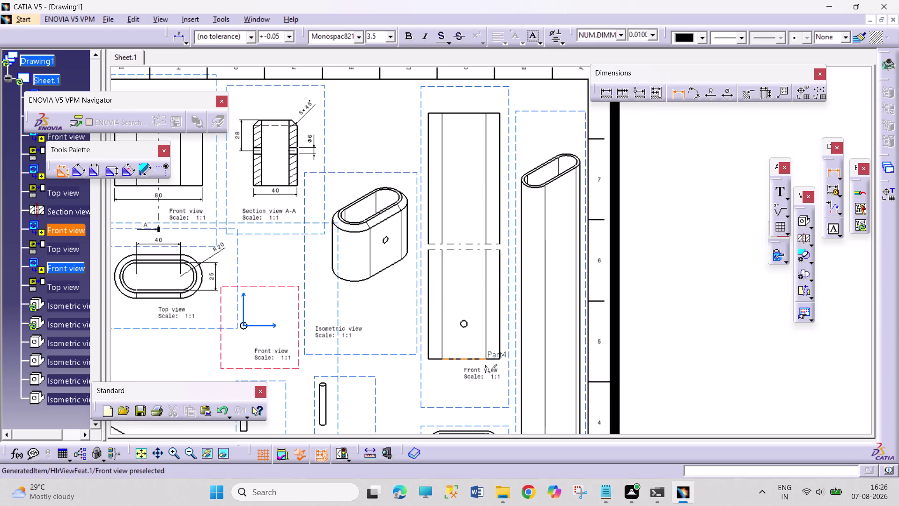
drag(469, 359, 468, 344)
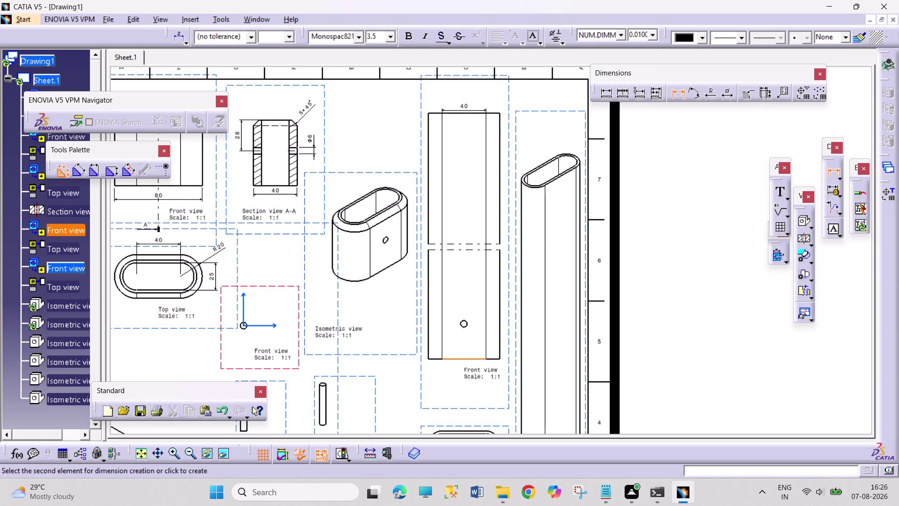
click(475, 112)
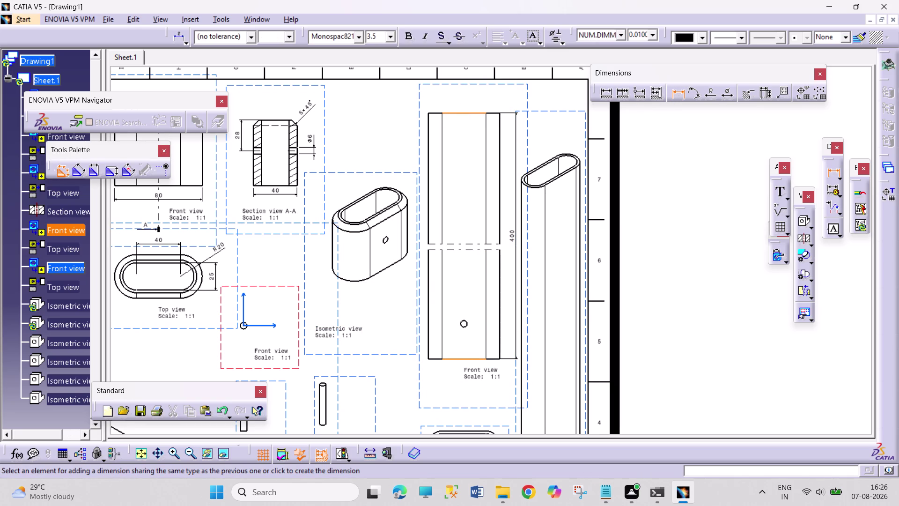
click(516, 166)
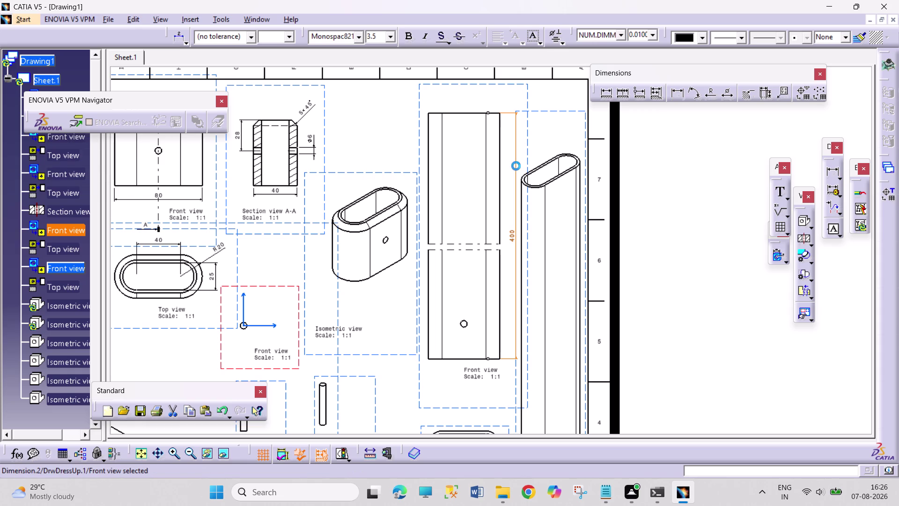
click(682, 95)
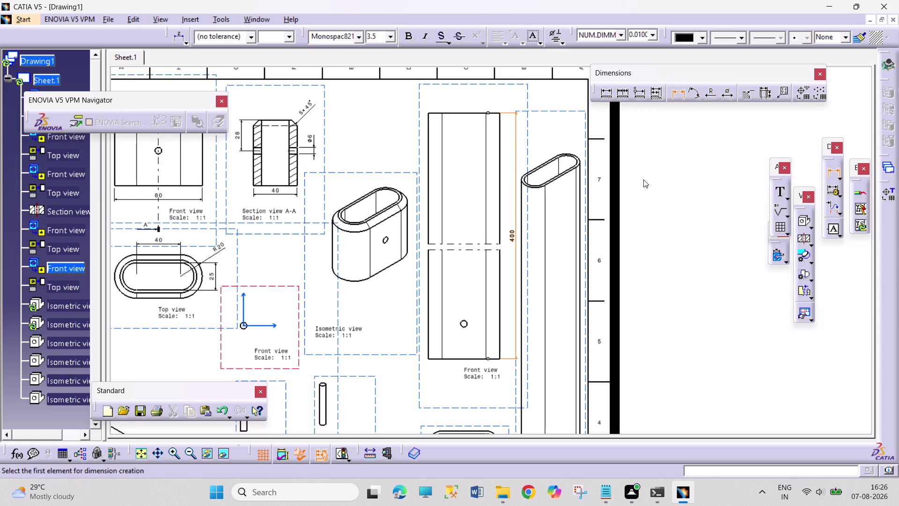
Pan and zoom to the small top and isometric views.
middle_drag(616, 294, 590, 158)
middle_drag(597, 254, 598, 228)
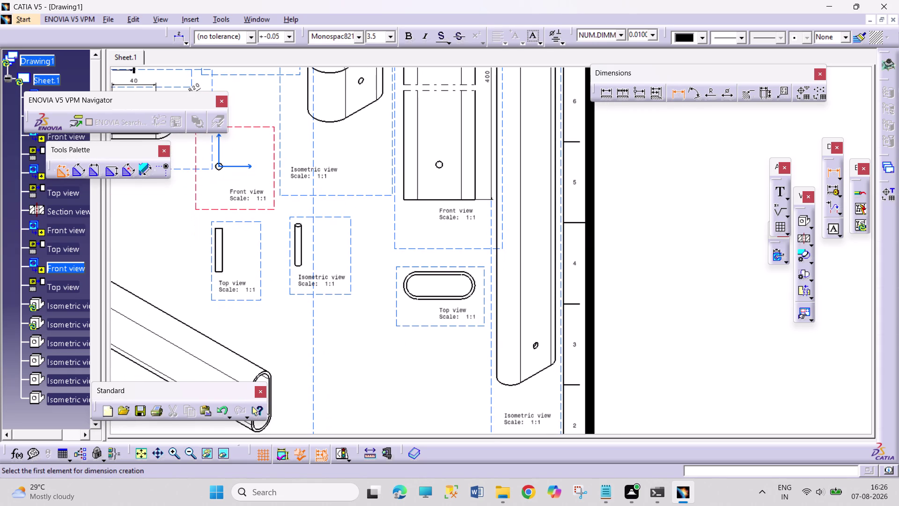
middle_click(512, 255)
middle_drag(281, 321, 281, 320)
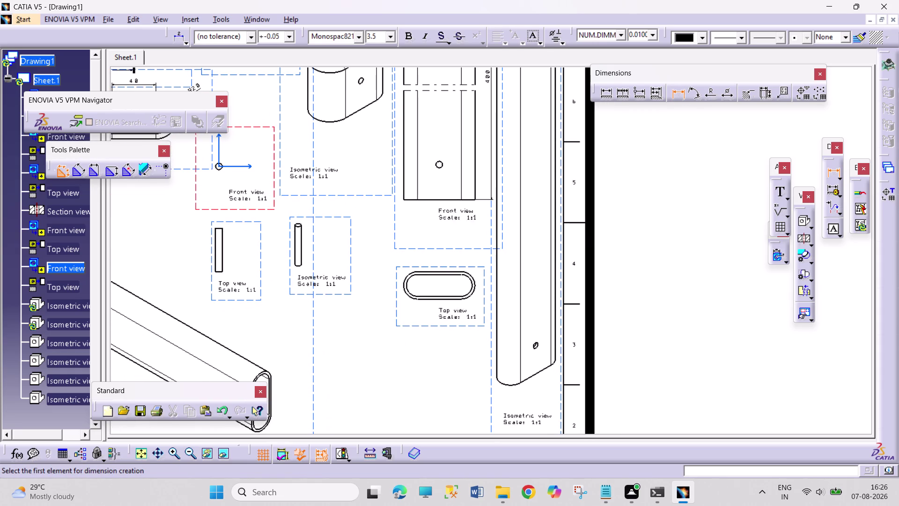
middle_drag(282, 319, 288, 287)
middle_drag(292, 309, 491, 347)
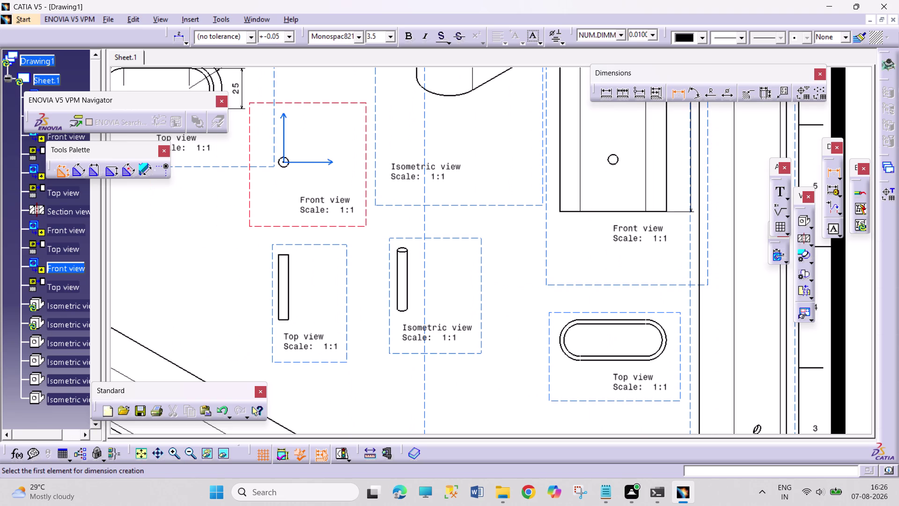
Add a Ø6 diameter dimension to the small circle in the little Front view.
click(288, 162)
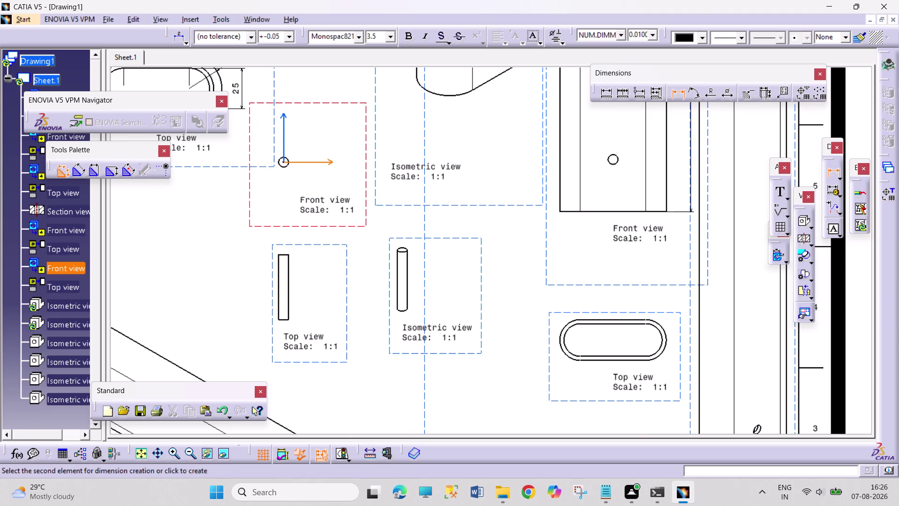
click(727, 98)
click(289, 165)
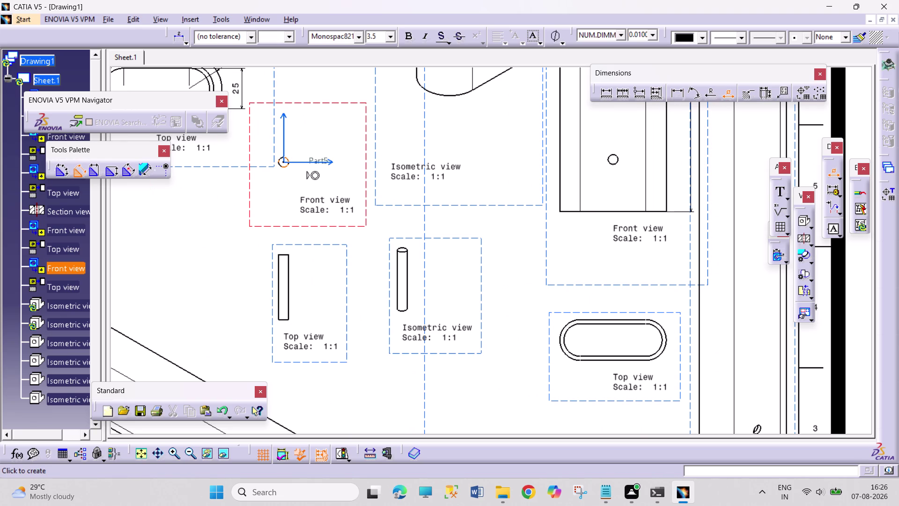
click(310, 144)
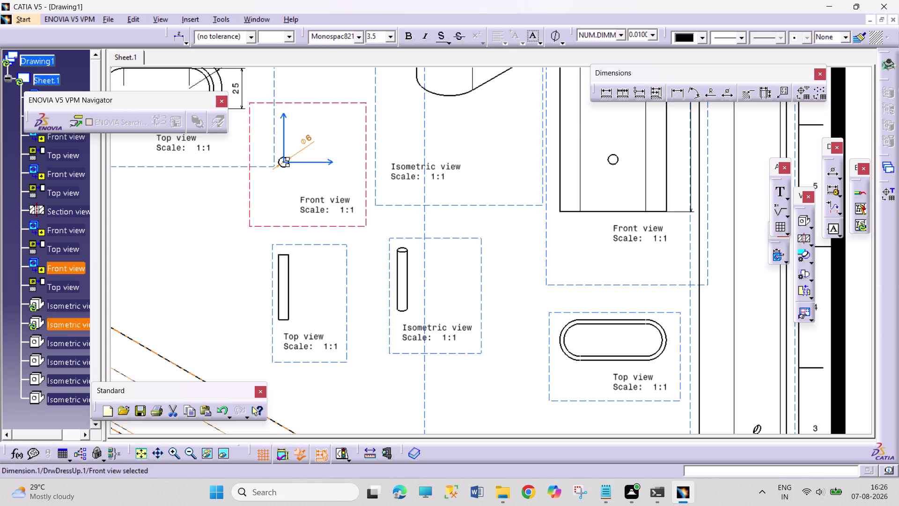
Check the Front view label's properties and the context menus of the Ø6 dimension and Front view.
right_click(336, 211)
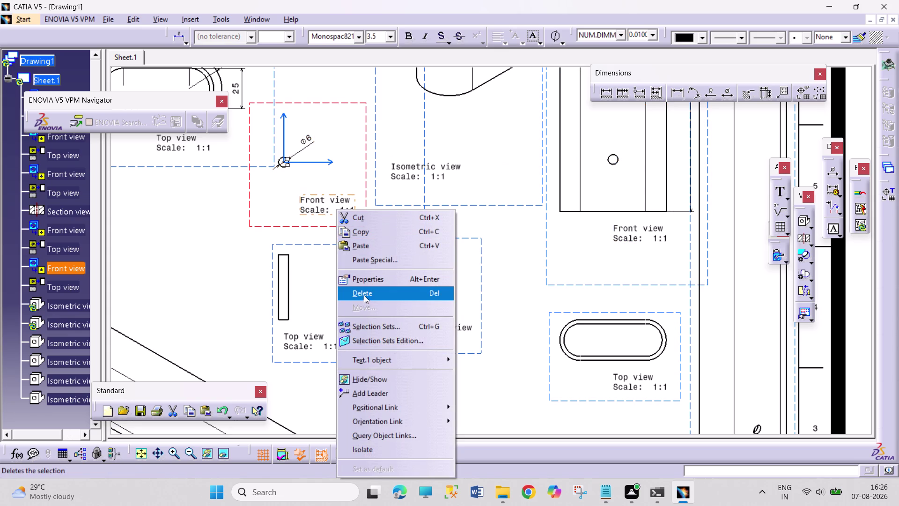
click(373, 278)
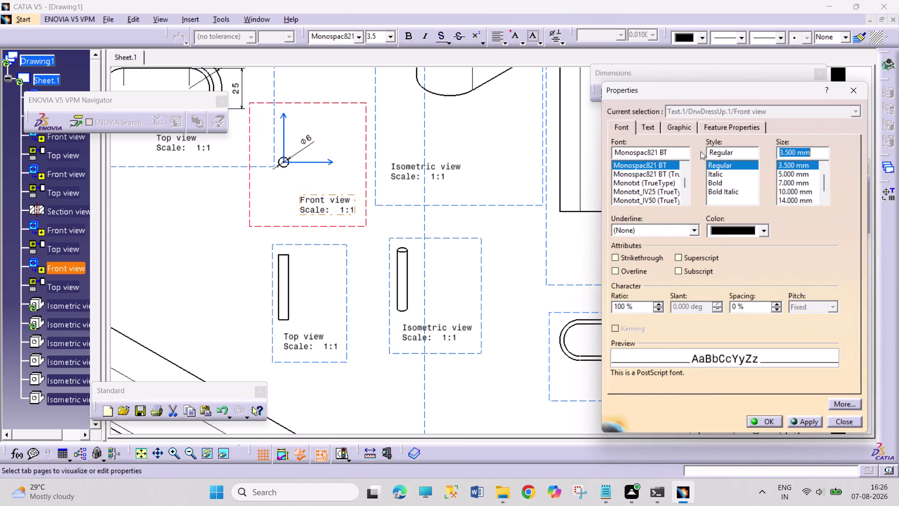
drag(840, 421, 834, 420)
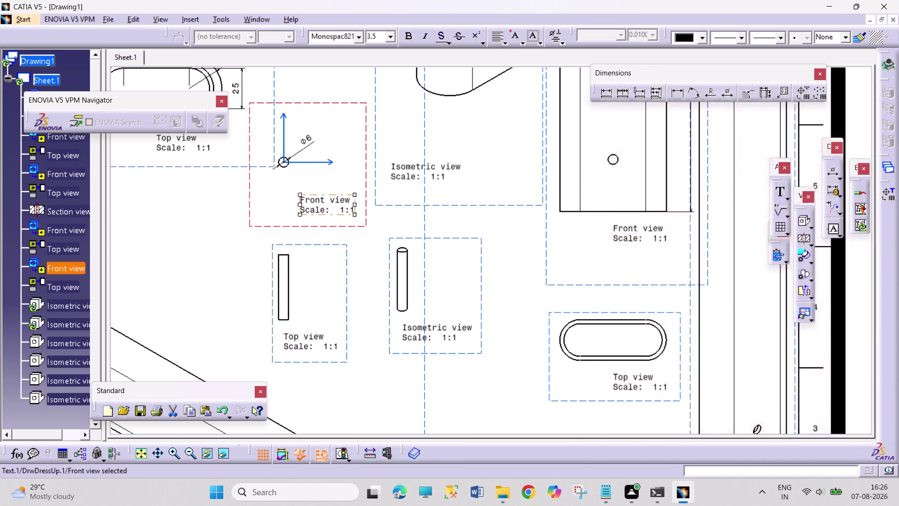
right_click(305, 143)
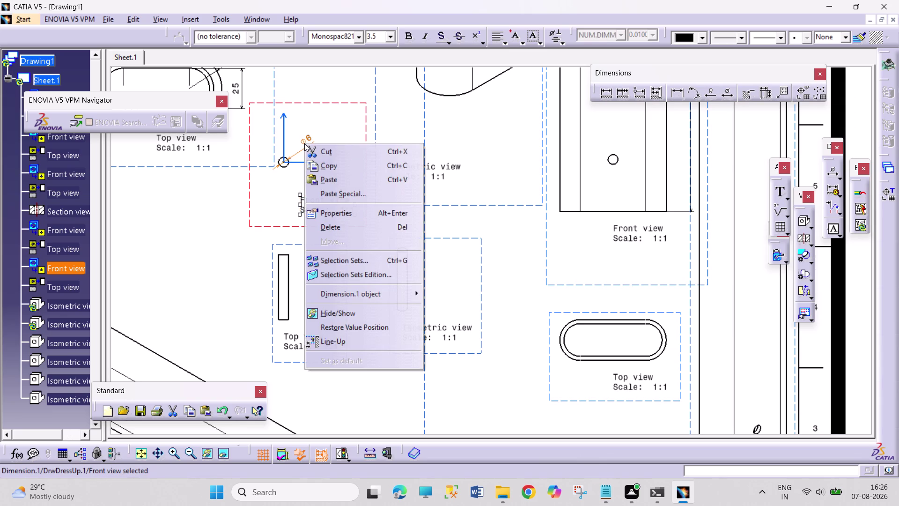
click(254, 219)
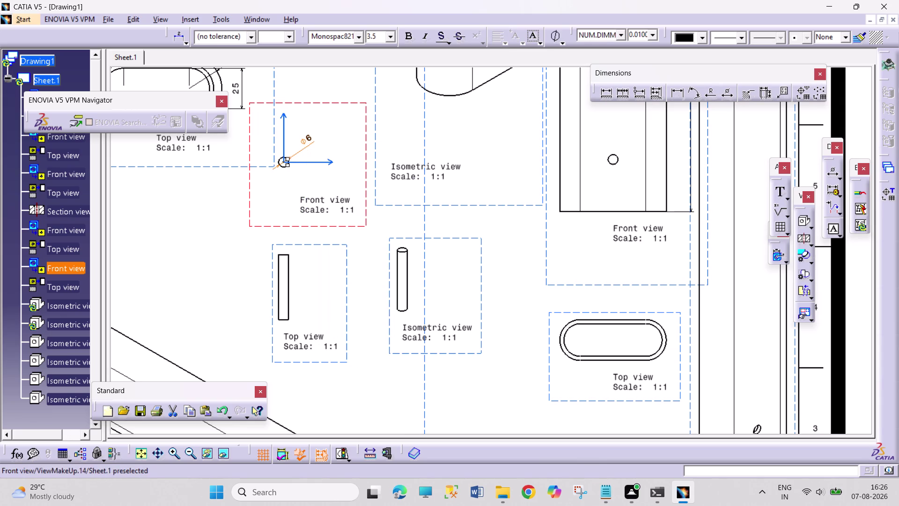
right_click(260, 228)
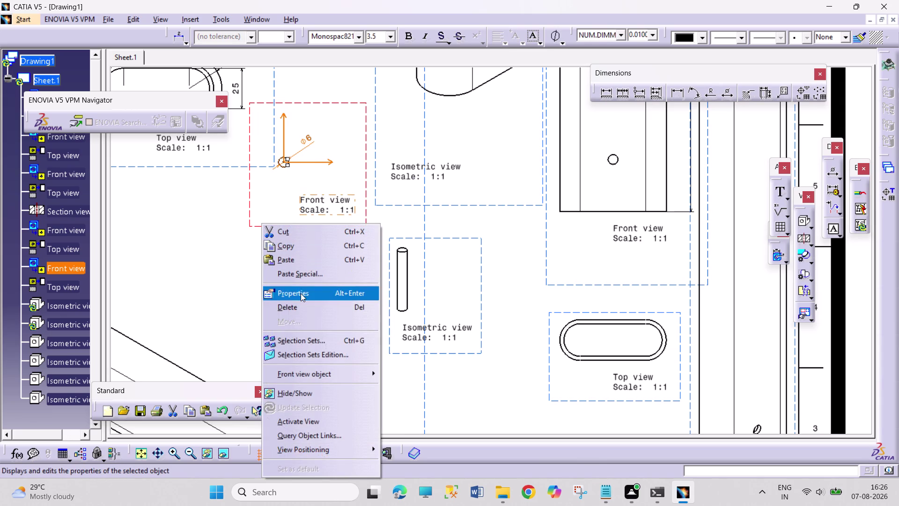
Set the small pin's Front view scale to 2:1.
click(301, 294)
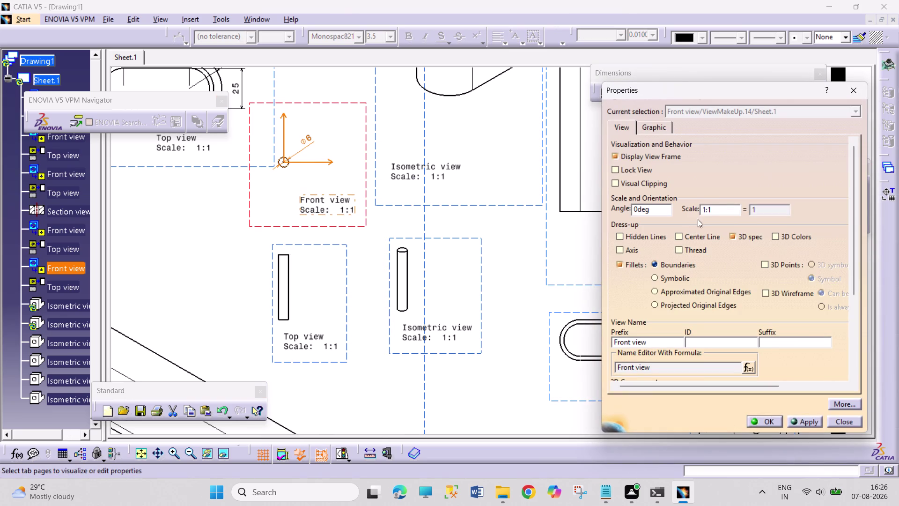
drag(704, 208, 679, 204)
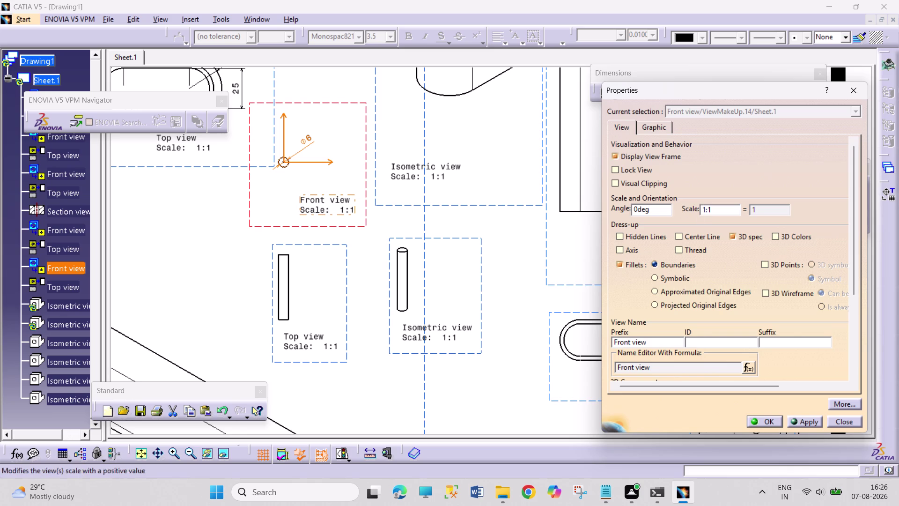
drag(704, 209, 674, 210)
key(2)
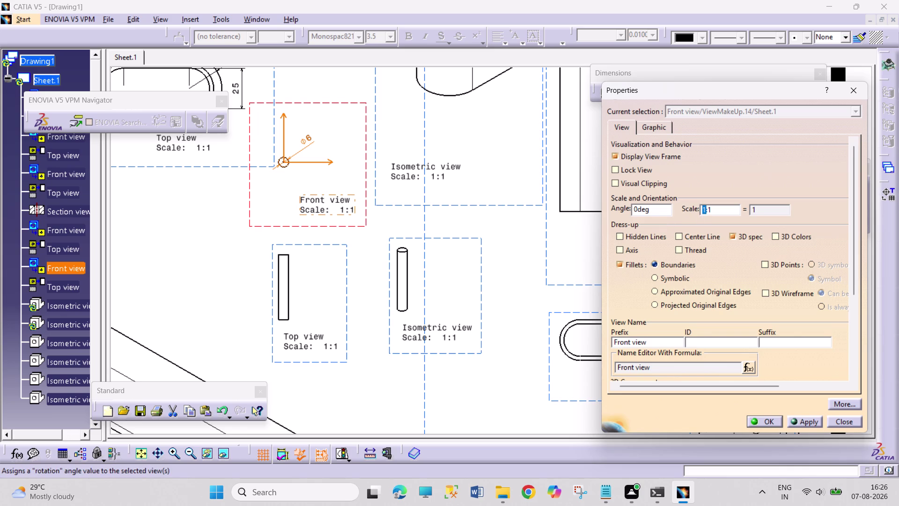
key(Return)
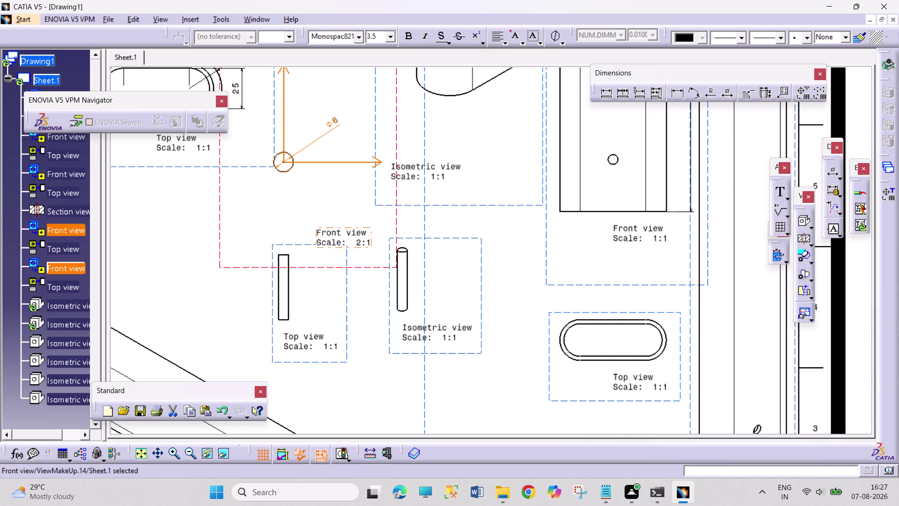
Set the small pin's Top view scale to 2:1.
right_click(289, 298)
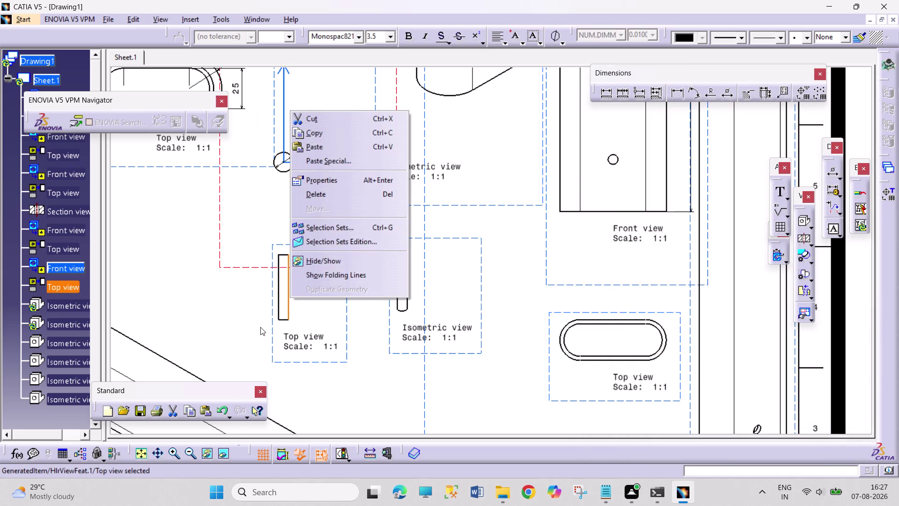
right_click(260, 328)
right_click(273, 328)
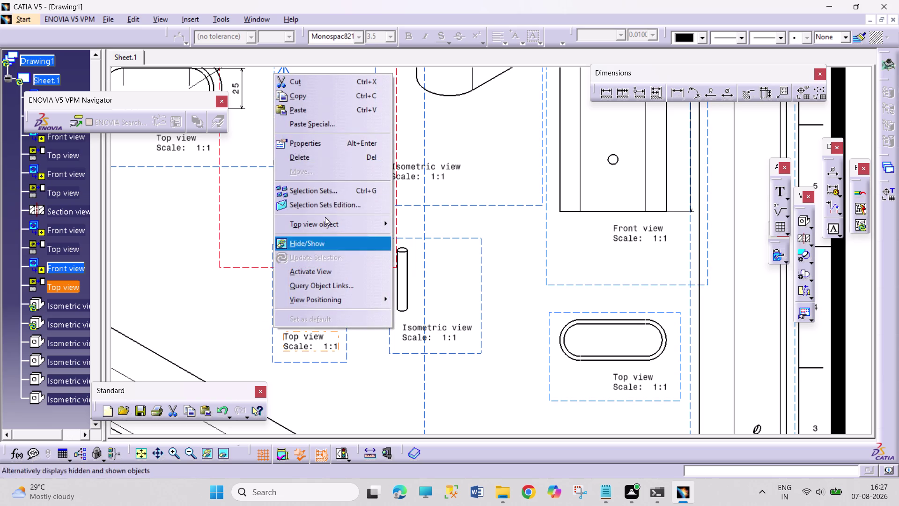
click(337, 146)
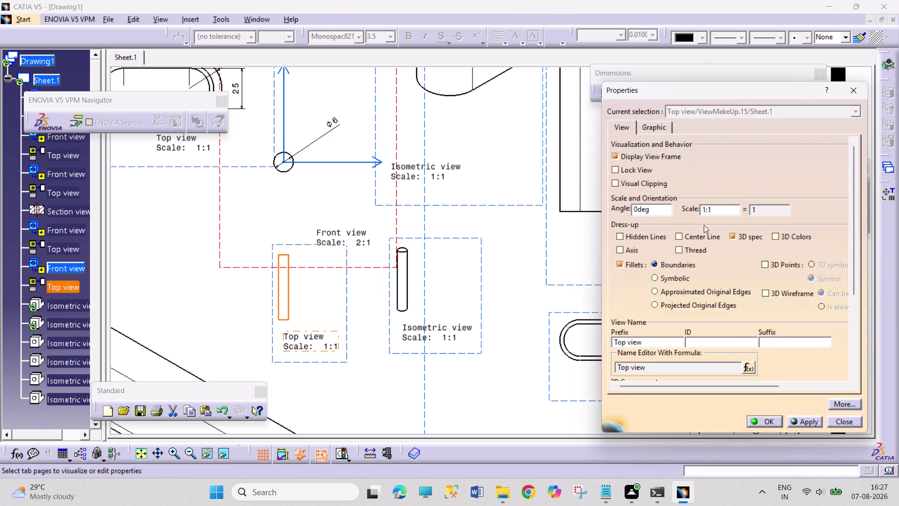
drag(705, 211, 663, 205)
key(2)
key(Return)
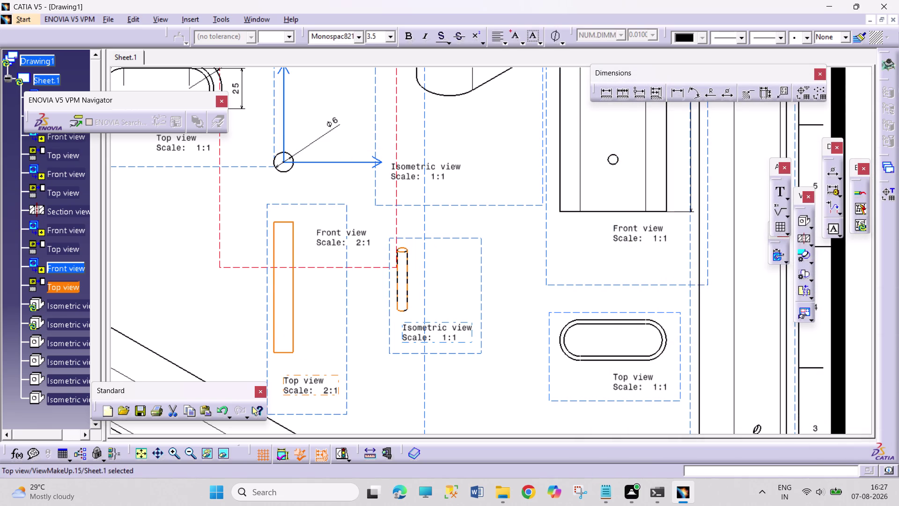
Set the small pin's Isometric view scale to 2:1.
right_click(483, 275)
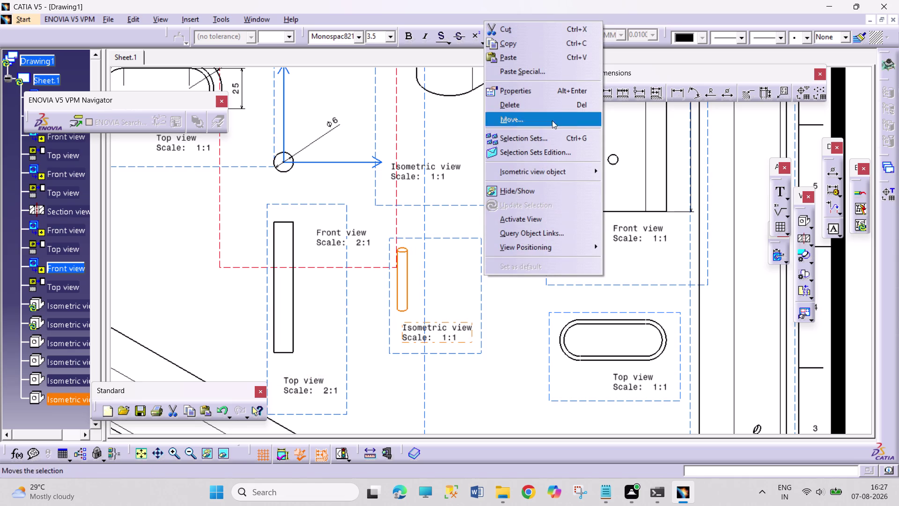
click(548, 94)
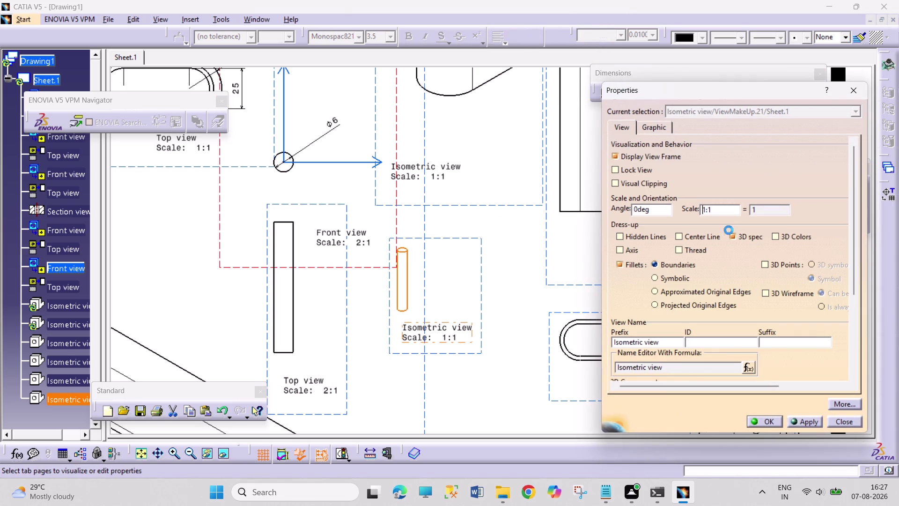
key(Right)
key(BackSpace)
key(2)
key(Return)
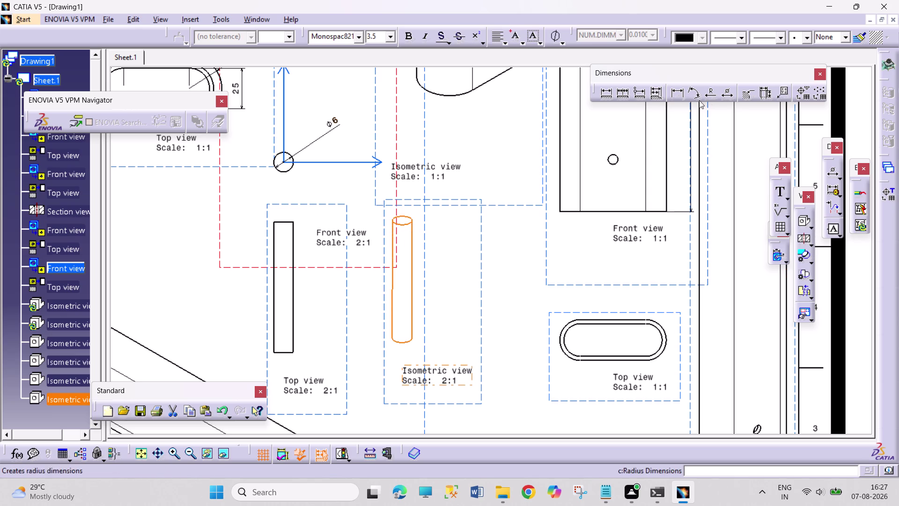
click(607, 93)
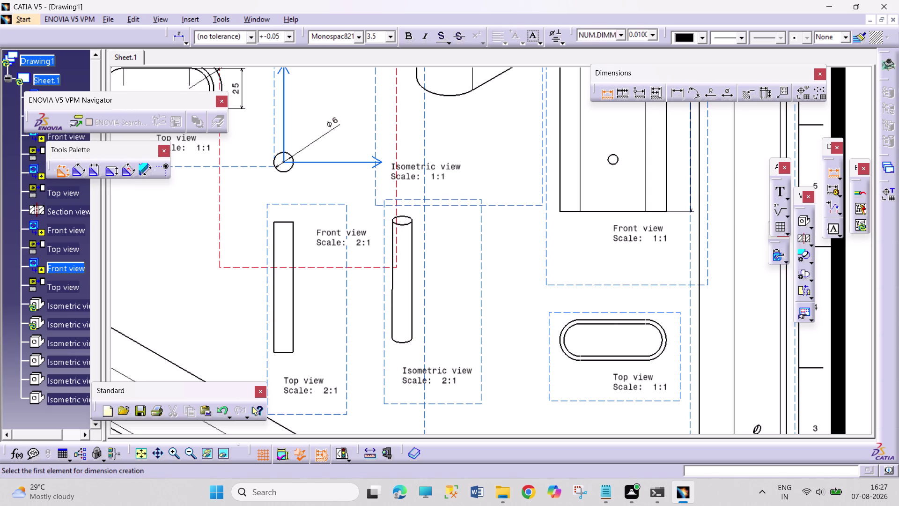
Cancel a stray diameter dimension and add a 40 length dimension to the Top view's long edge.
click(272, 296)
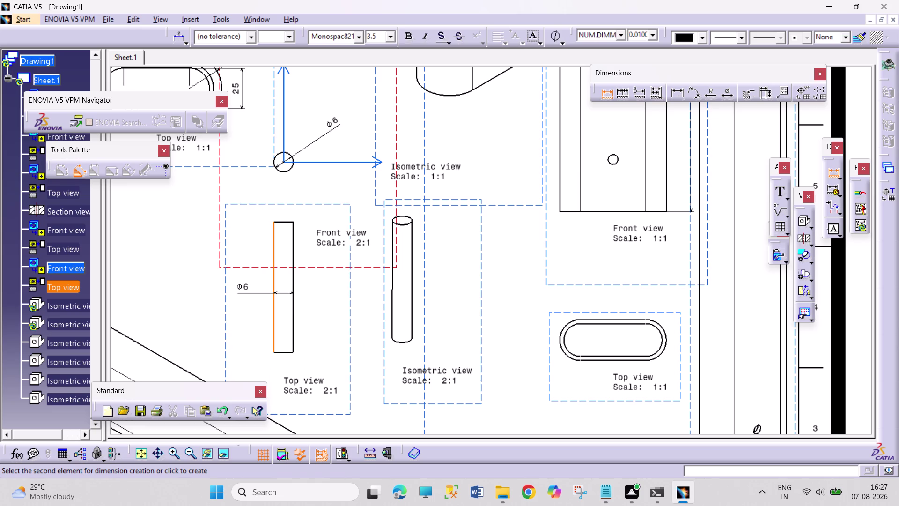
key(Escape)
key(Escape)
key(Escape)
key(Escape)
key(Escape)
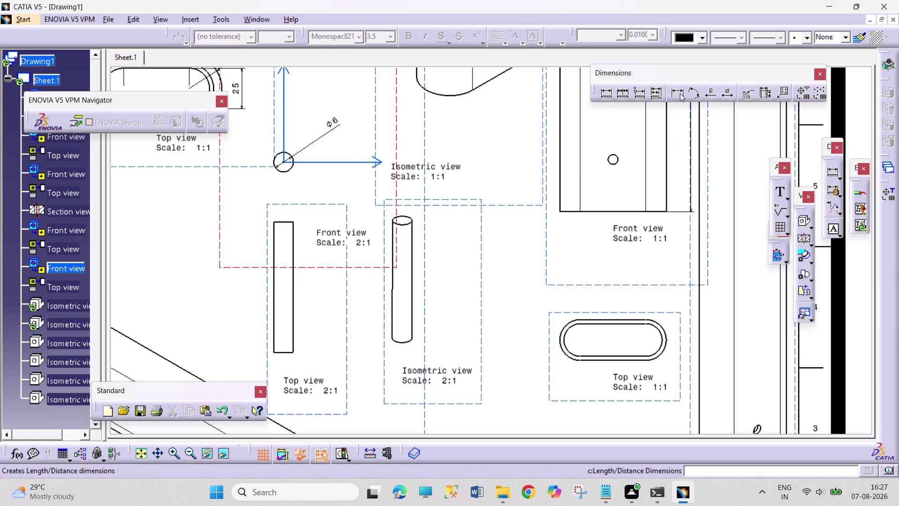
click(680, 93)
click(275, 286)
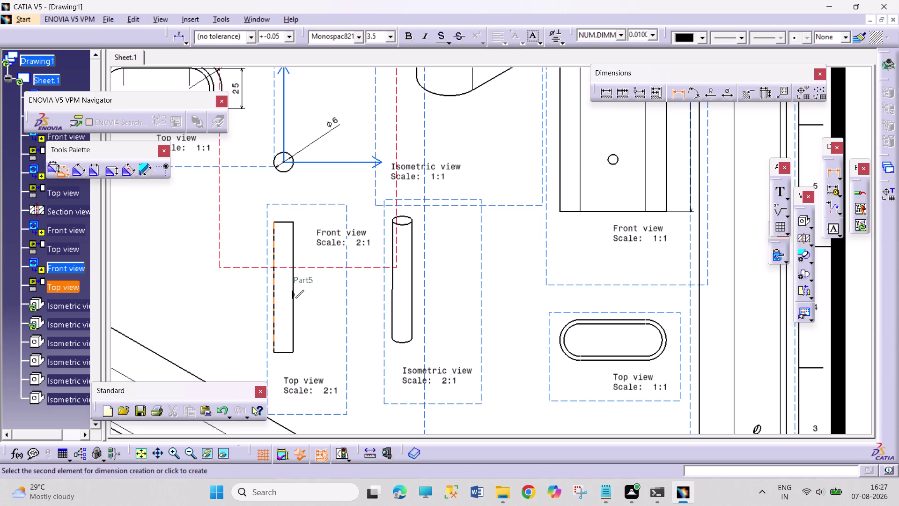
click(258, 289)
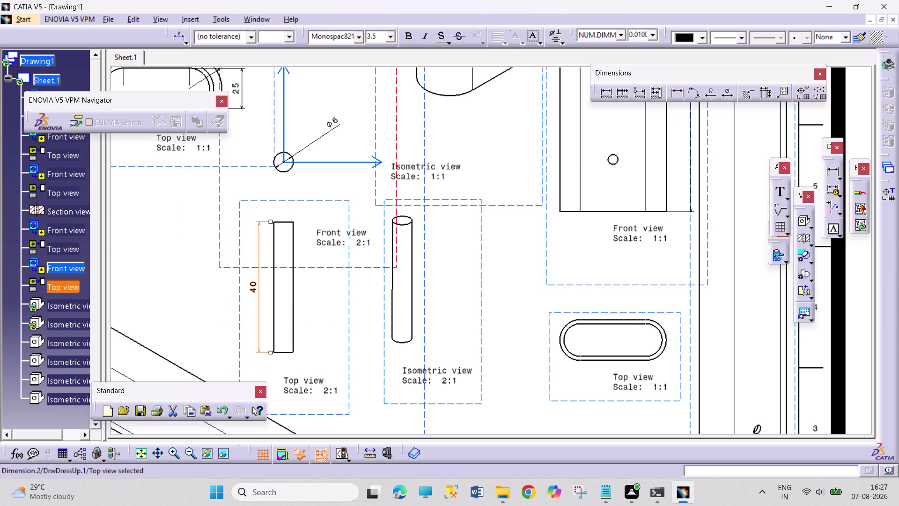
Dimension the slot's arc centres as 40 above the slot-shaped Top view.
middle_drag(360, 341, 345, 308)
middle_drag(530, 339, 521, 338)
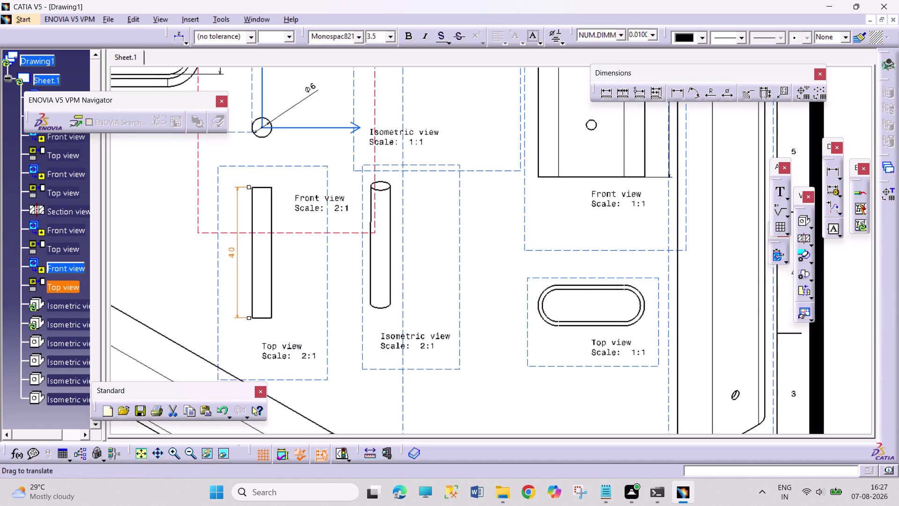
middle_drag(522, 338, 396, 448)
middle_drag(517, 334, 484, 437)
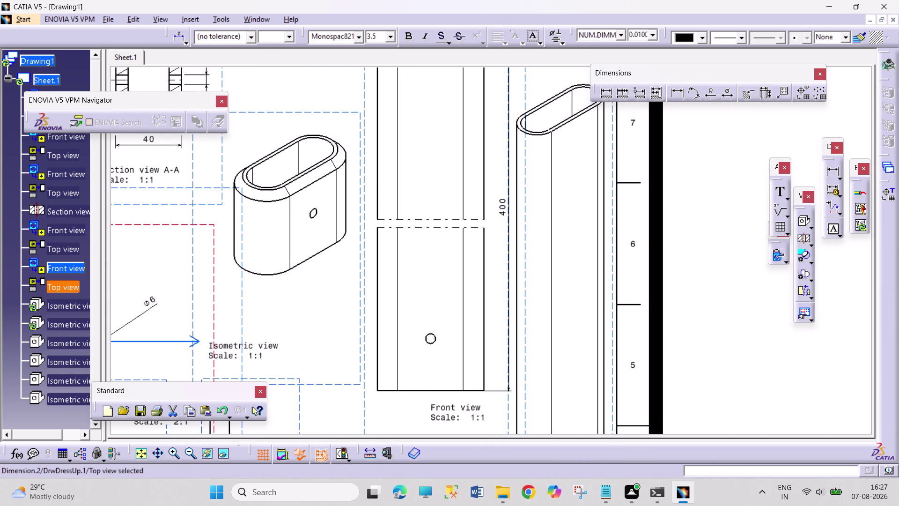
middle_drag(522, 383, 510, 230)
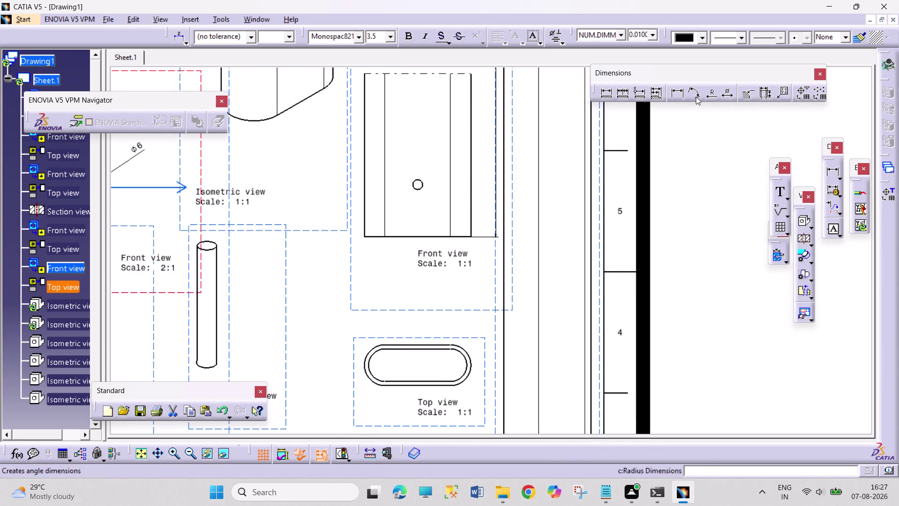
click(680, 96)
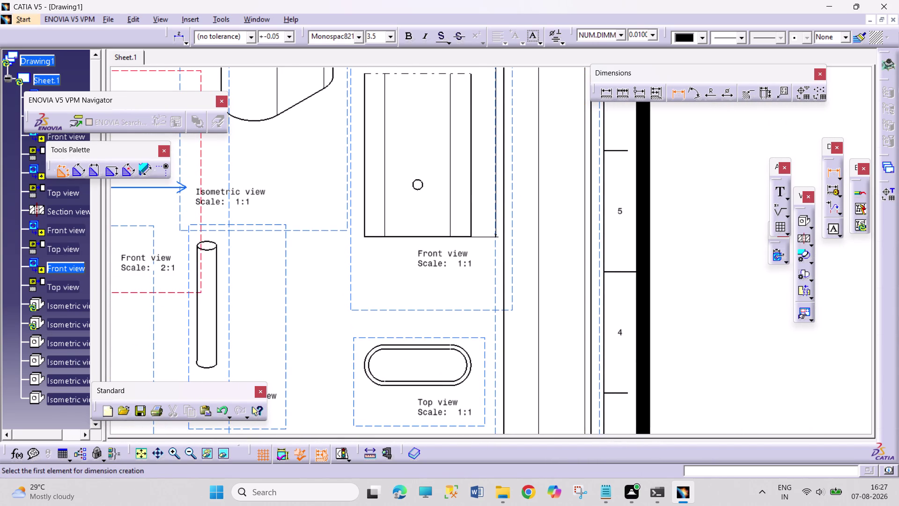
click(368, 362)
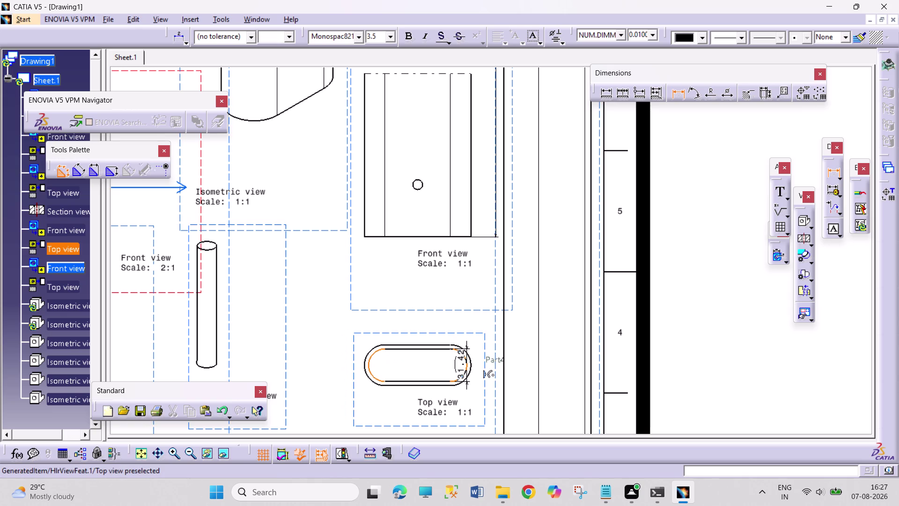
click(468, 364)
click(441, 332)
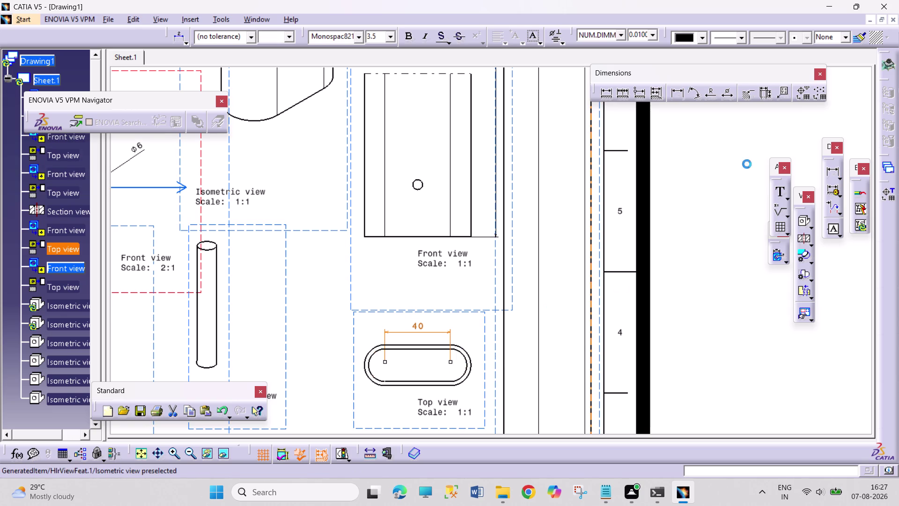
Add R10 radius dimensions to the slot's right and left arcs.
click(712, 95)
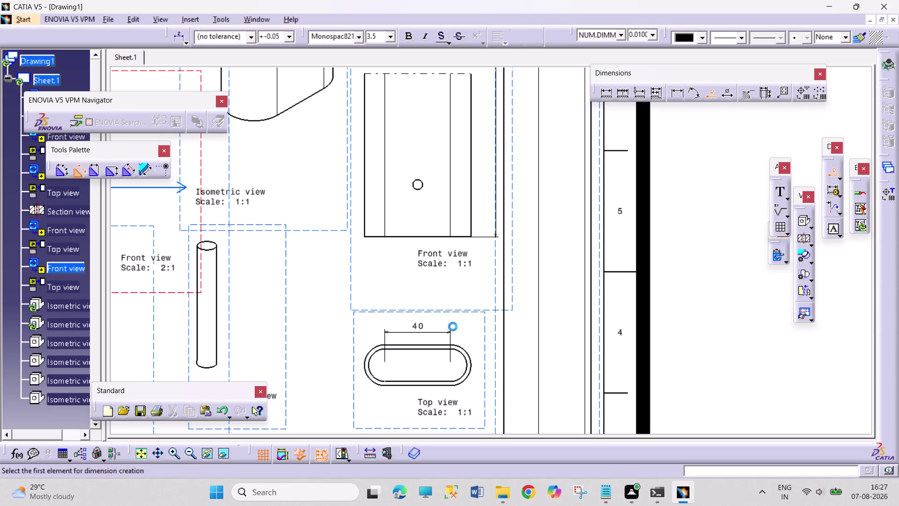
click(461, 354)
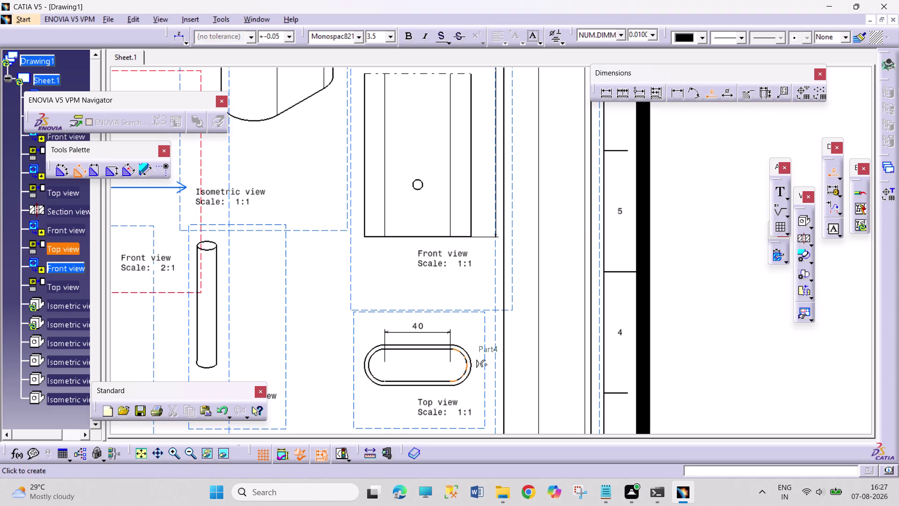
click(473, 342)
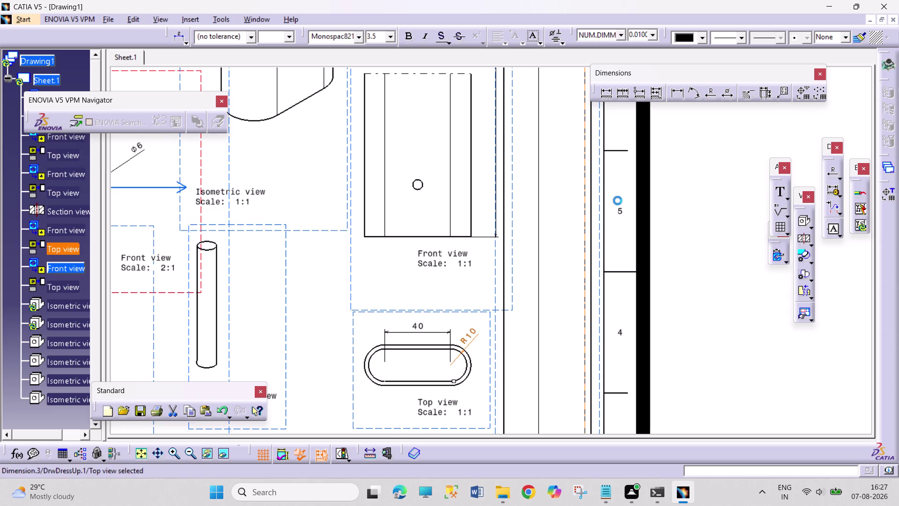
click(711, 93)
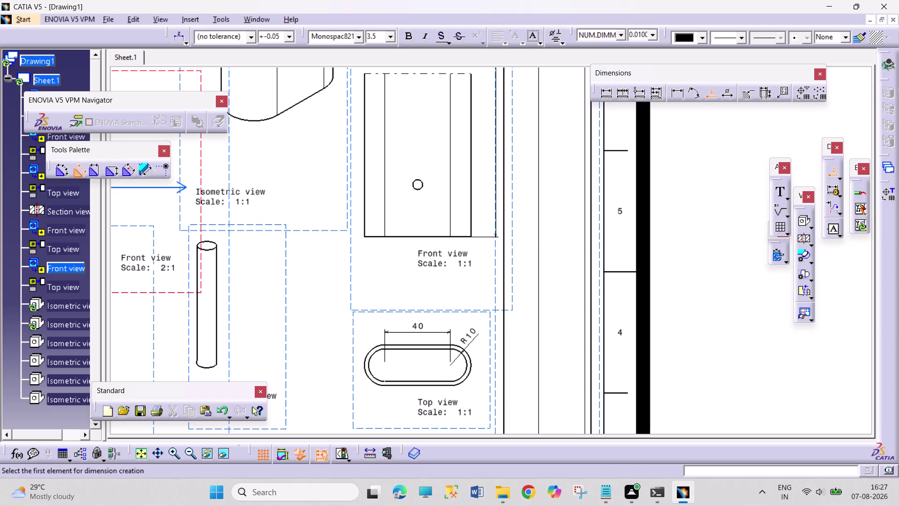
click(370, 362)
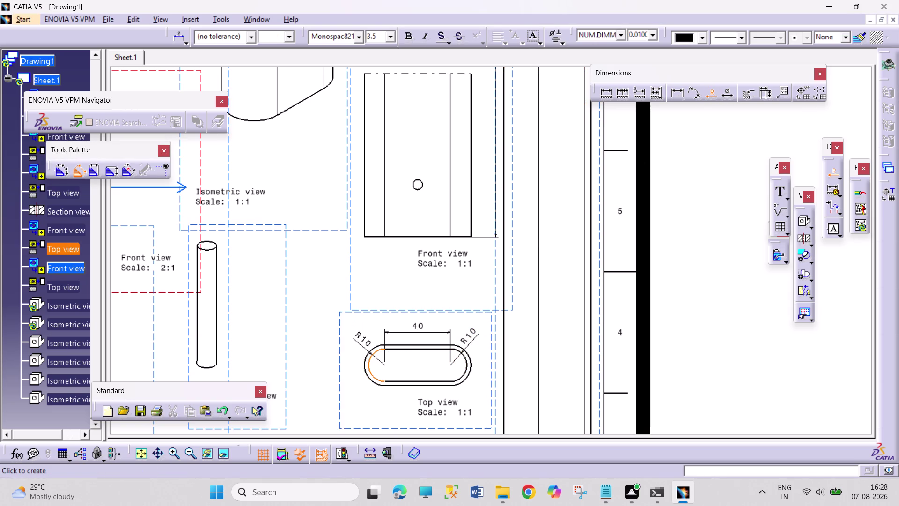
click(361, 341)
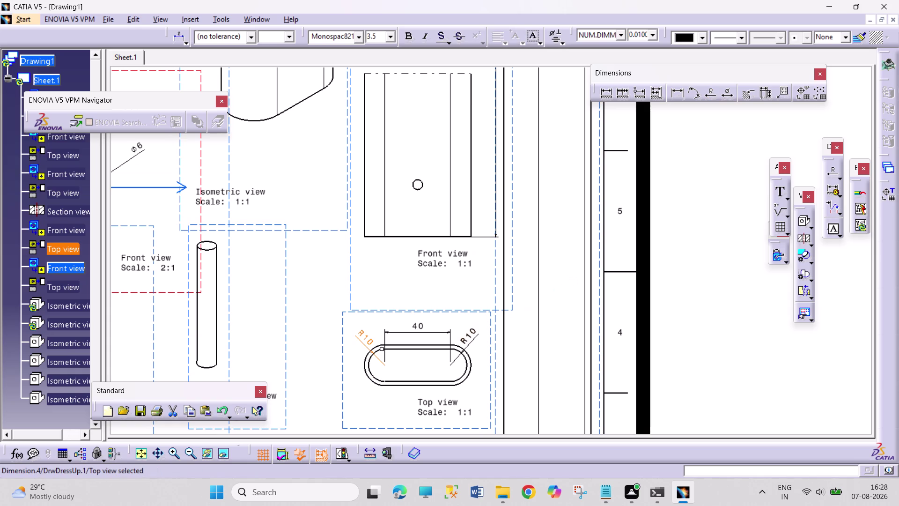
Delete the left R10 radius and redimension the left arc as R12.5.
middle_drag(570, 278, 569, 269)
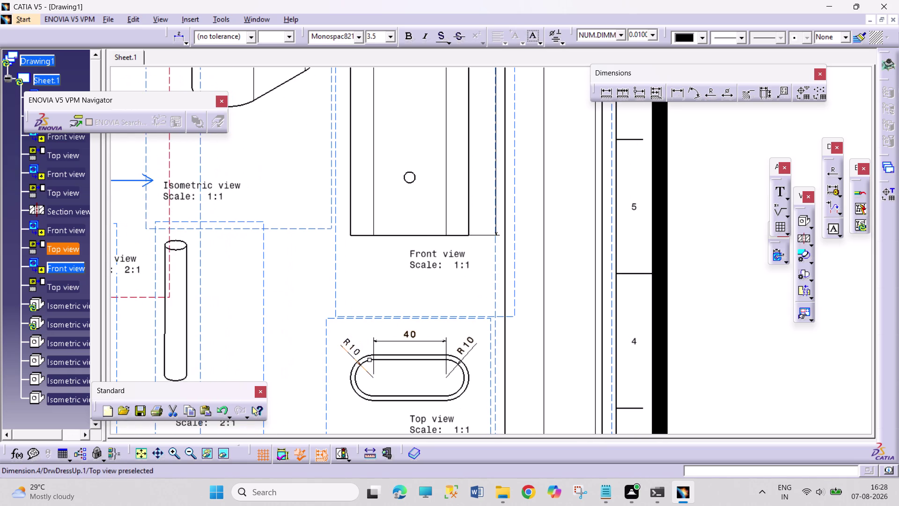
right_click(351, 351)
click(410, 210)
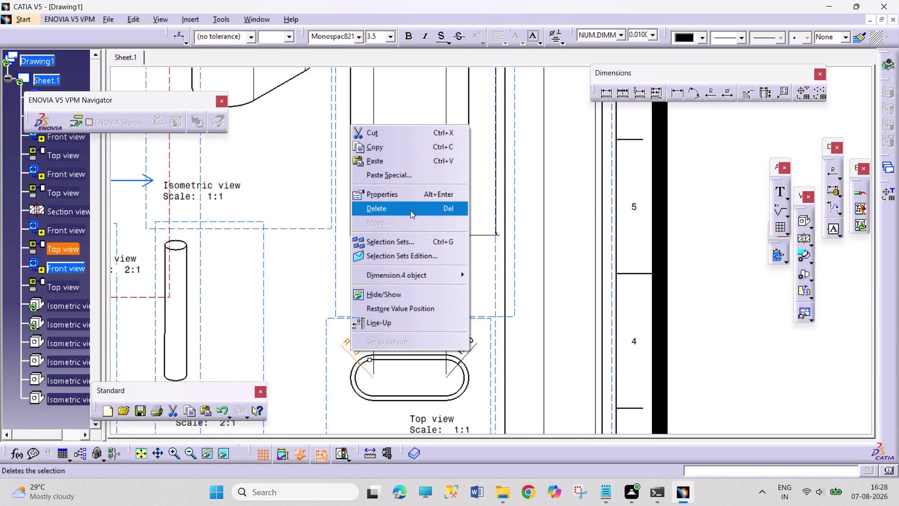
click(715, 95)
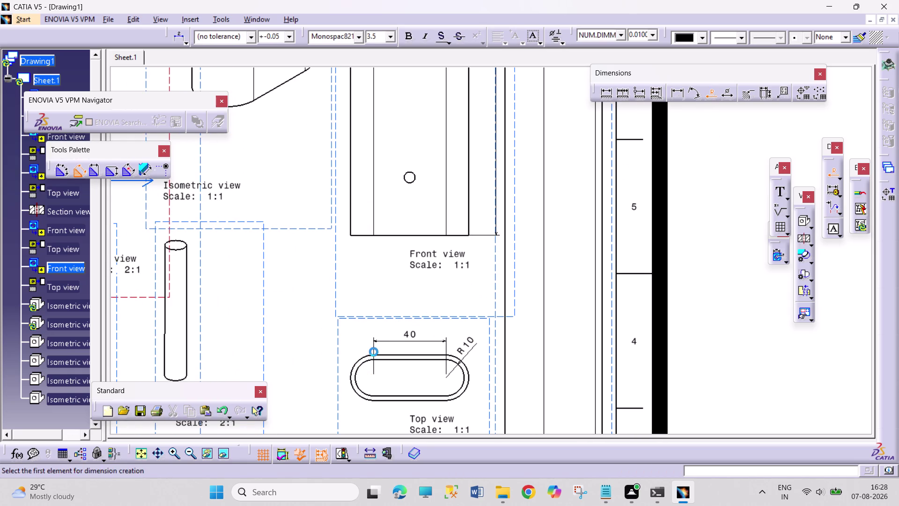
click(354, 363)
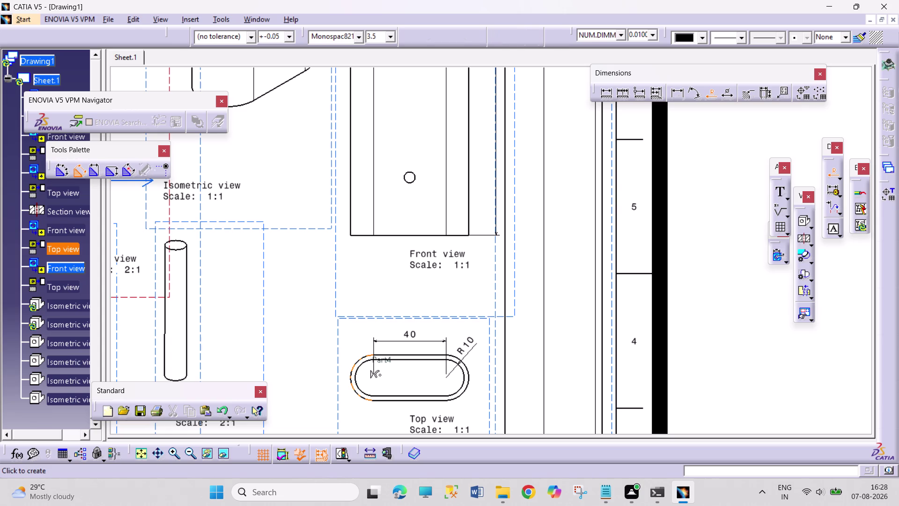
click(348, 353)
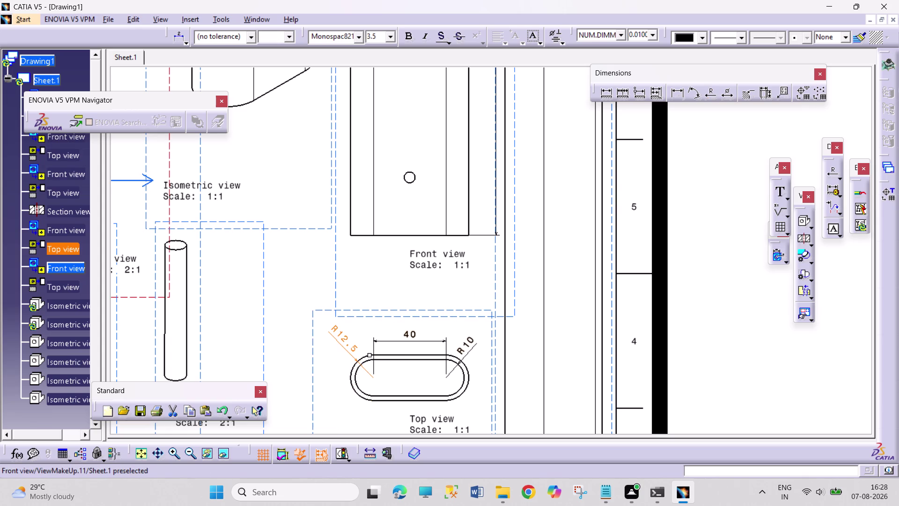
middle_drag(550, 273, 524, 387)
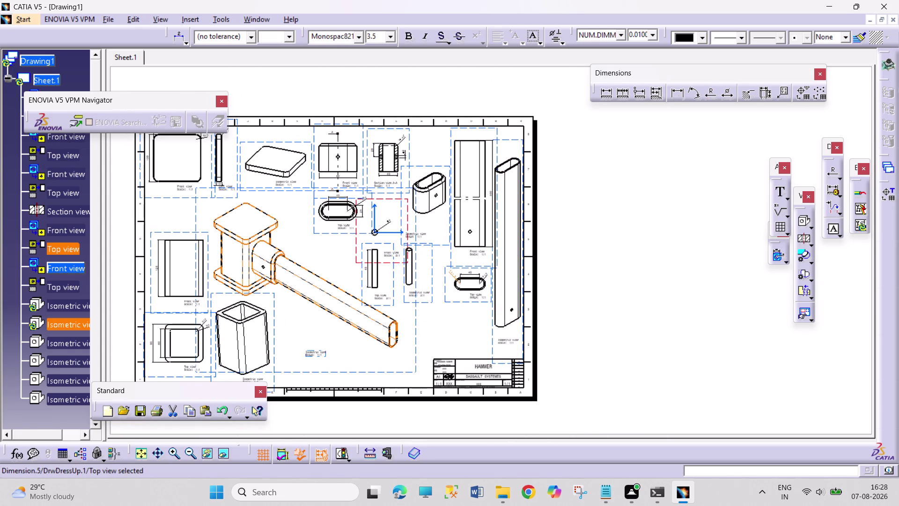
Shift the large isometric hammer view down and to the right, then deselect it.
drag(417, 358, 435, 369)
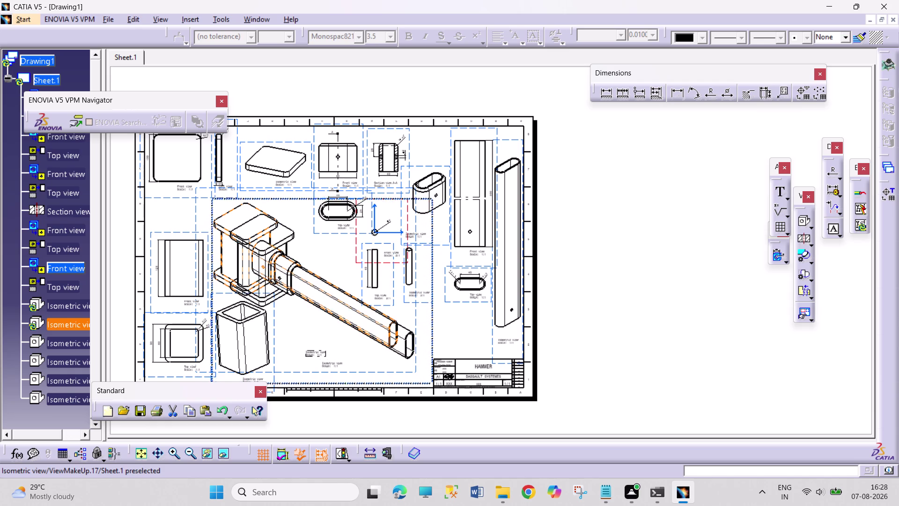
drag(435, 369, 443, 372)
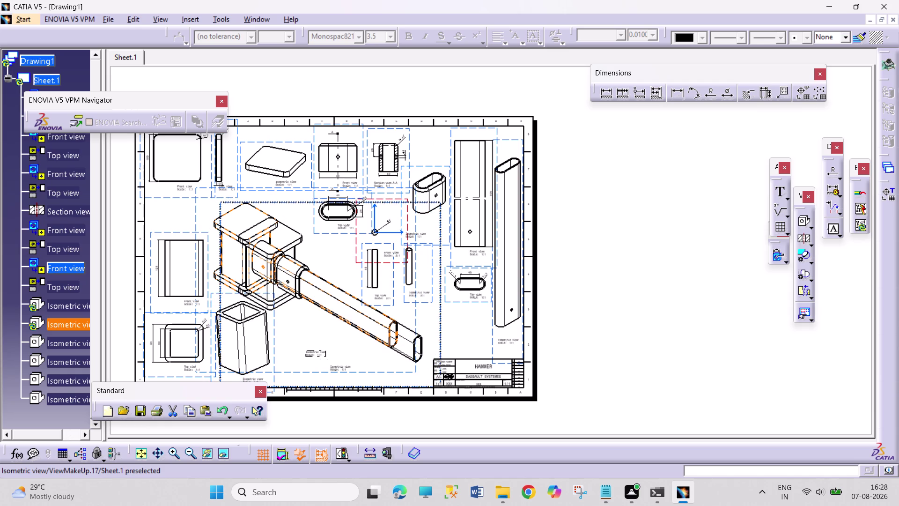
drag(443, 372, 444, 371)
click(598, 334)
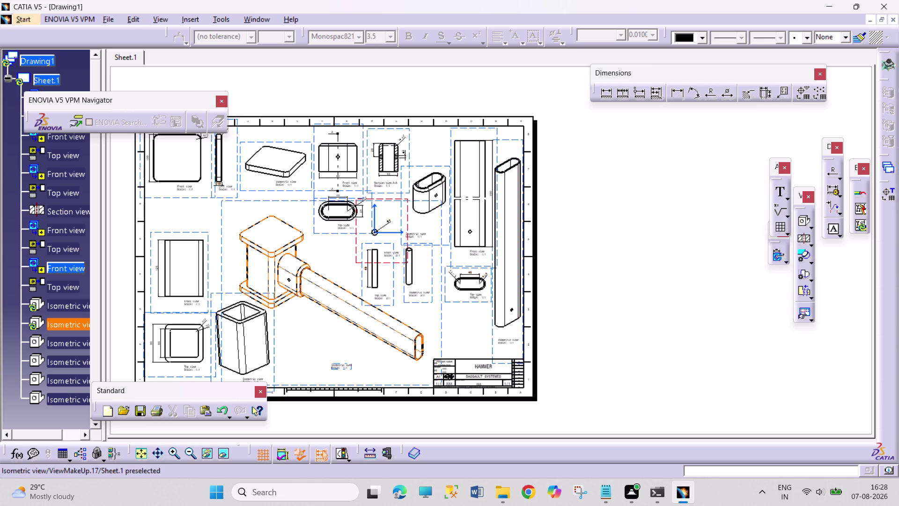
click(183, 230)
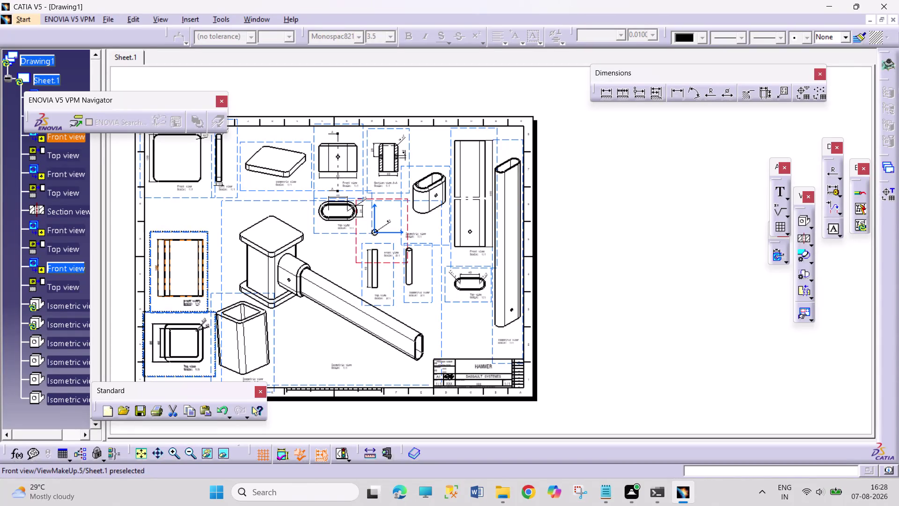
click(306, 318)
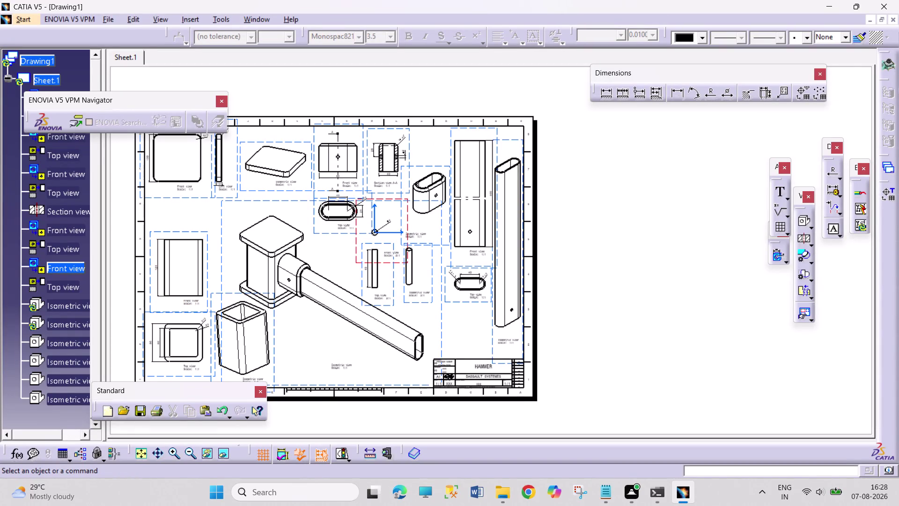
Move the top-left front view slightly downward.
middle_drag(308, 334, 308, 339)
middle_drag(320, 315, 322, 328)
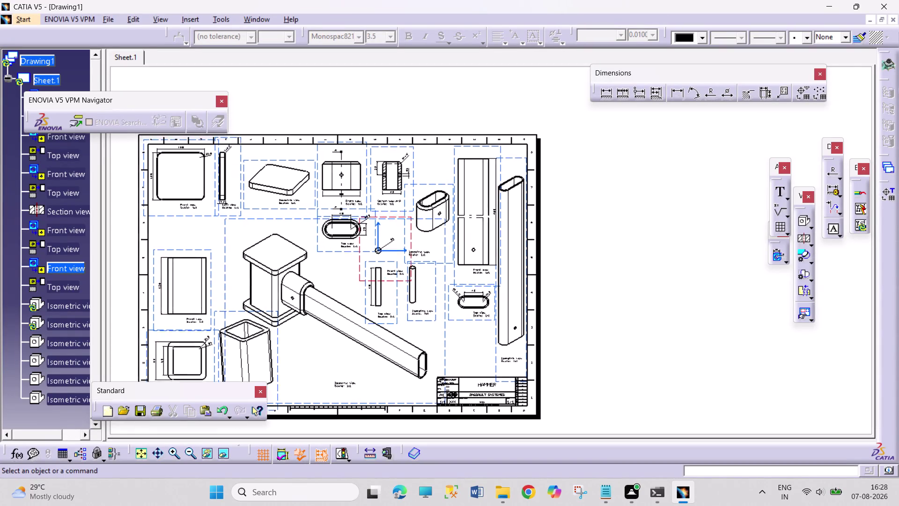
middle_drag(323, 328, 322, 349)
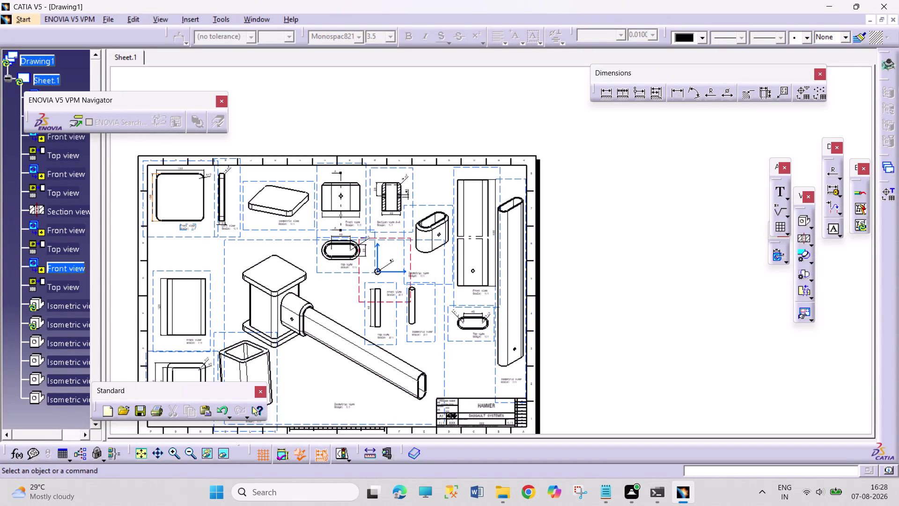
drag(199, 237, 201, 251)
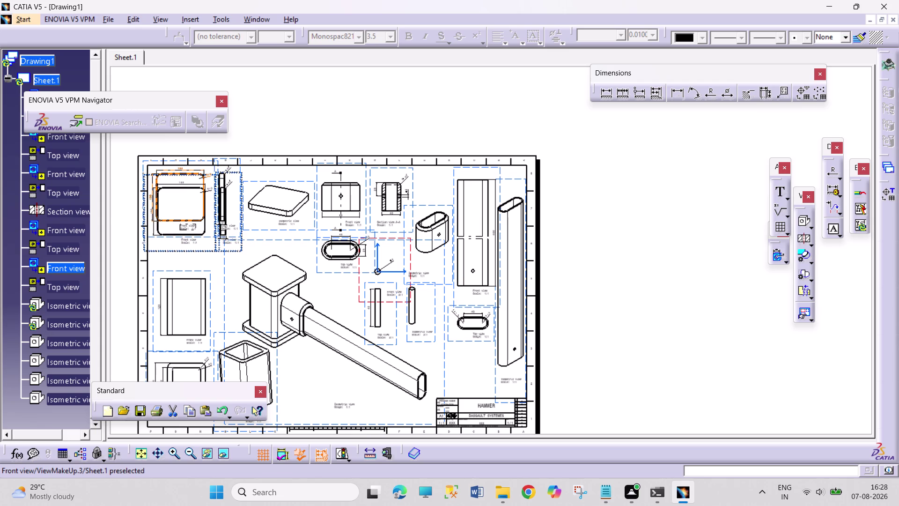
drag(201, 251, 202, 251)
click(241, 282)
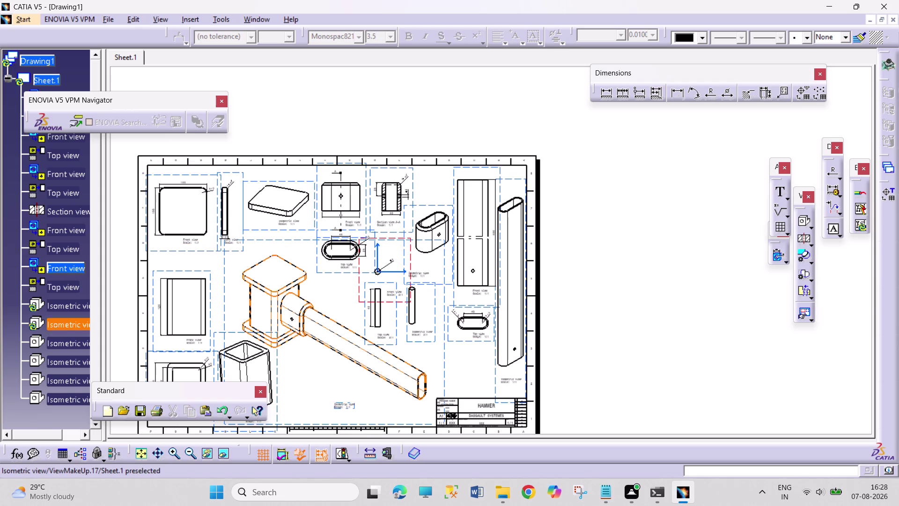
Nudge the large hammer and flat plate isometric views into place, then clear the selection.
drag(269, 229, 268, 238)
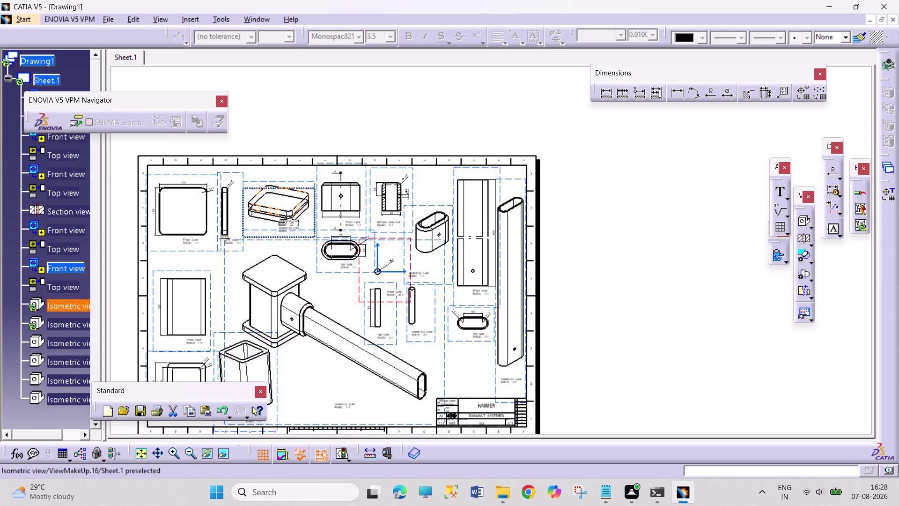
drag(269, 237, 268, 236)
click(626, 244)
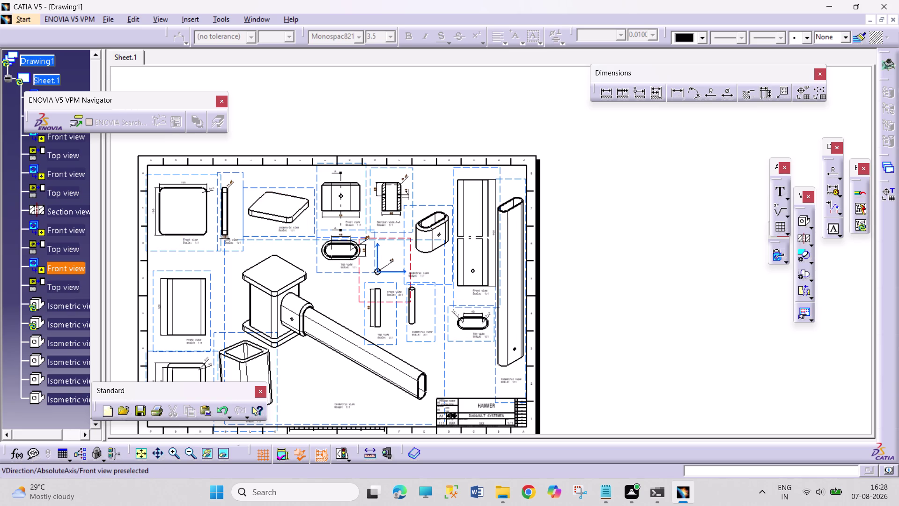
drag(388, 237, 388, 242)
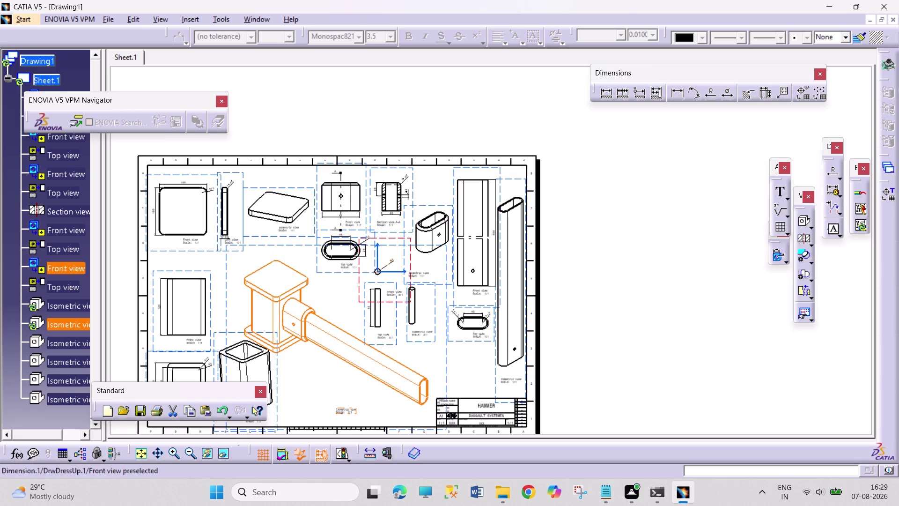
drag(288, 244, 288, 239)
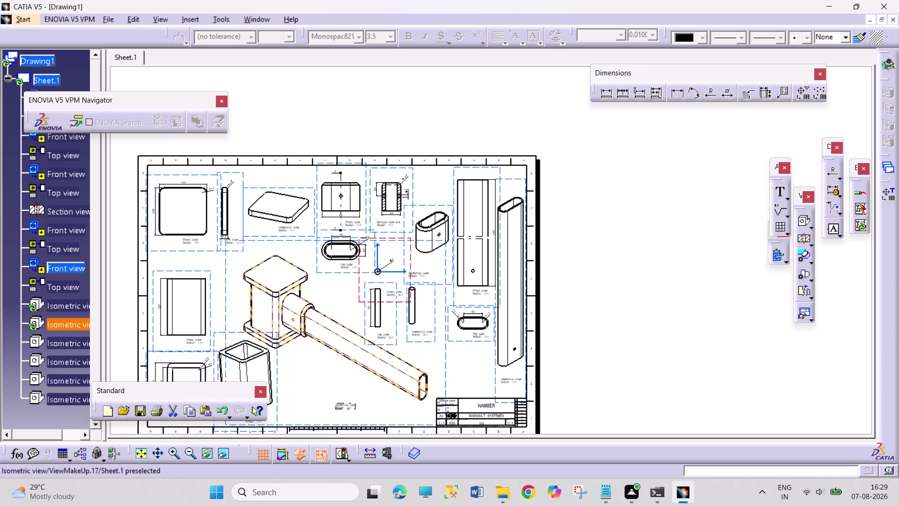
click(573, 311)
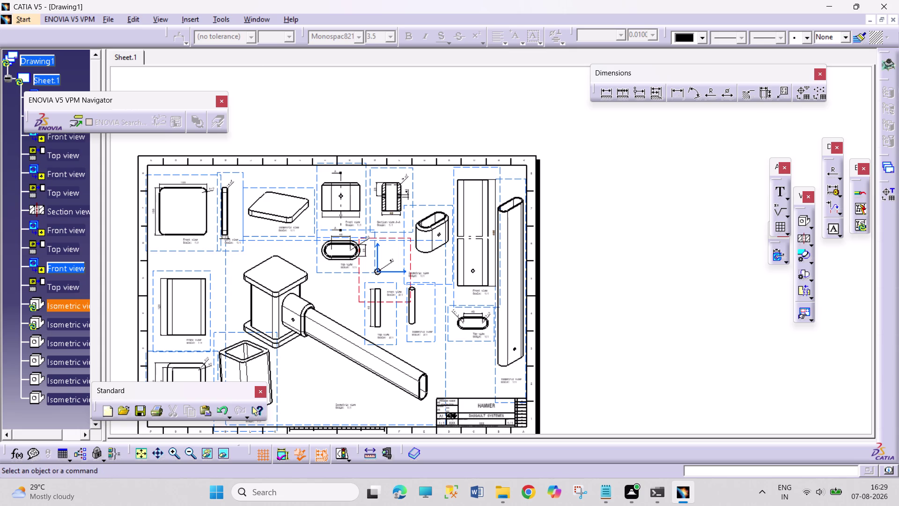
click(192, 20)
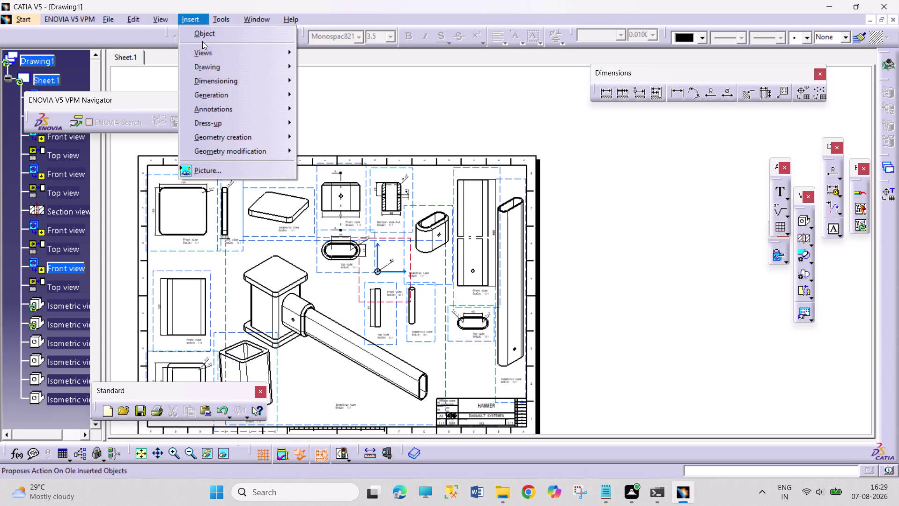
click(222, 92)
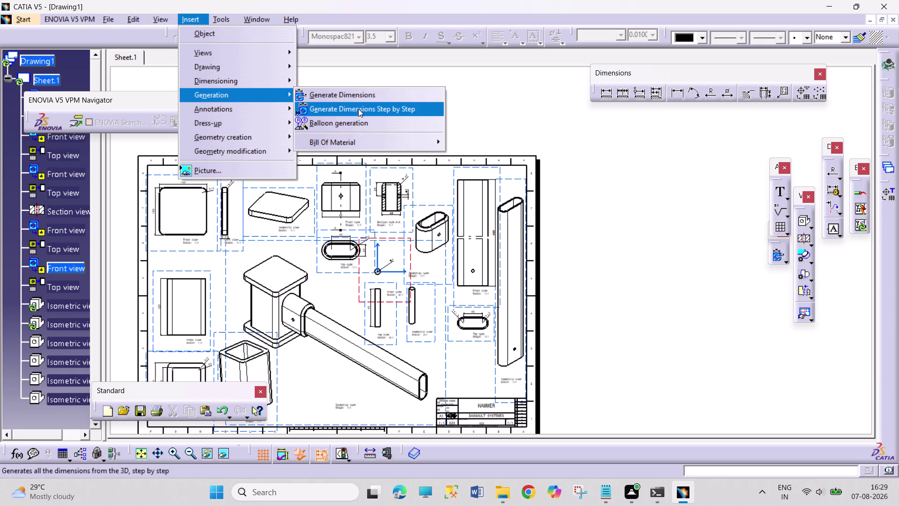
click(590, 218)
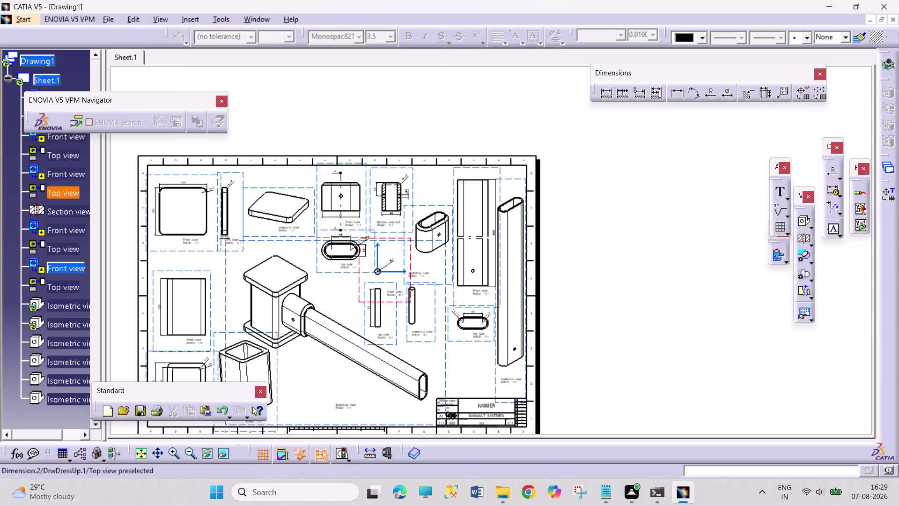
drag(225, 281, 215, 275)
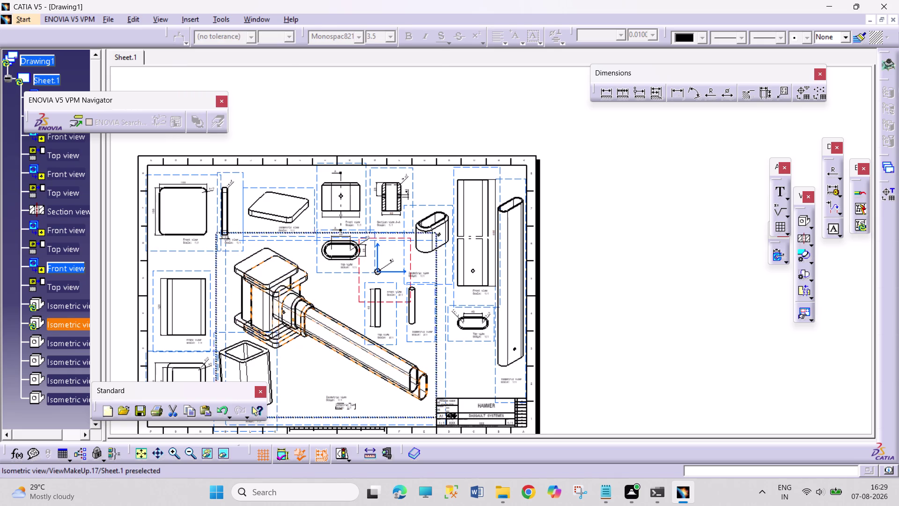
drag(216, 274, 193, 273)
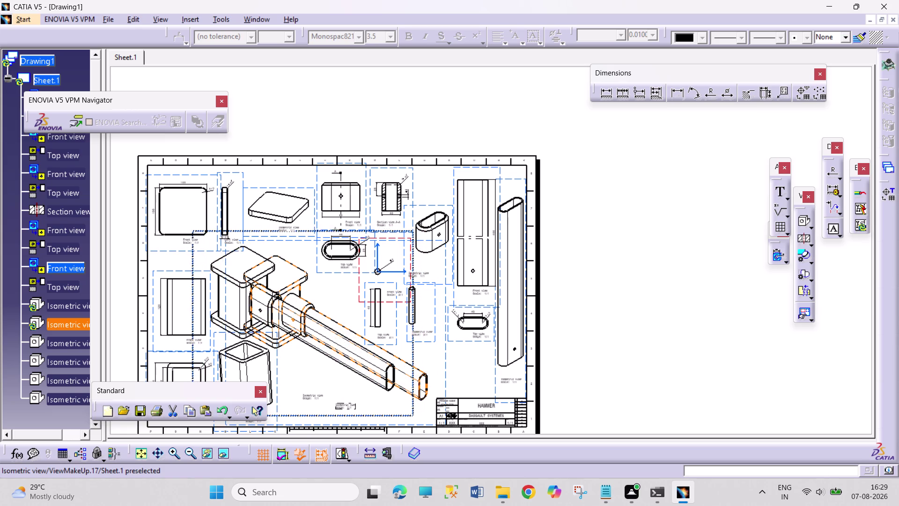
drag(193, 273, 193, 273)
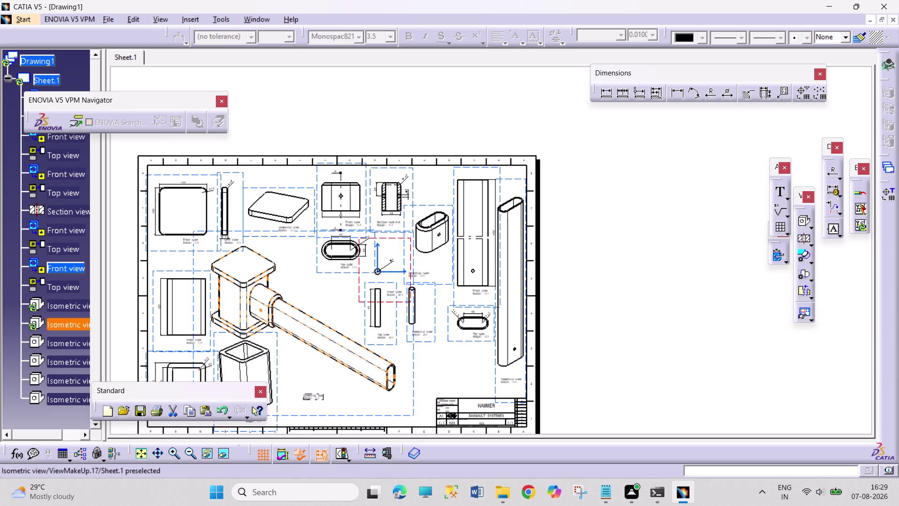
click(648, 370)
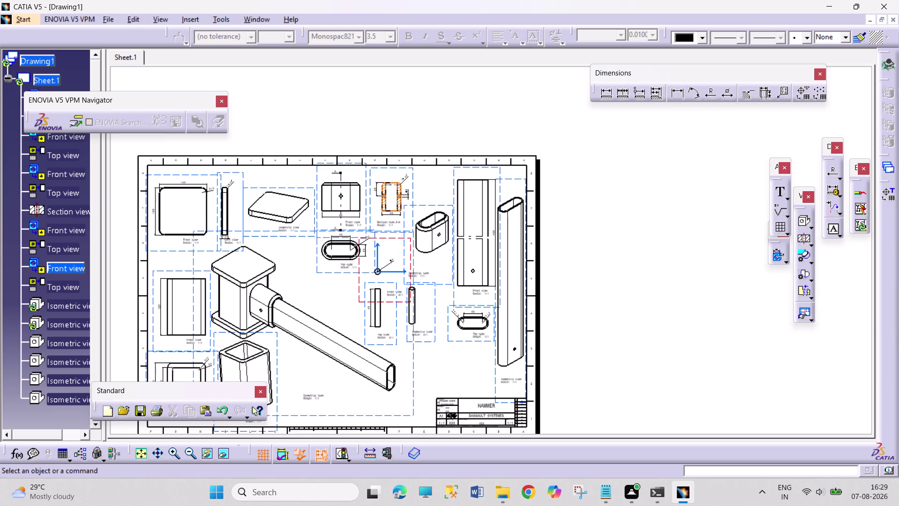
click(196, 22)
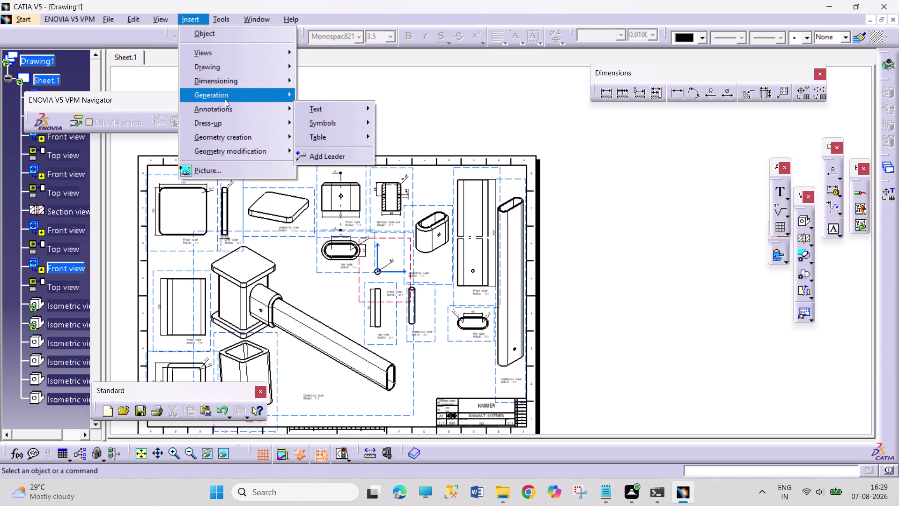
click(225, 97)
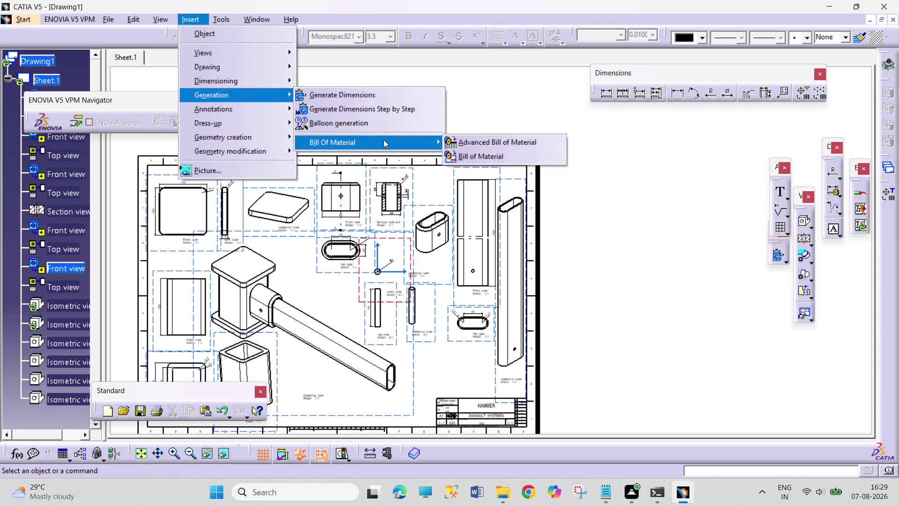
click(382, 128)
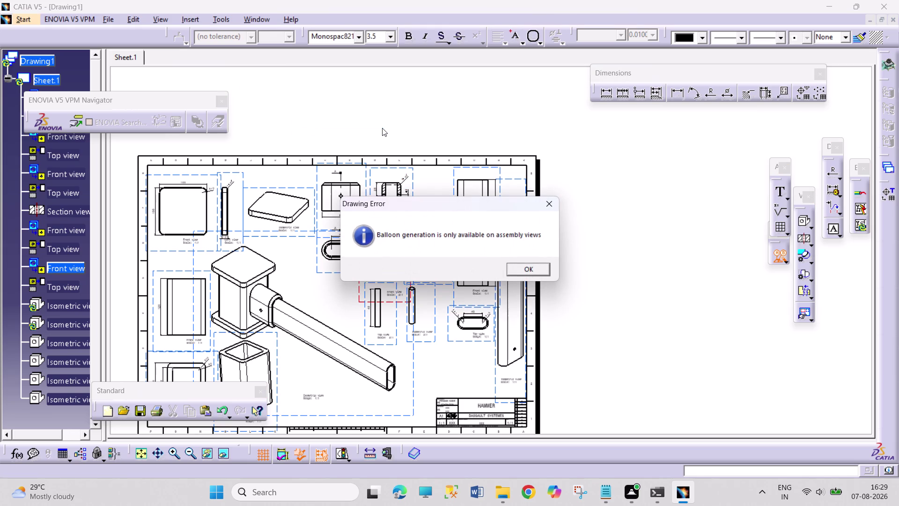
click(520, 267)
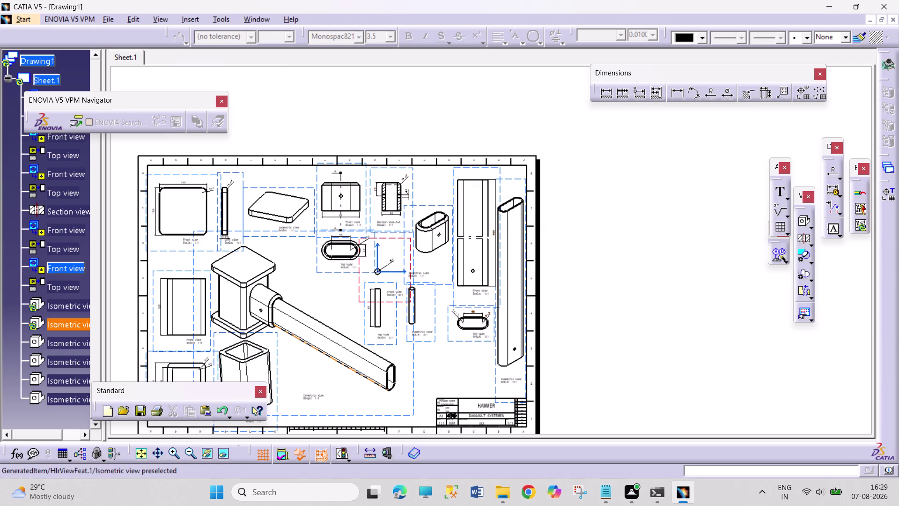
Inspect the large isometric hammer view's properties, then close them.
click(369, 377)
right_click(413, 386)
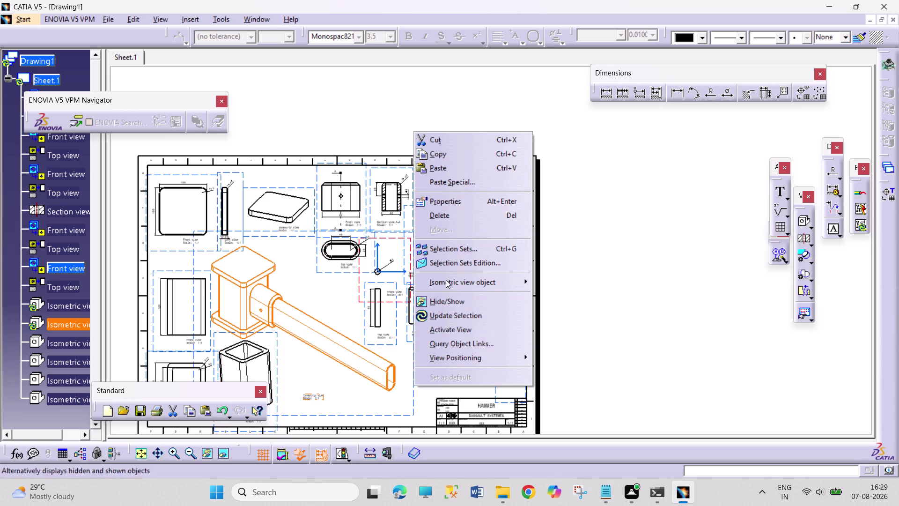
click(455, 207)
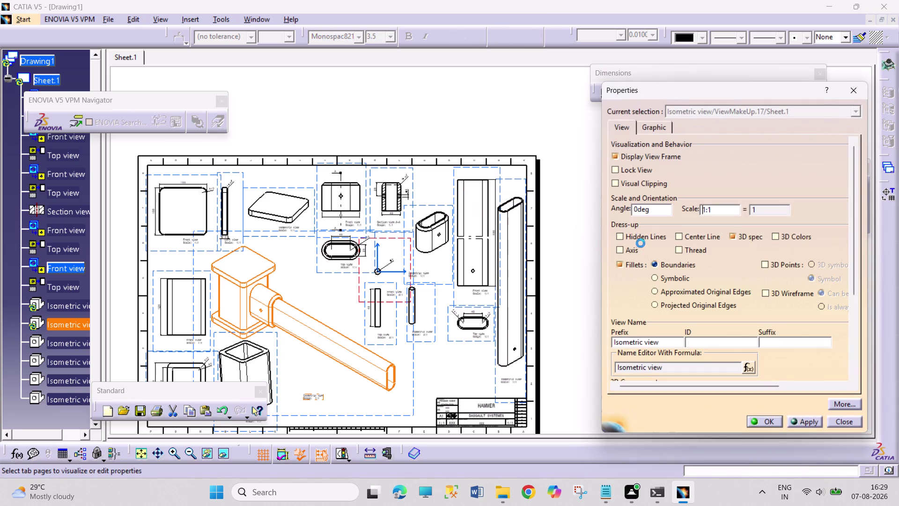
scroll(down, 3)
scroll(up, 3)
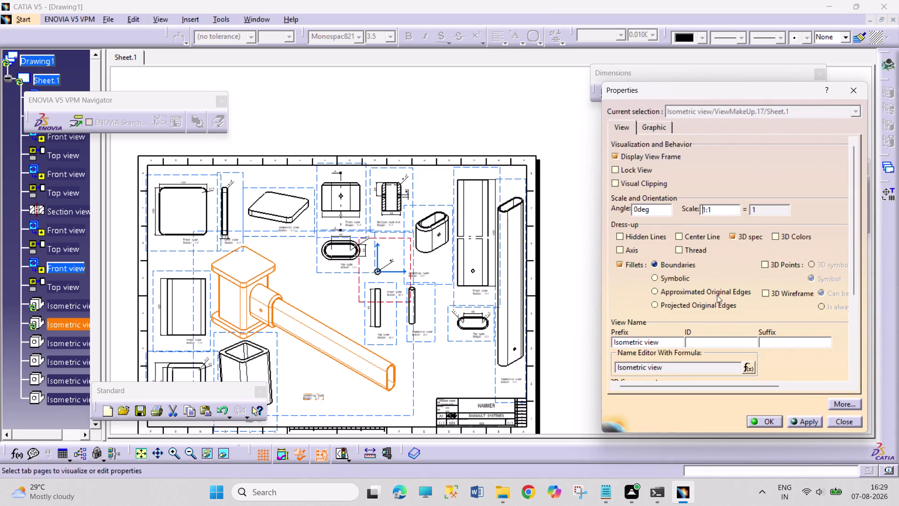
click(838, 417)
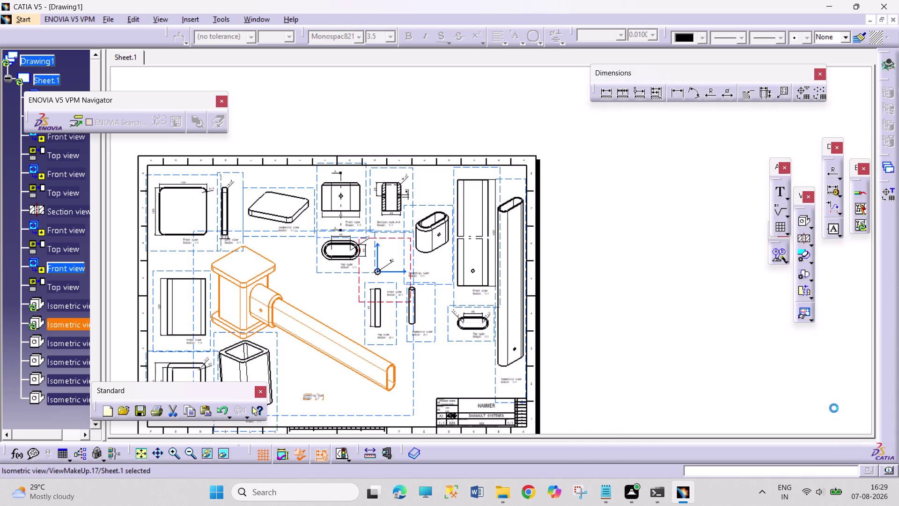
Show the Insert > Generation options for the drawing.
click(676, 330)
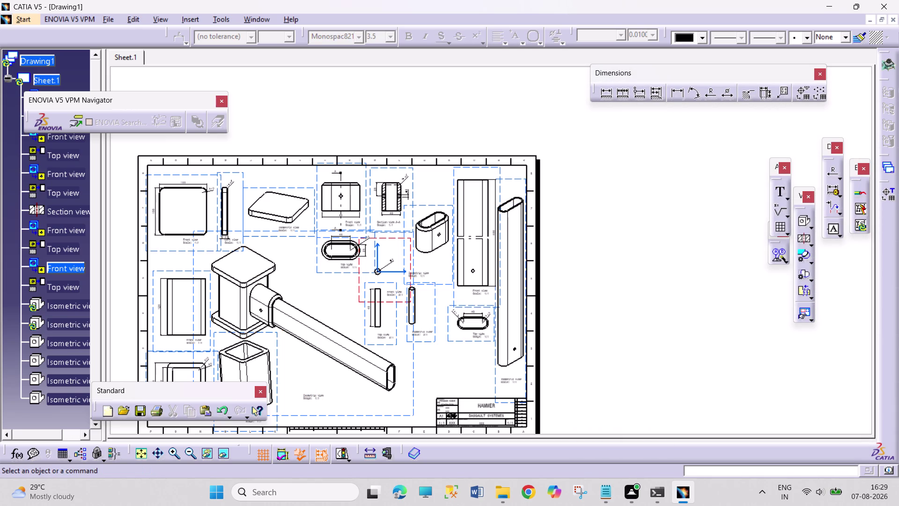
click(247, 21)
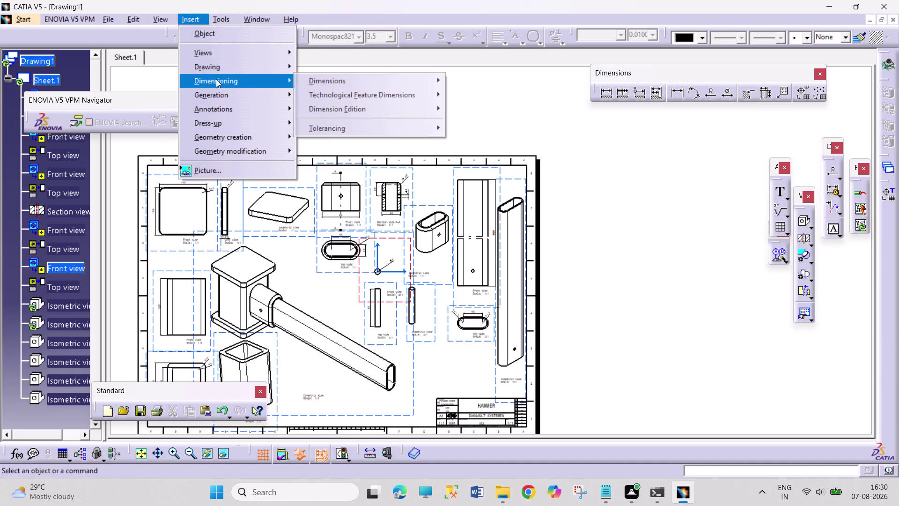
click(225, 94)
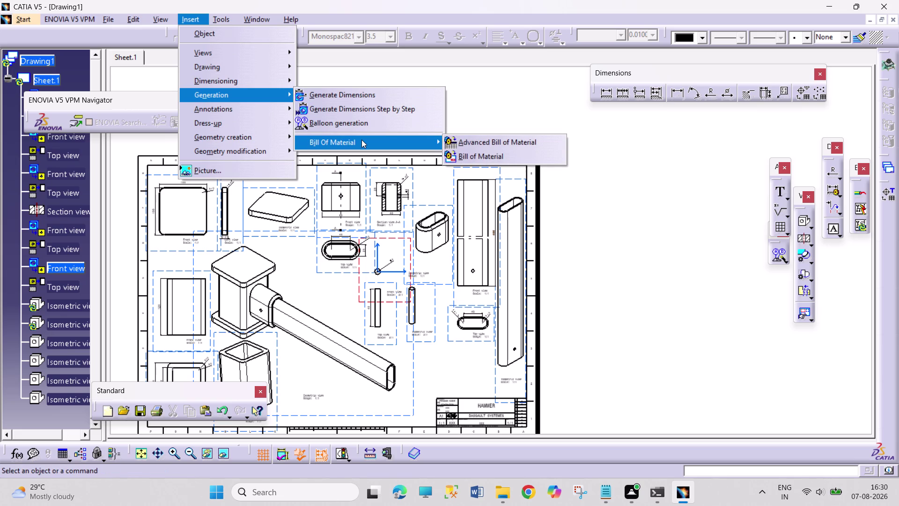
click(467, 152)
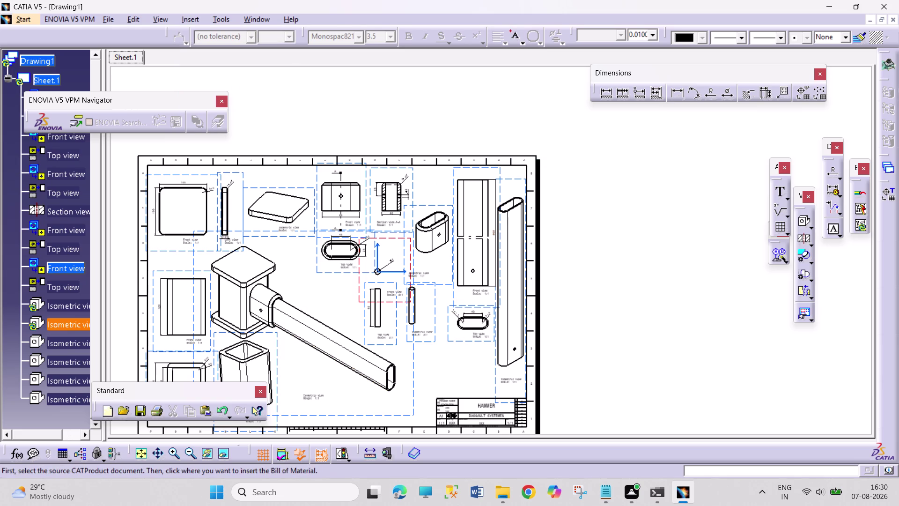
double_click(242, 280)
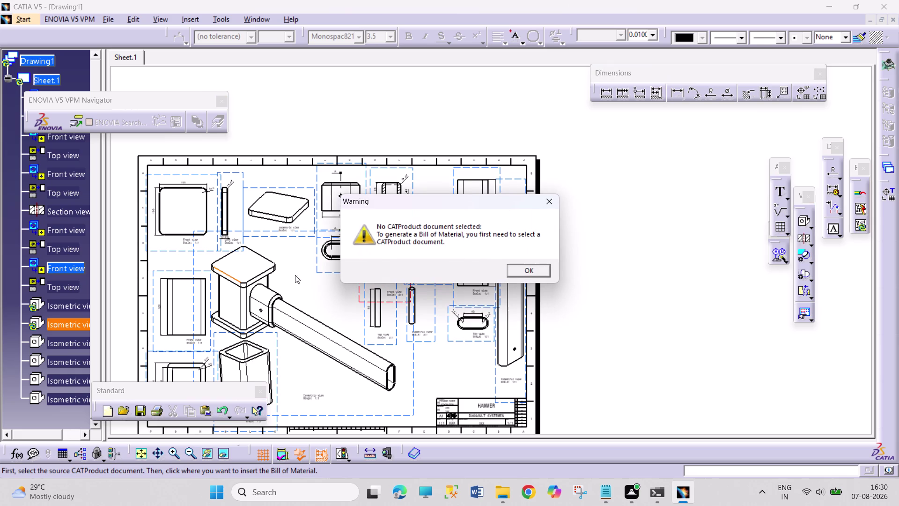
click(522, 266)
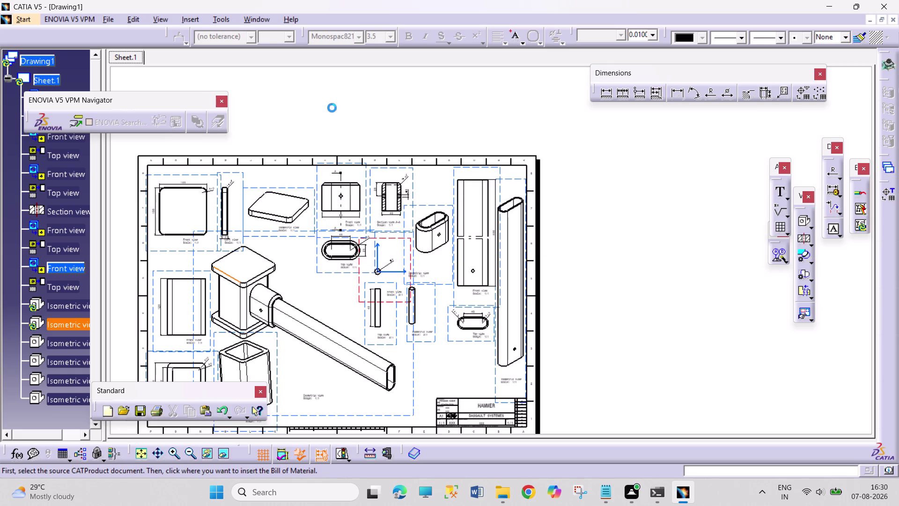
click(223, 15)
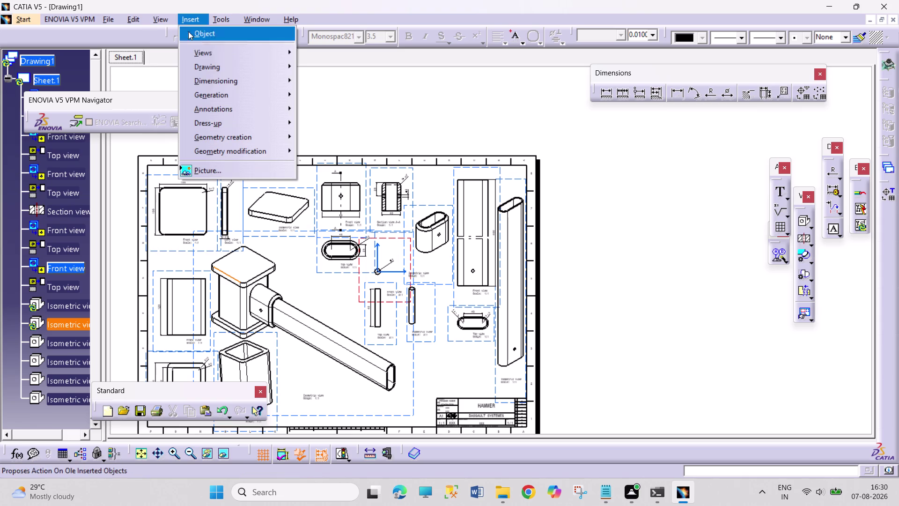
click(217, 92)
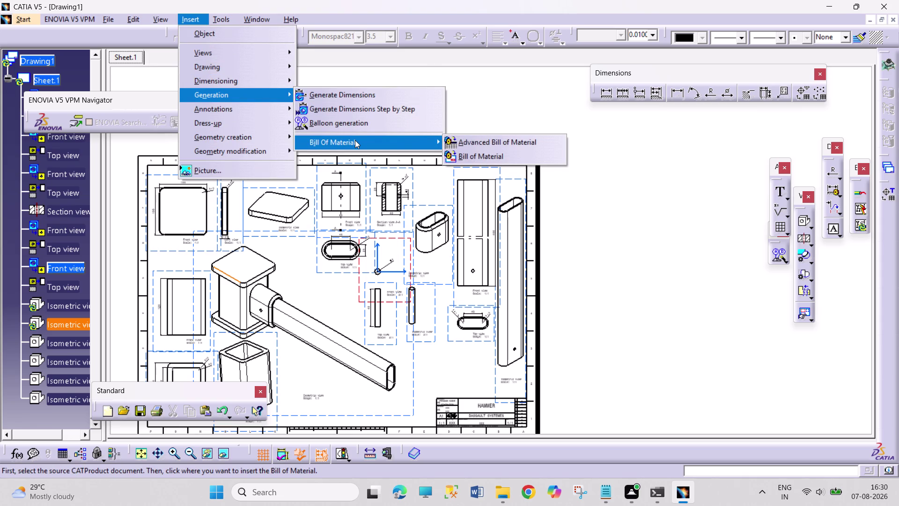
click(467, 155)
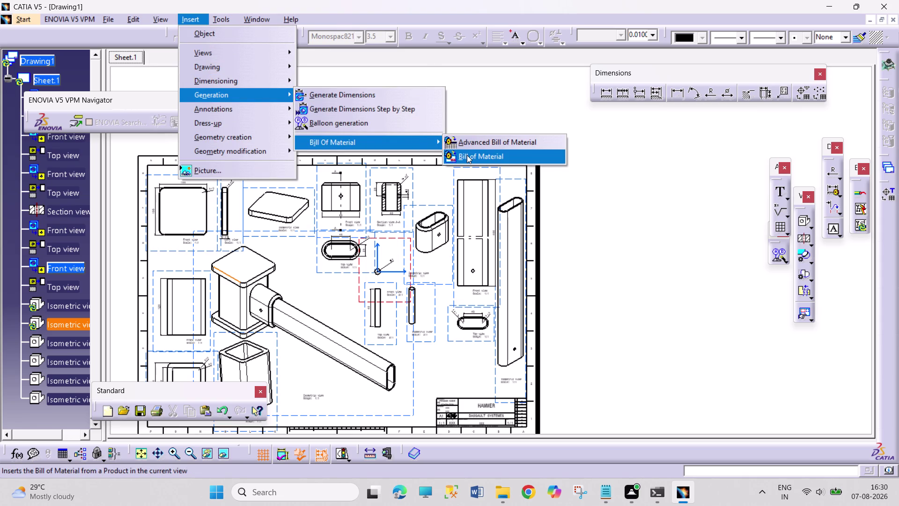
click(261, 19)
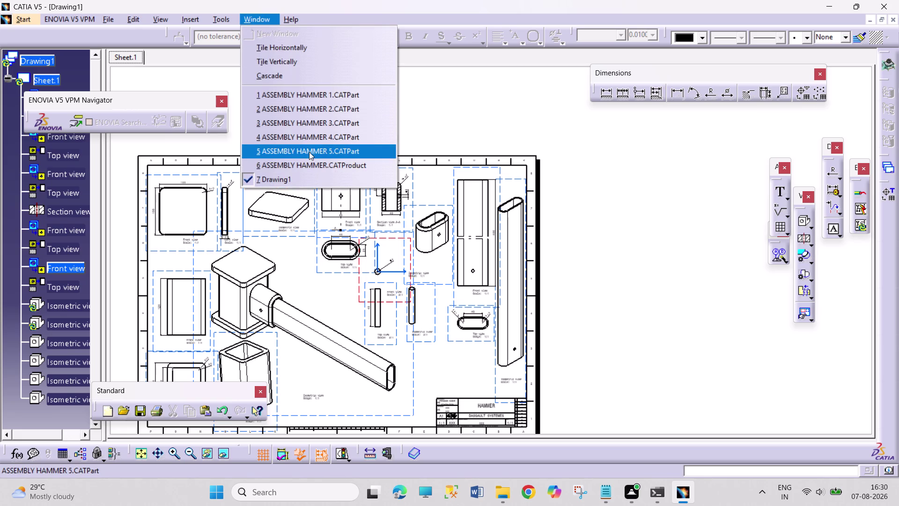
click(314, 162)
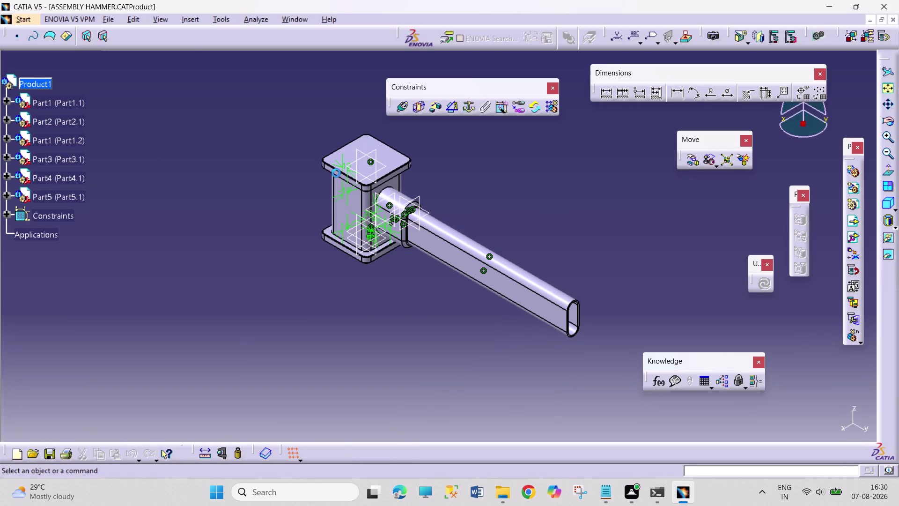
click(341, 175)
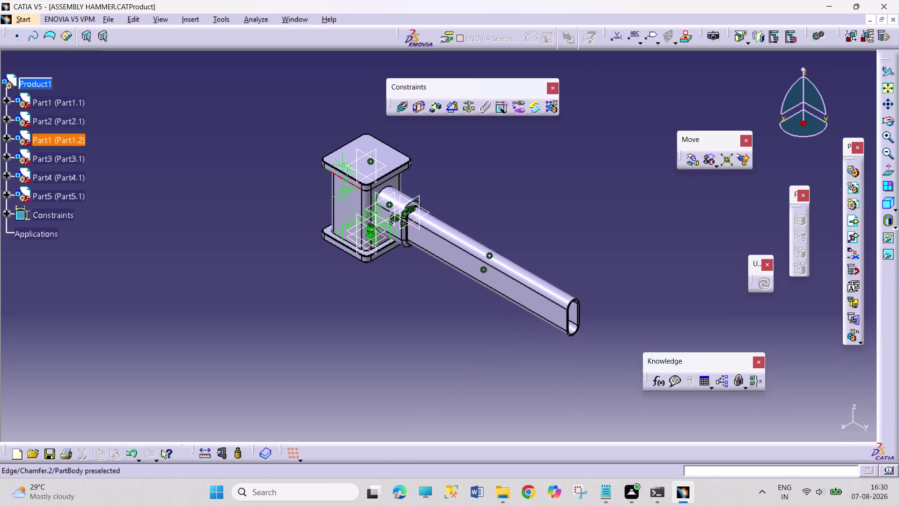
double_click(342, 175)
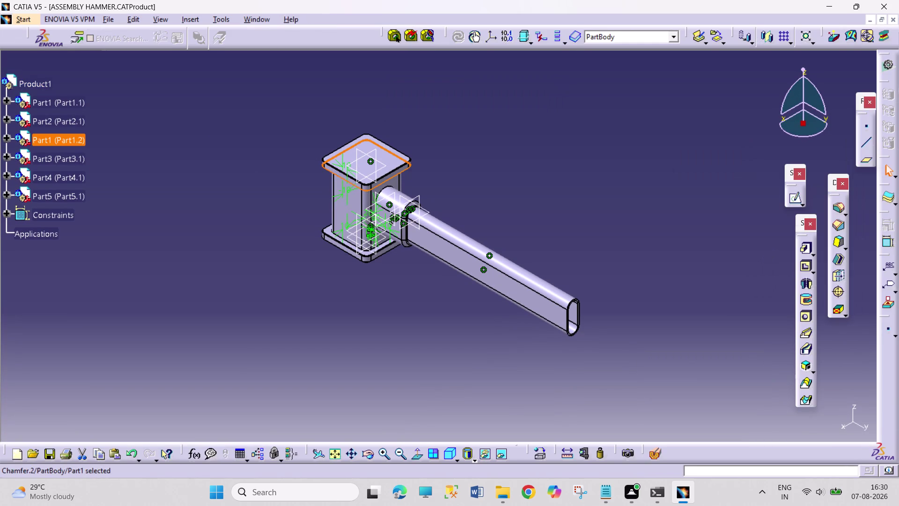
click(297, 208)
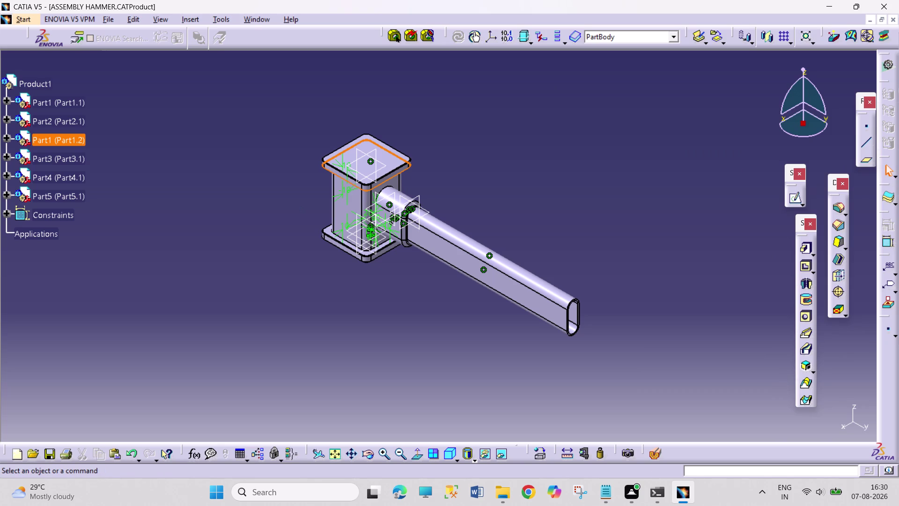
click(254, 23)
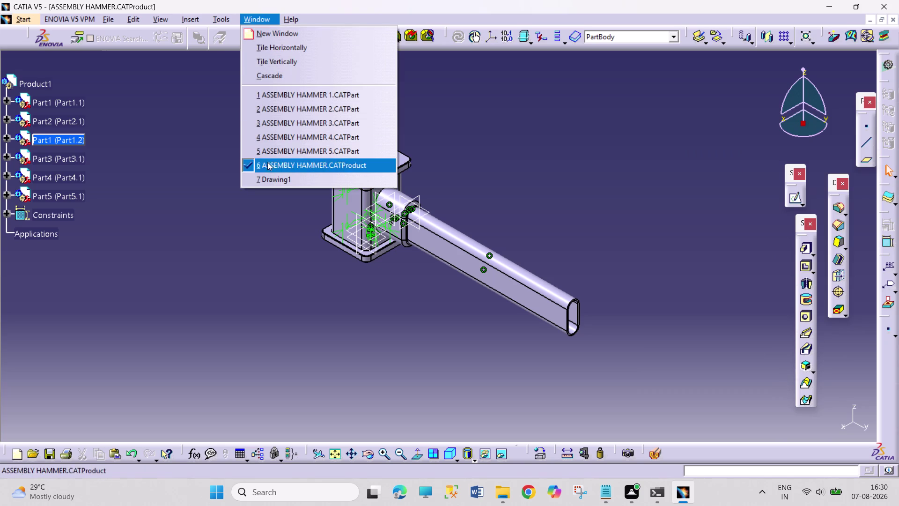
click(274, 175)
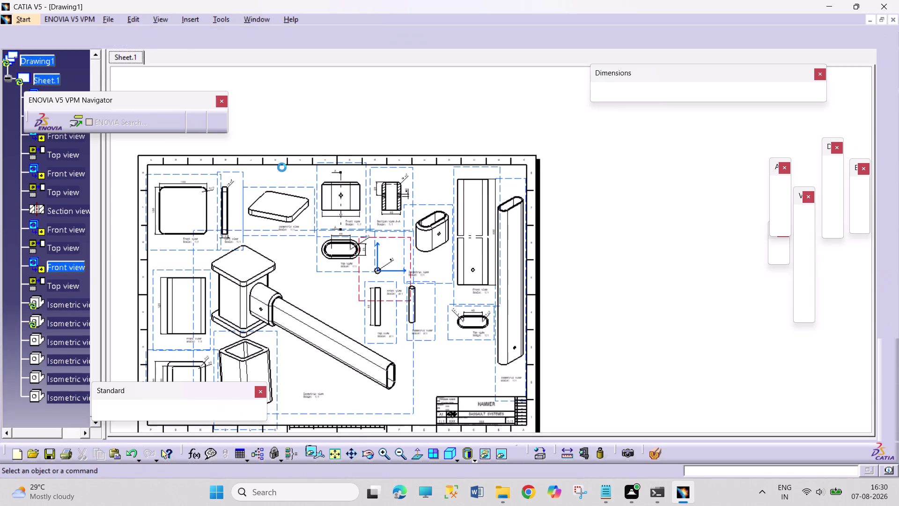
click(256, 18)
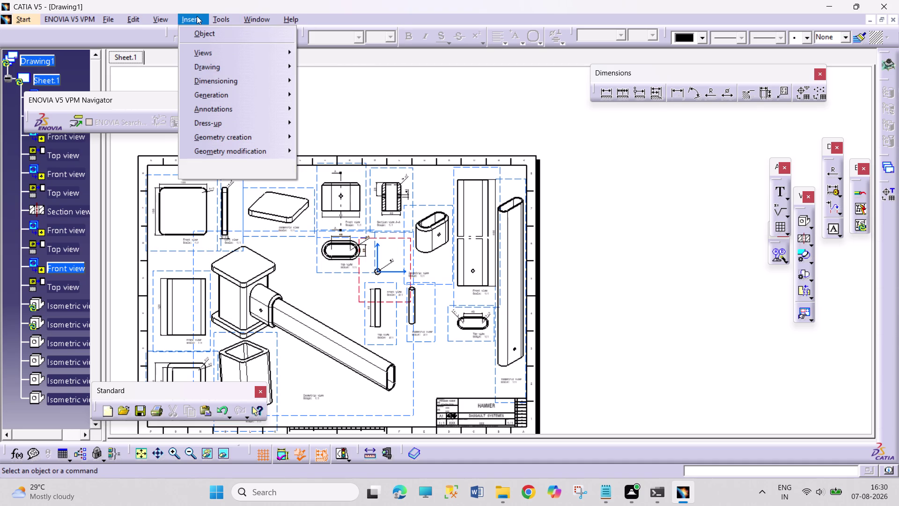
Try inserting a Bill of Material and dismiss the missing CATProduct warning.
click(220, 95)
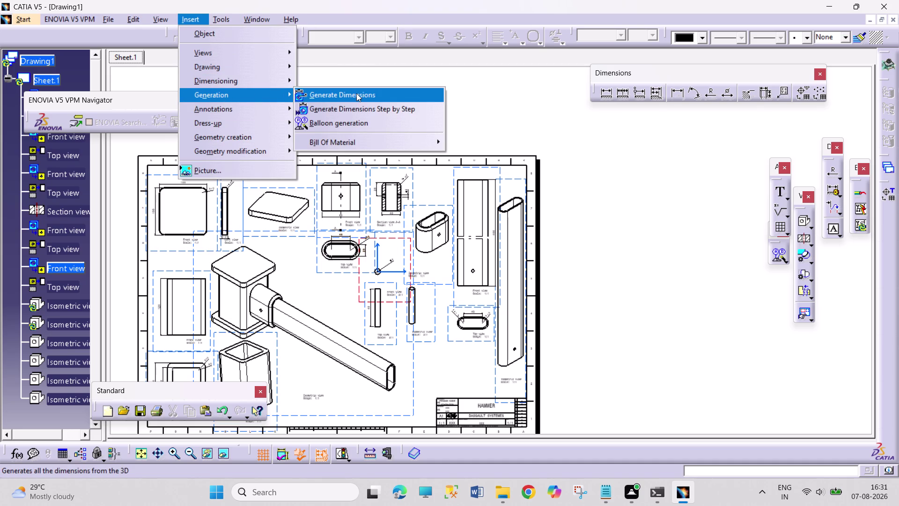
click(374, 138)
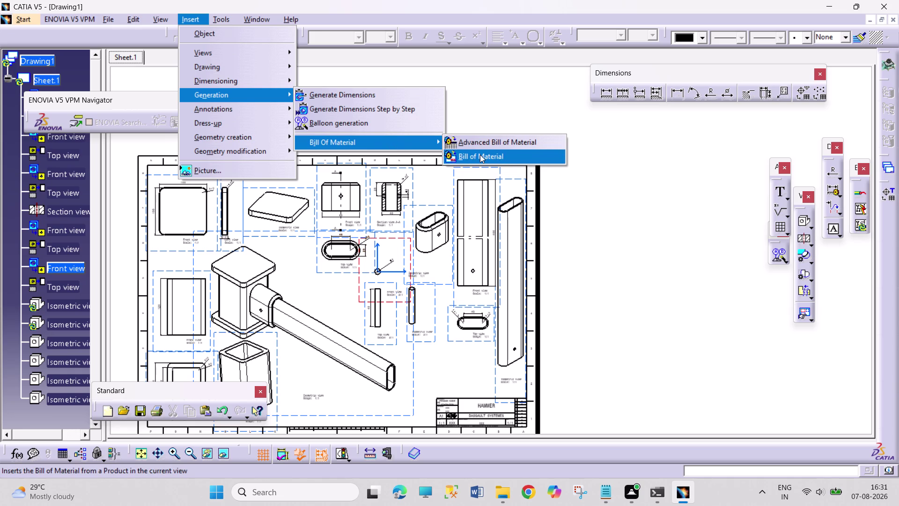
click(480, 155)
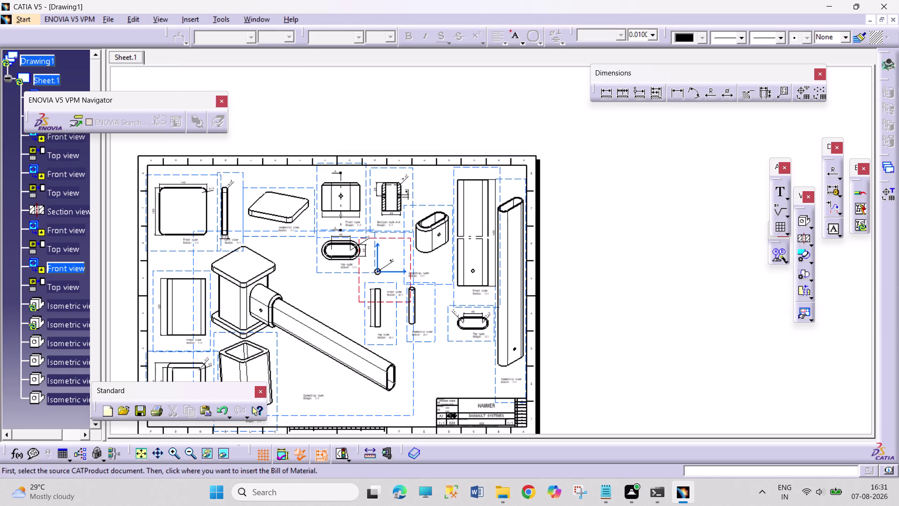
double_click(414, 382)
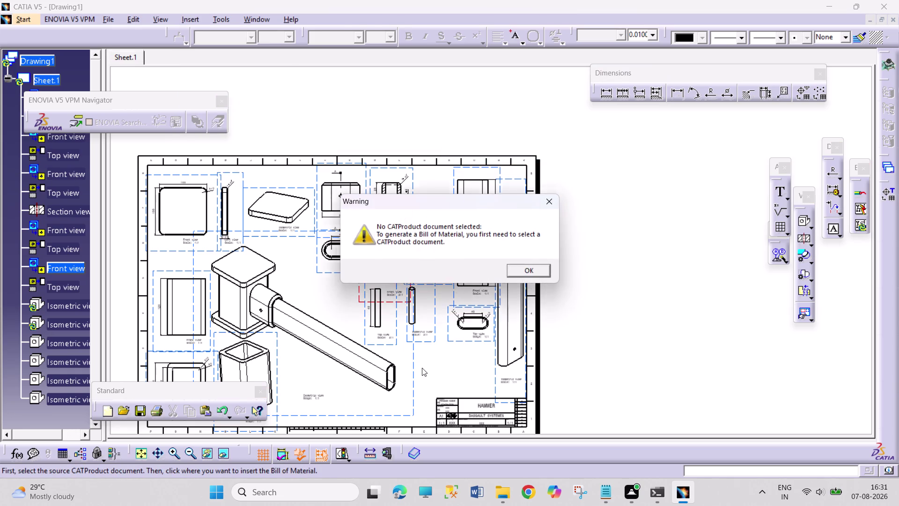
click(516, 264)
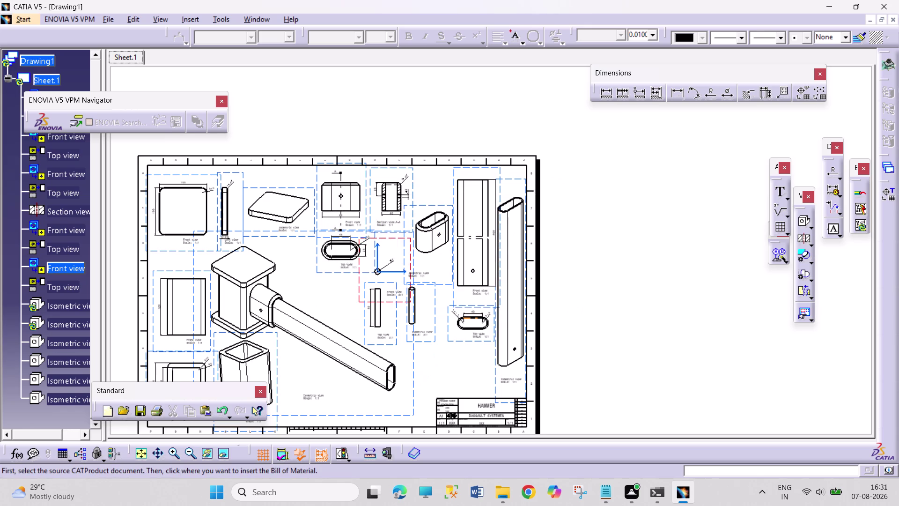
Select the large isometric hammer view and cancel stray selections with Escape.
double_click(414, 385)
click(387, 368)
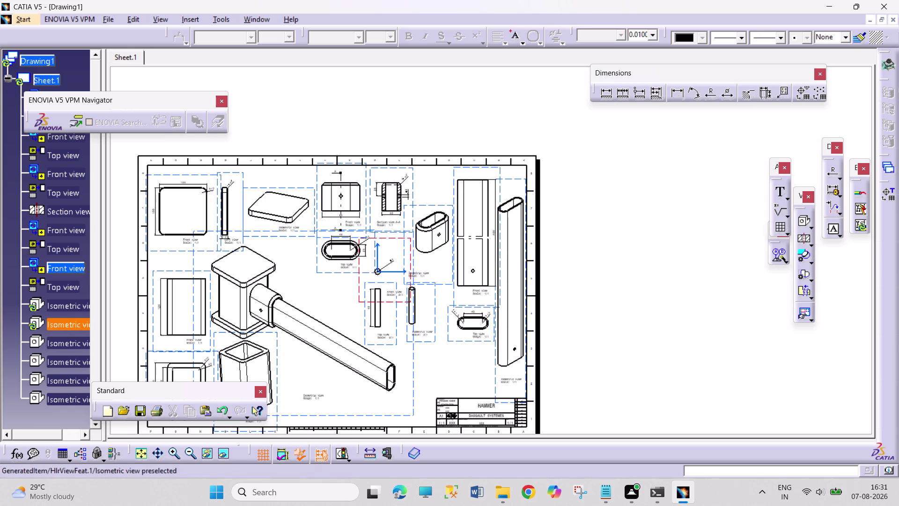
triple_click(194, 259)
triple_click(193, 260)
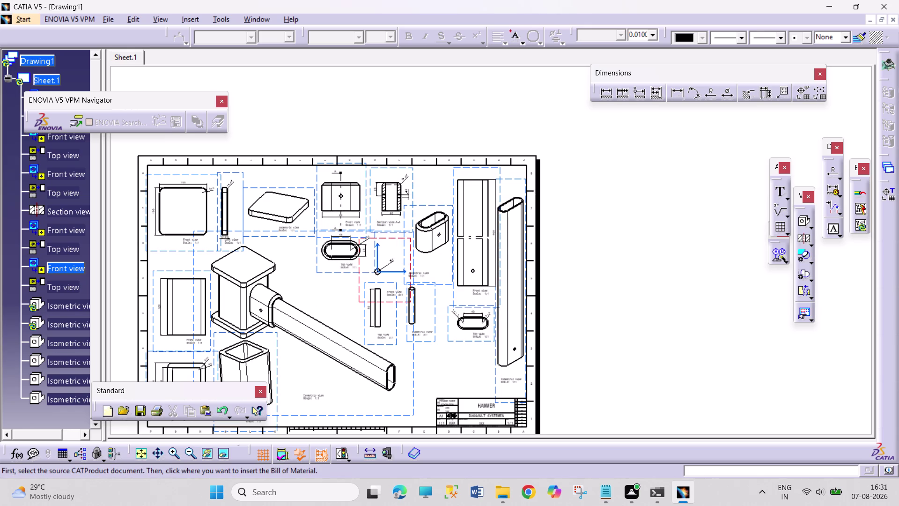
key(Escape)
key(Escape)
key(Escape)
key(Escape)
key(Escape)
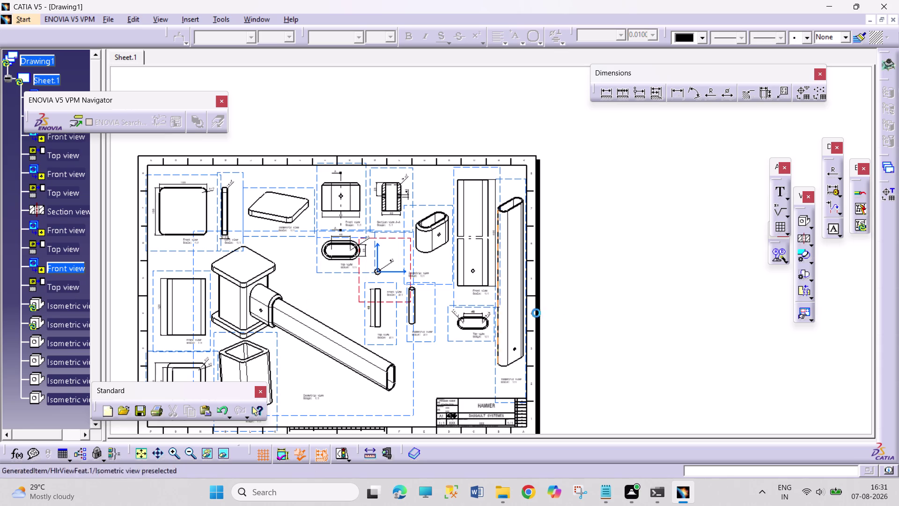
key(Escape)
Make the isometric assembly view active and bring up the Insert menu.
double_click(602, 276)
click(603, 271)
click(602, 268)
key(Escape)
key(Escape)
key(Escape)
key(Escape)
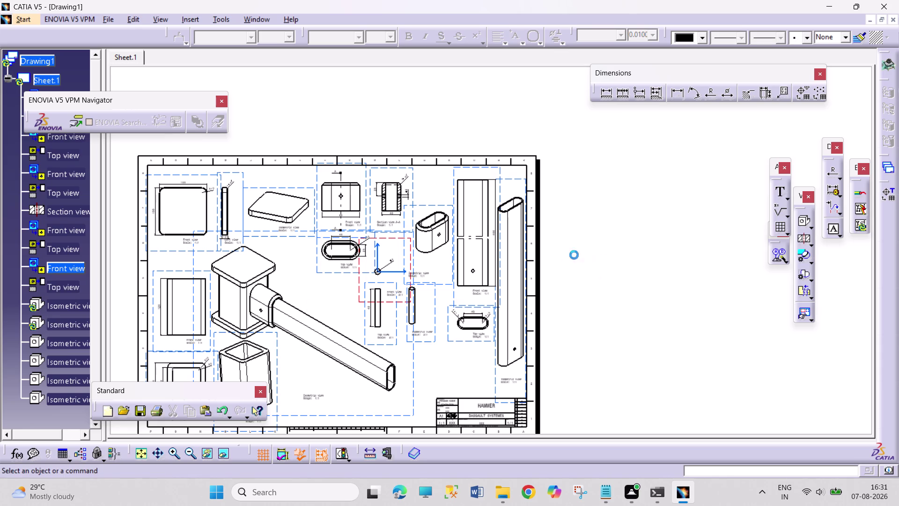
key(Escape)
double_click(251, 230)
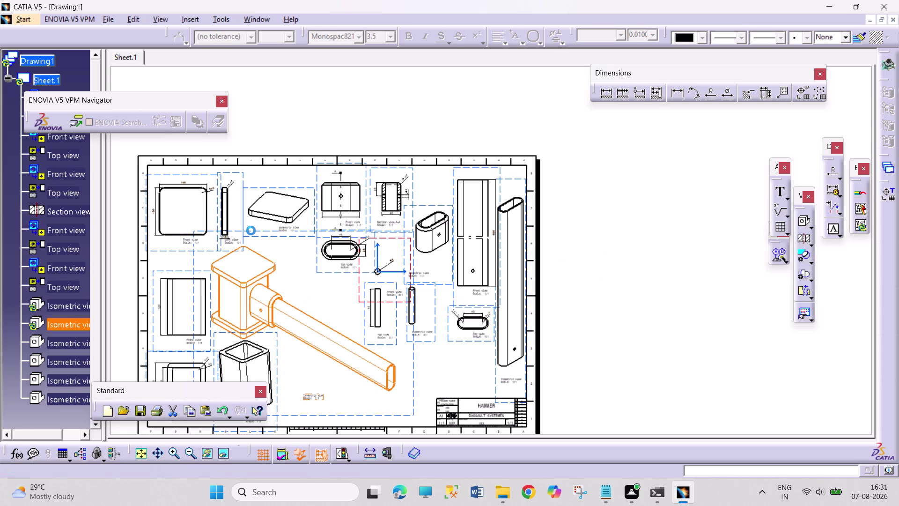
click(249, 23)
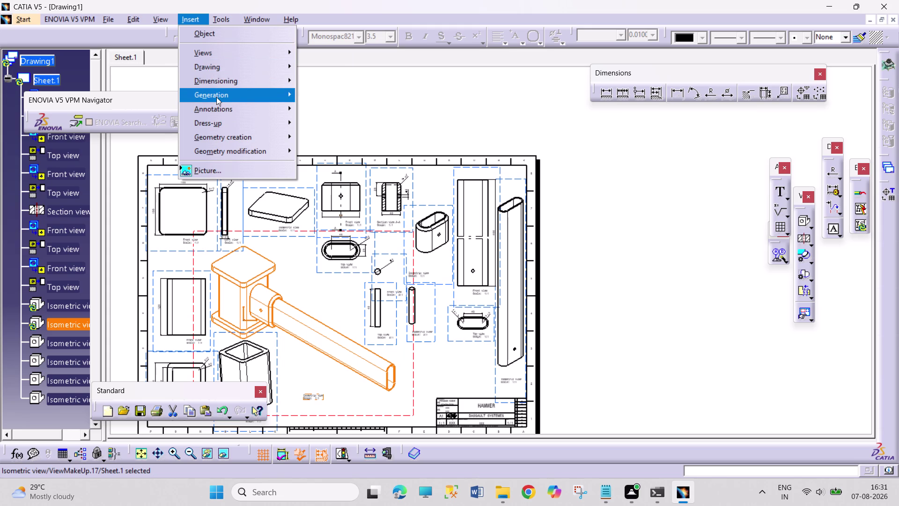
Place a Bill of Material listing Part1–Part5 to the right of the hammer sheet.
click(216, 97)
click(365, 145)
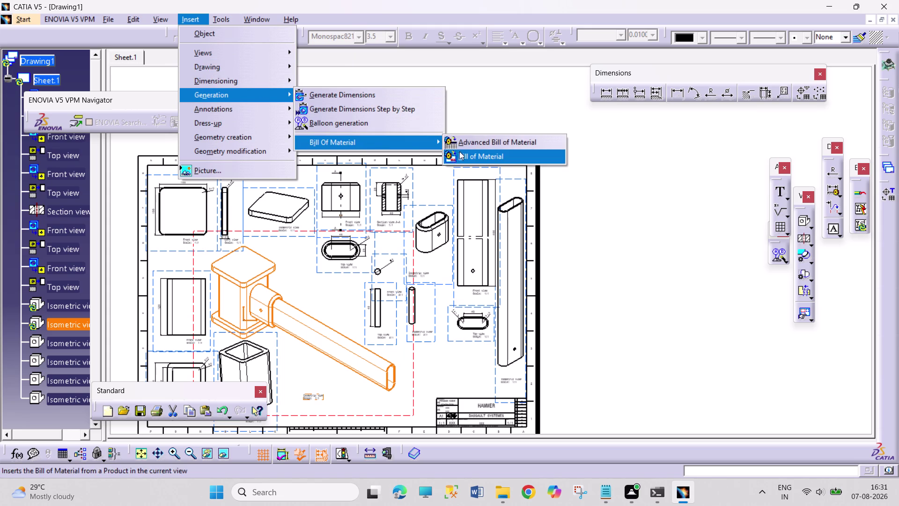
click(460, 151)
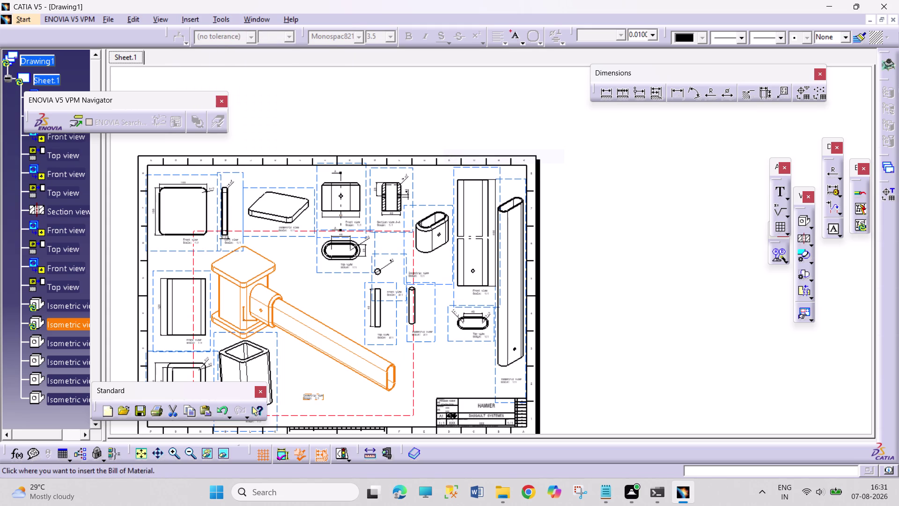
double_click(191, 259)
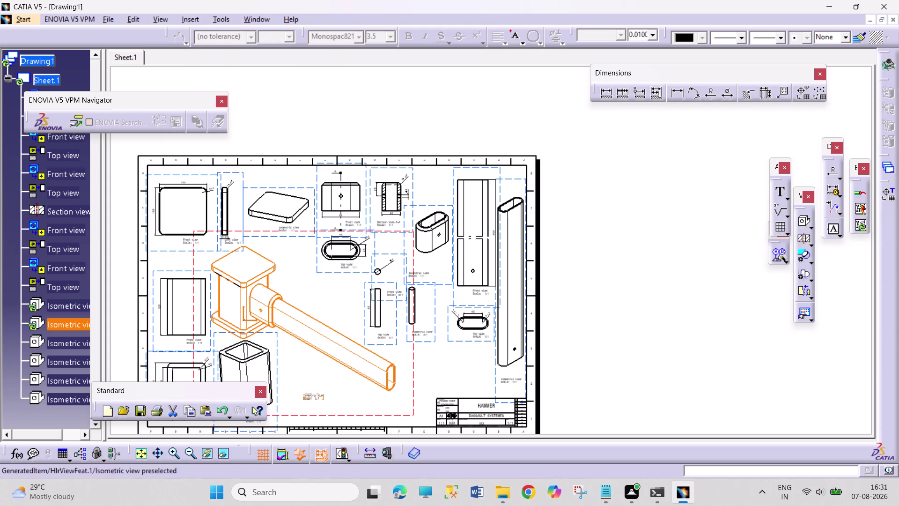
double_click(413, 374)
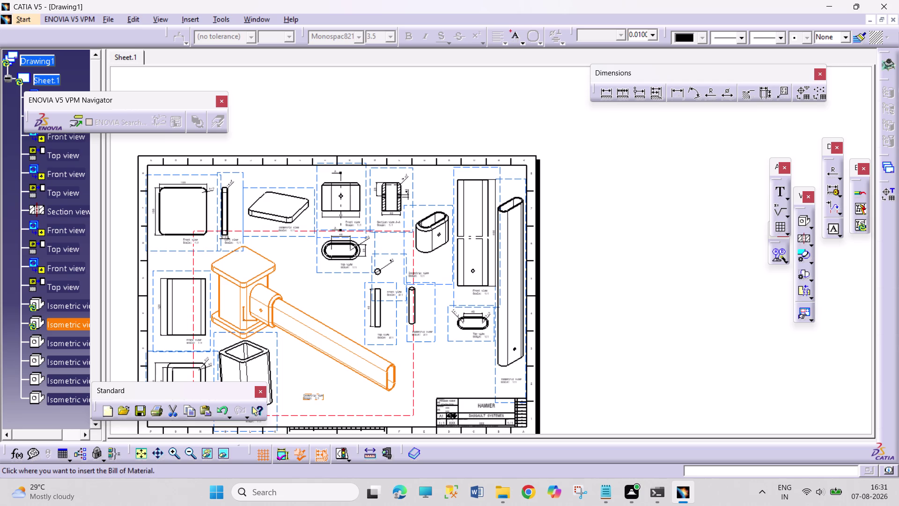
double_click(412, 374)
double_click(577, 280)
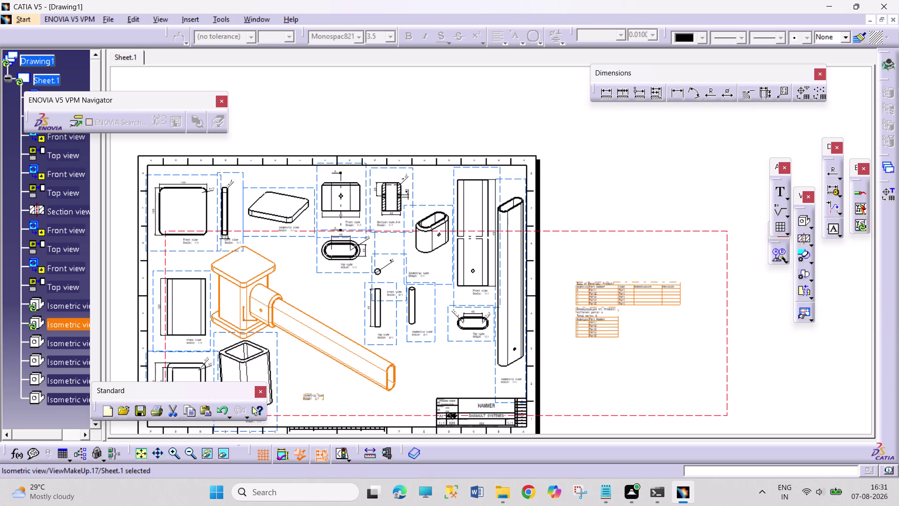
middle_drag(632, 340, 669, 216)
middle_drag(683, 287, 456, 204)
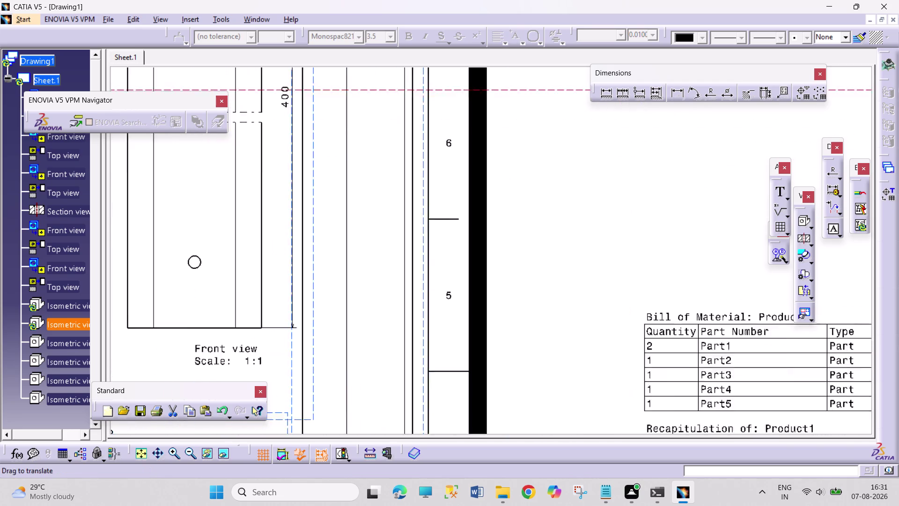
middle_drag(457, 204, 301, 118)
middle_drag(480, 282, 306, 197)
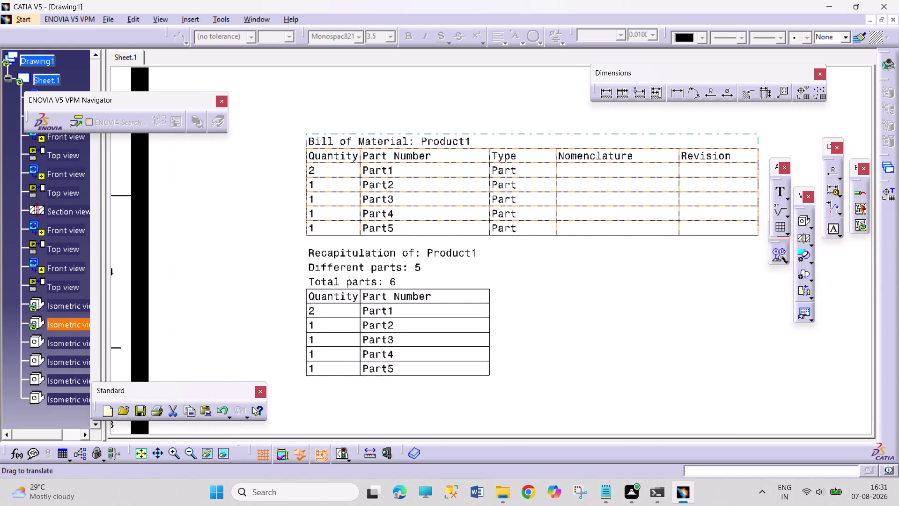
middle_drag(305, 198, 246, 211)
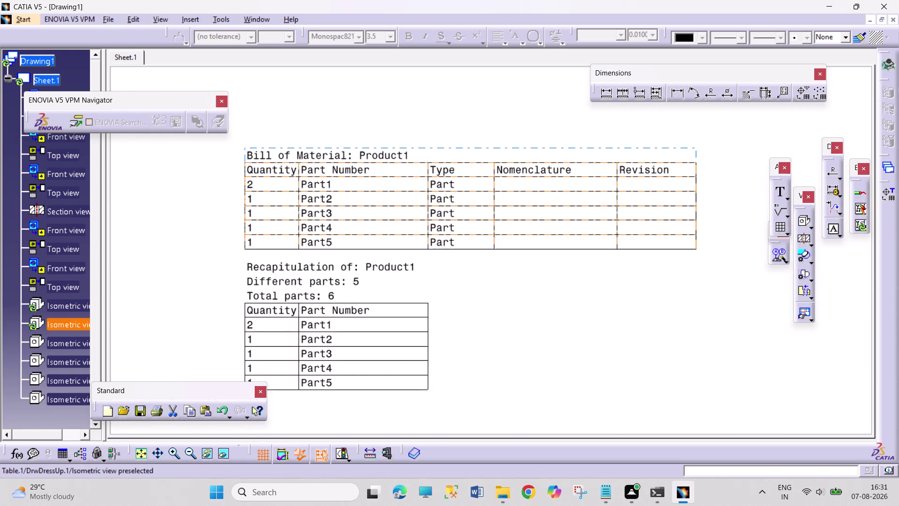
right_click(391, 148)
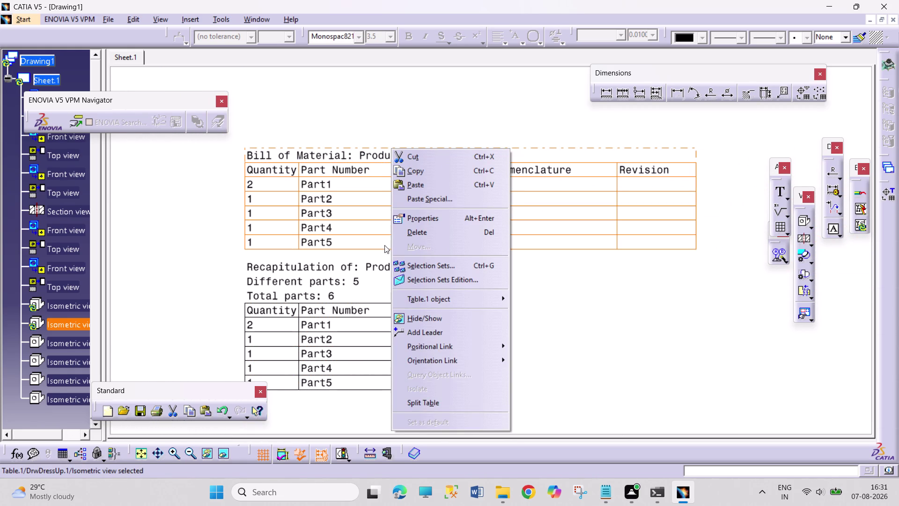
click(423, 229)
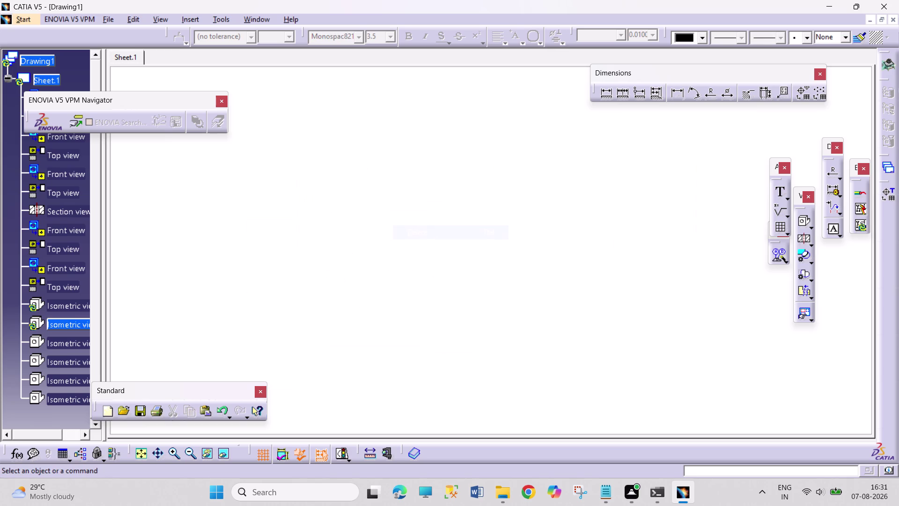
key(ctrl+z)
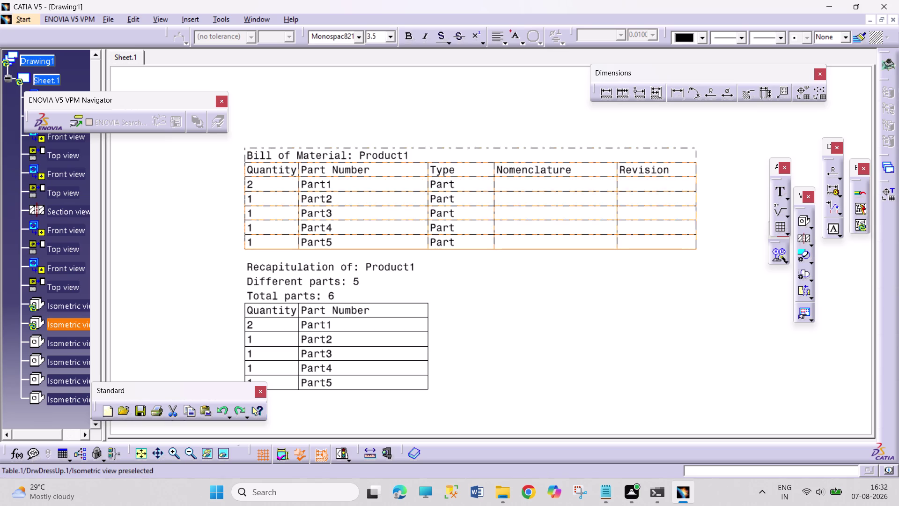
click(550, 278)
double_click(550, 277)
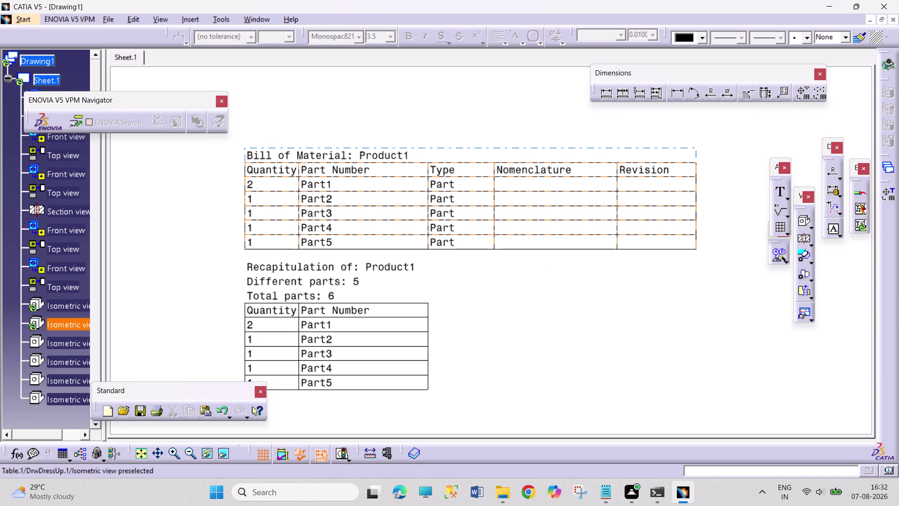
right_click(455, 146)
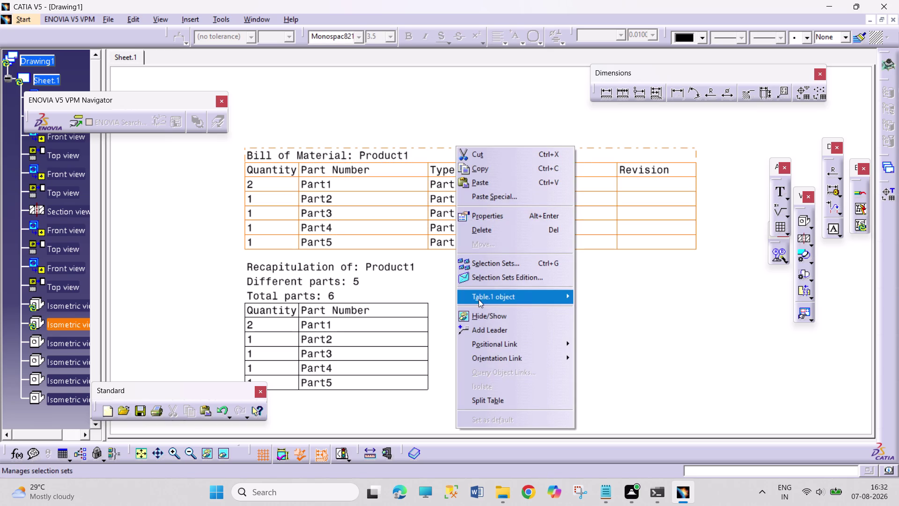
click(496, 230)
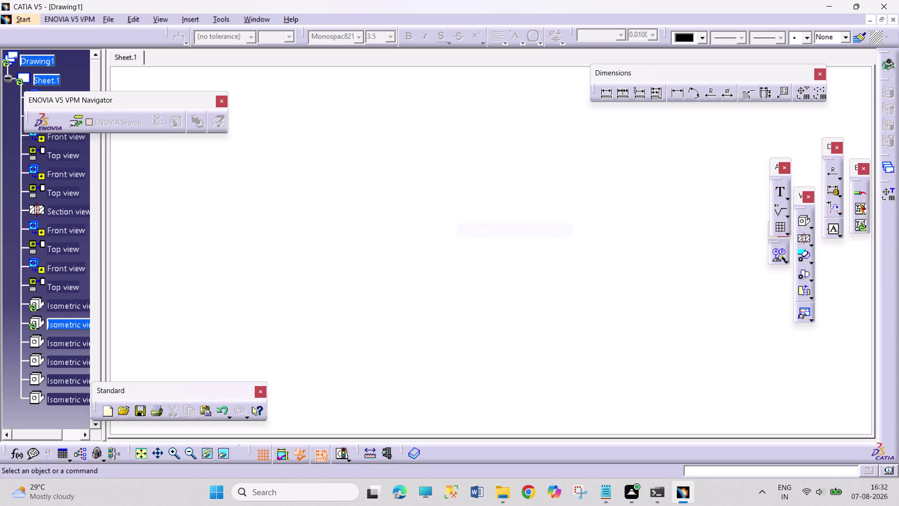
key(ctrl+z)
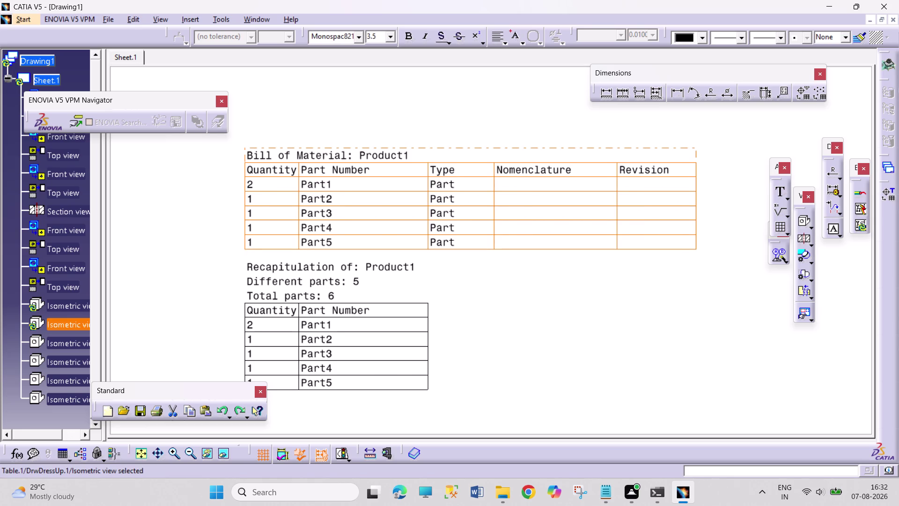
Delete the Product1 recapitulation table.
right_click(399, 280)
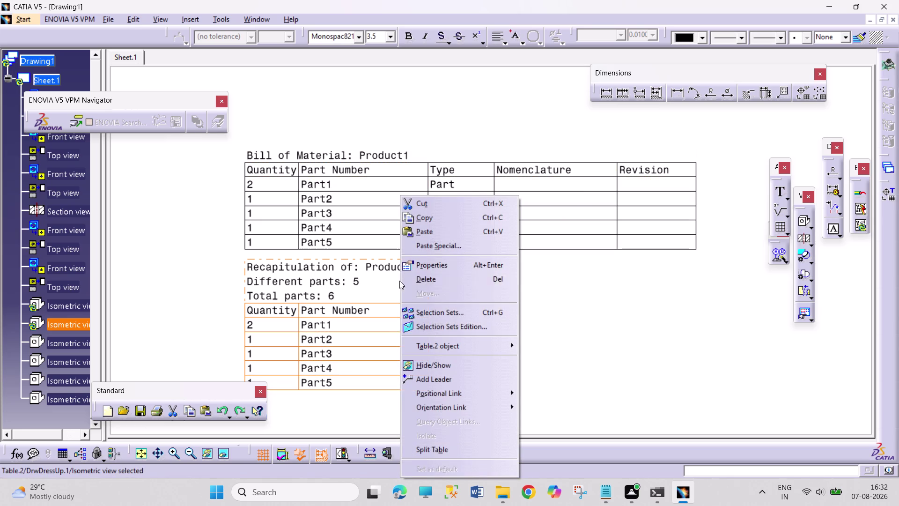
click(452, 277)
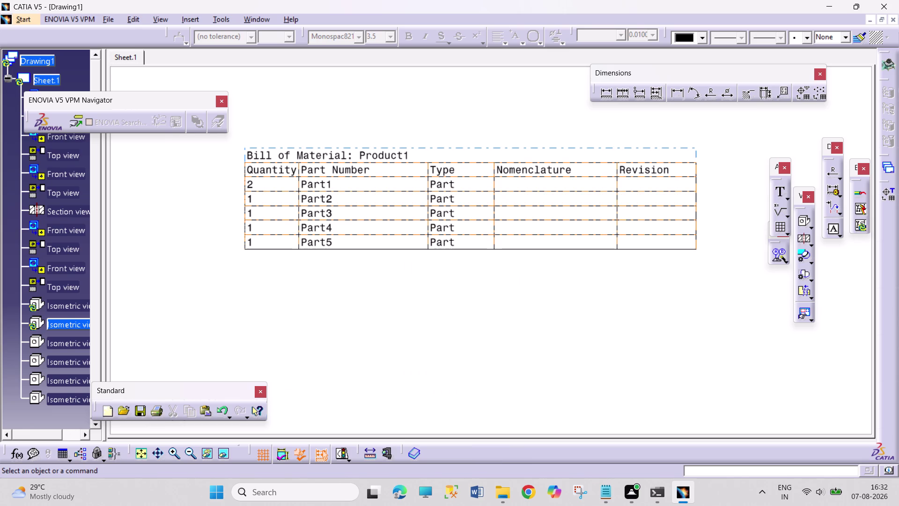
right_click(539, 169)
click(494, 307)
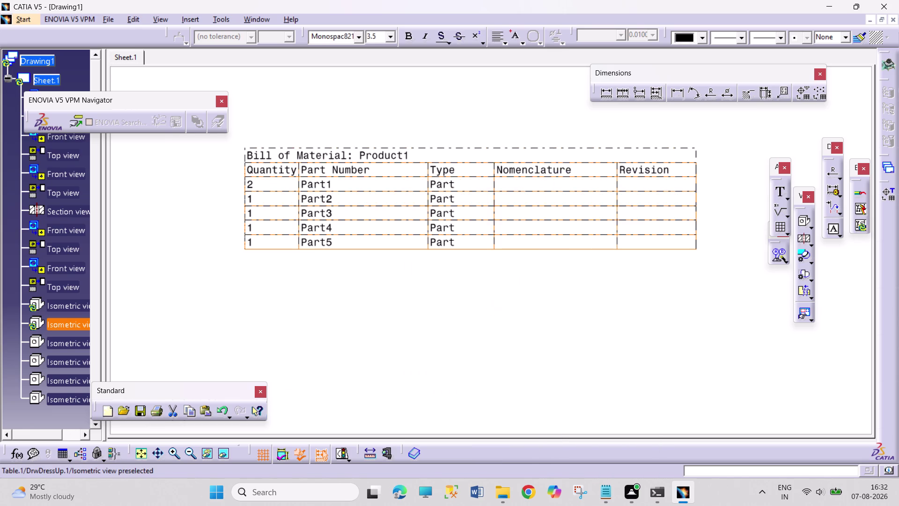
Delete the Nomenclature and Revision columns from the Bill of Material table.
double_click(540, 165)
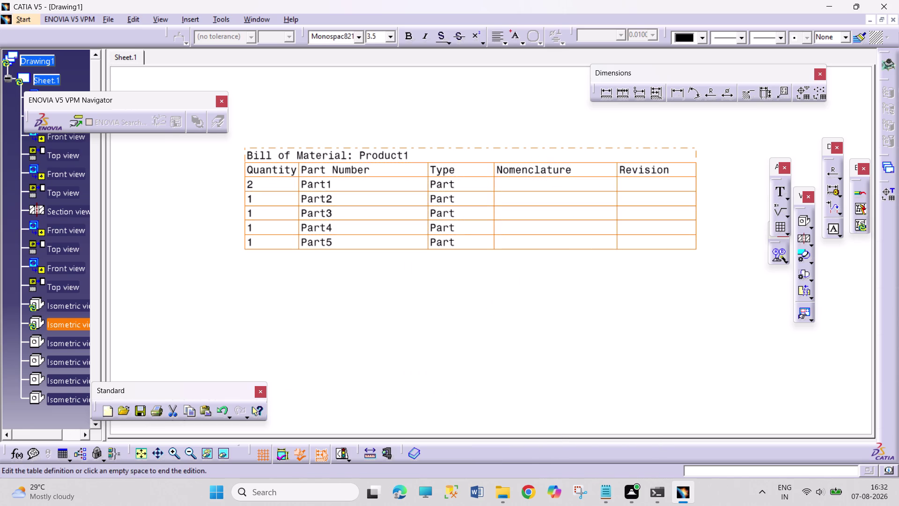
click(536, 141)
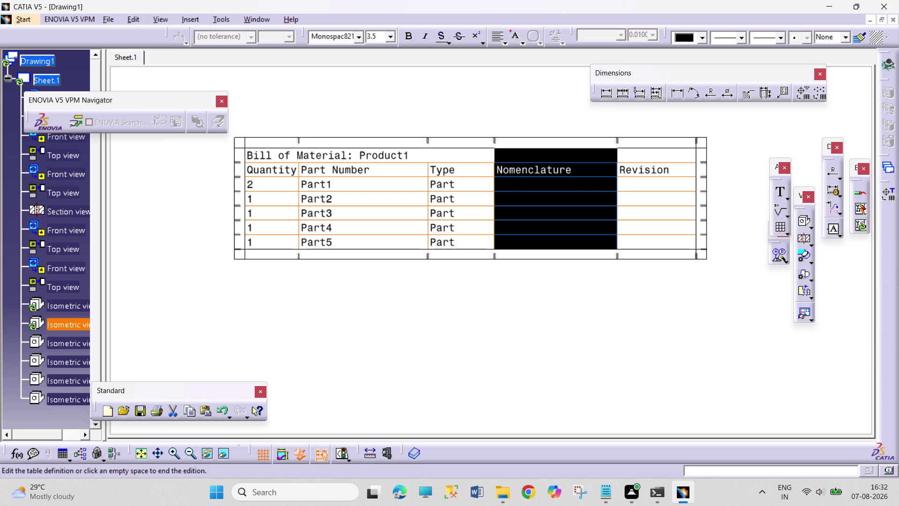
right_click(537, 141)
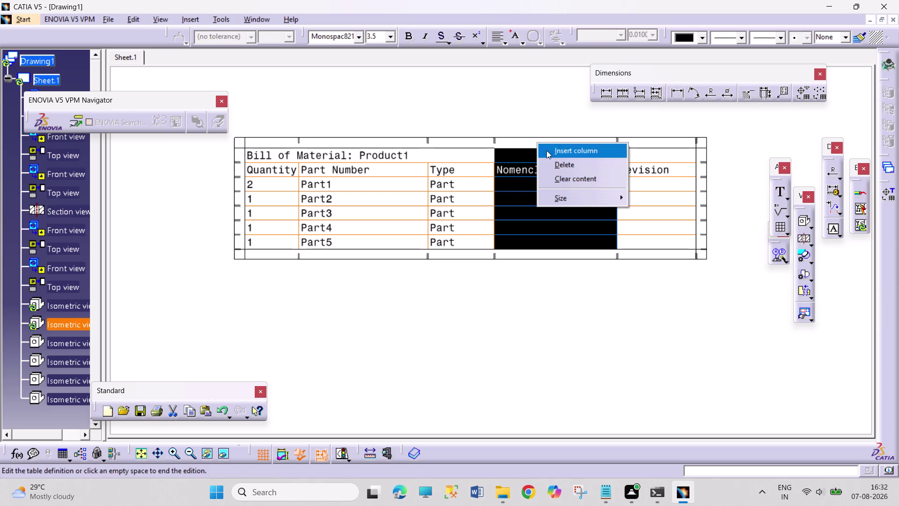
click(556, 163)
right_click(538, 143)
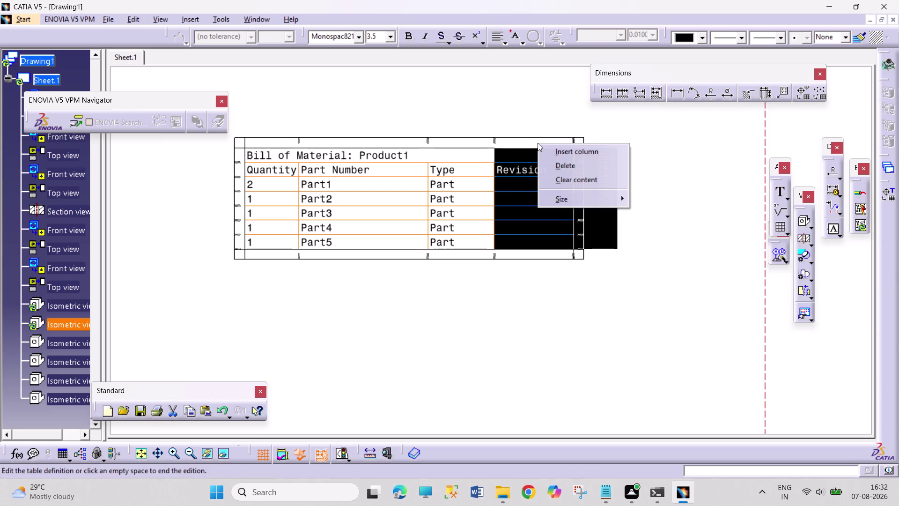
click(549, 163)
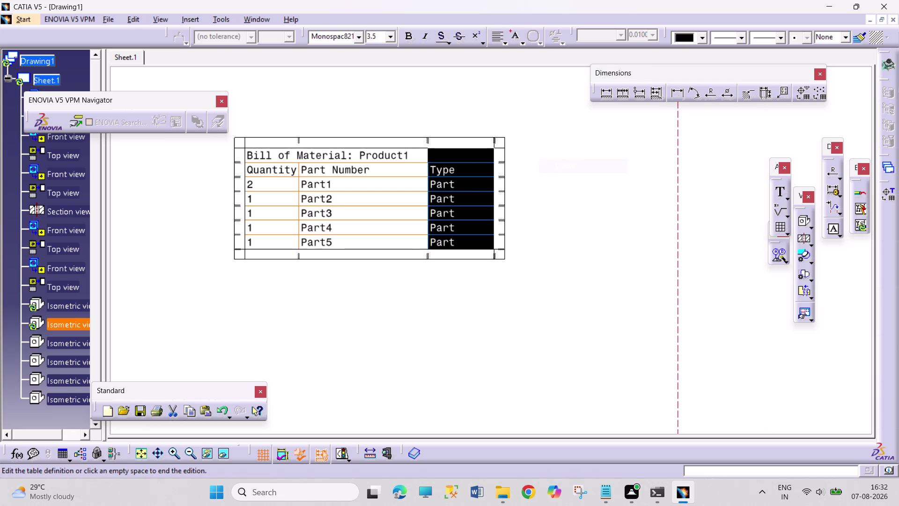
click(437, 307)
middle_drag(334, 304, 337, 304)
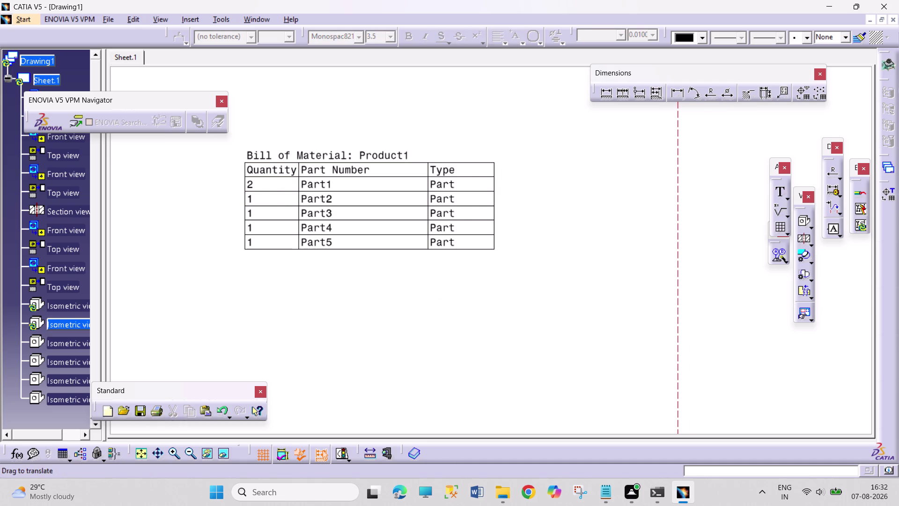
Drag the Bill of Material table to a new spot above the title block.
middle_drag(336, 304, 545, 268)
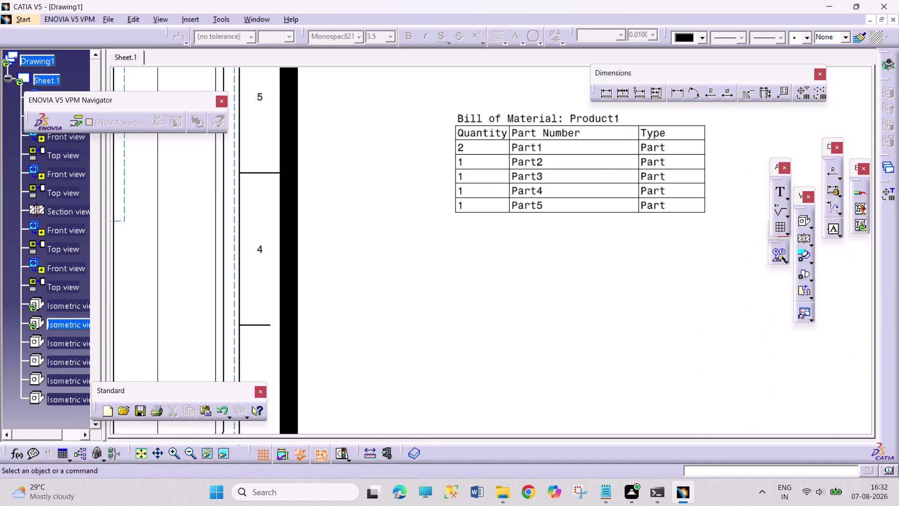
middle_drag(452, 242, 437, 331)
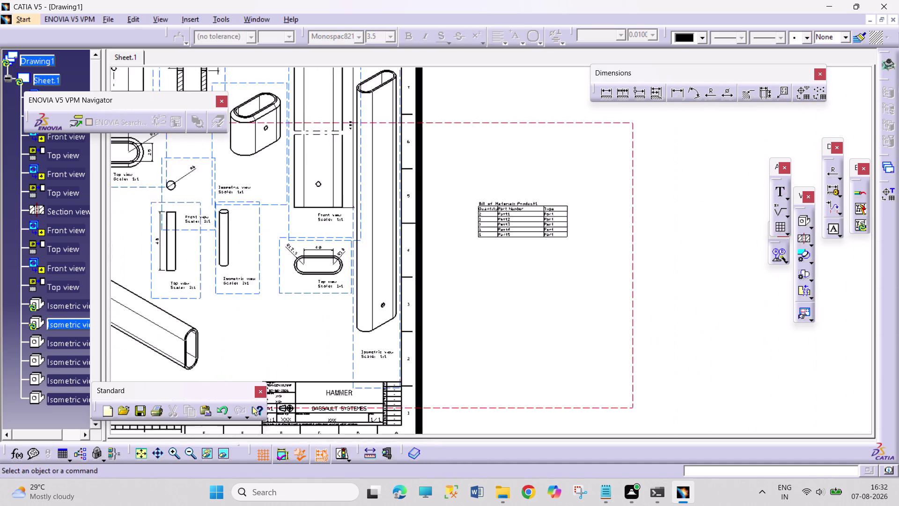
middle_drag(438, 332, 438, 333)
middle_drag(449, 329, 529, 296)
drag(592, 204, 384, 335)
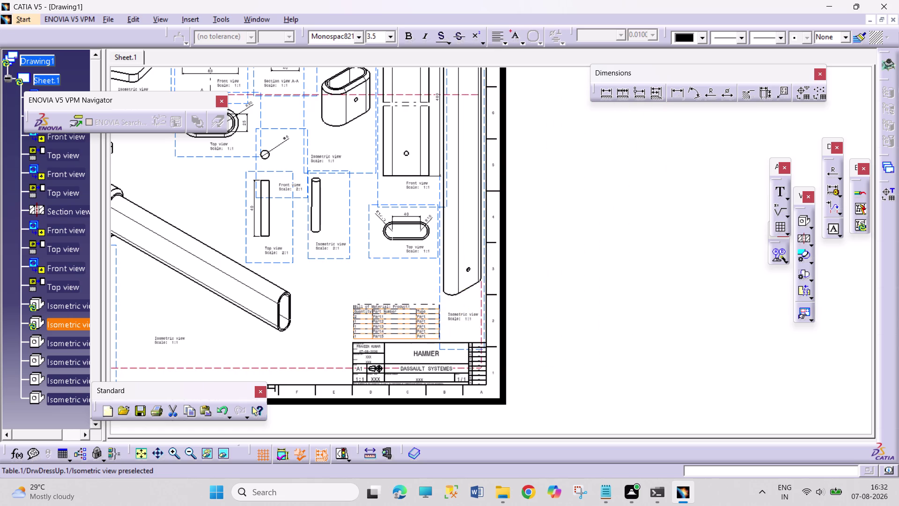
drag(384, 335, 375, 335)
click(556, 299)
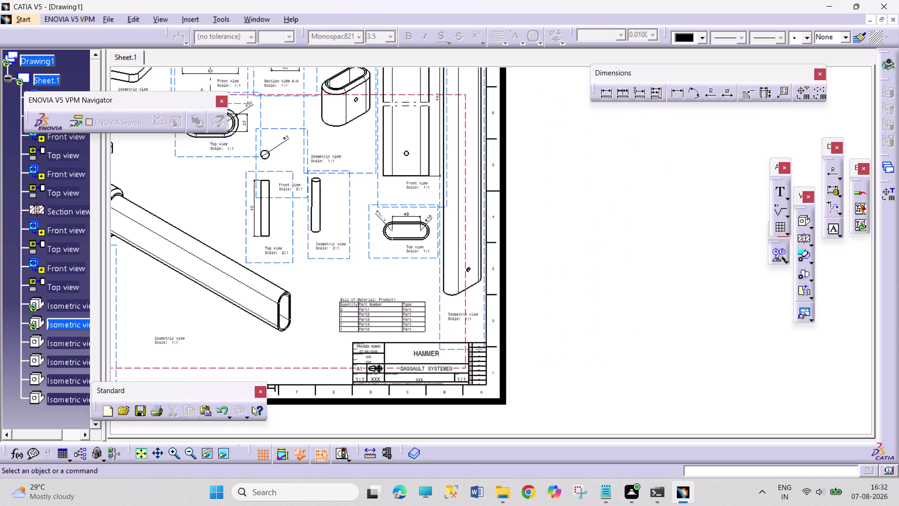
Check the open-windows list, then undo the last four actions.
click(260, 20)
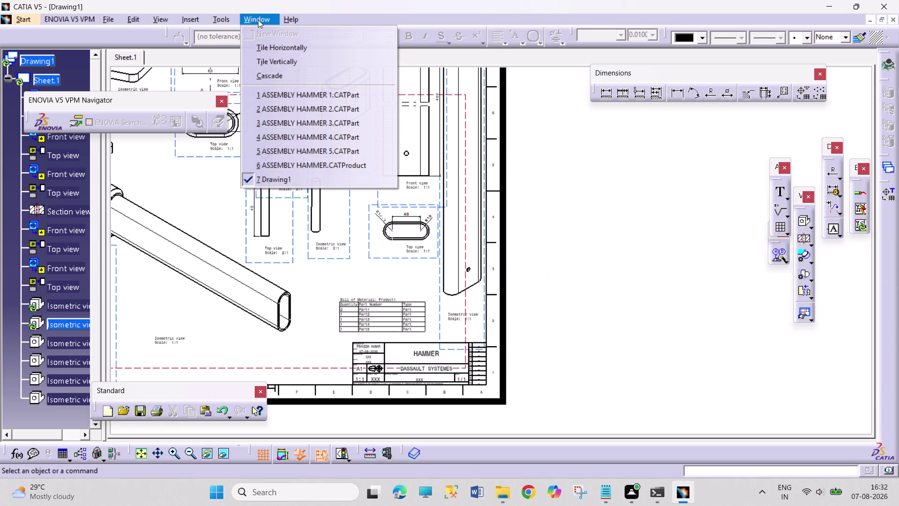
click(569, 341)
key(ctrl+z)
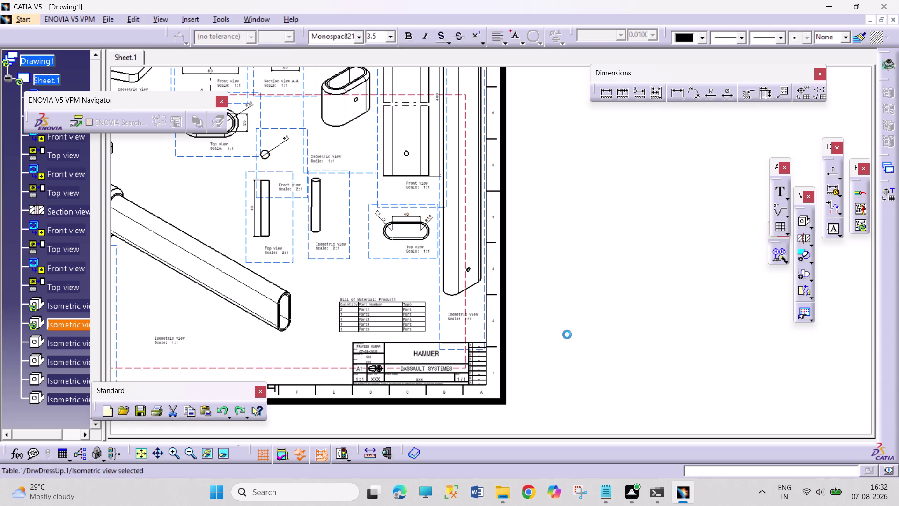
key(ctrl+z)
key(ctrl+z)
key(ctrl+z)
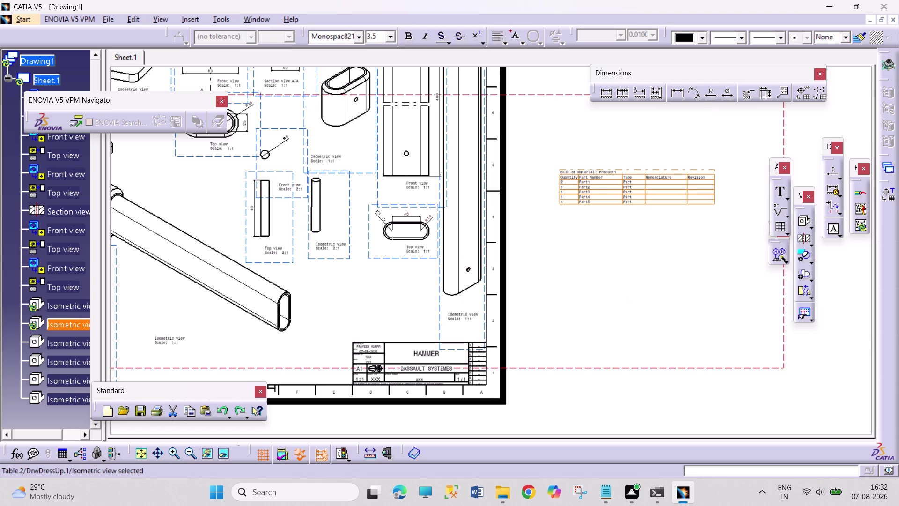
Redo the table move and start editing the Bill of Material table beside the sheet.
key(ctrl+y)
middle_drag(668, 218, 670, 144)
scroll(down, 3)
middle_drag(682, 246, 518, 304)
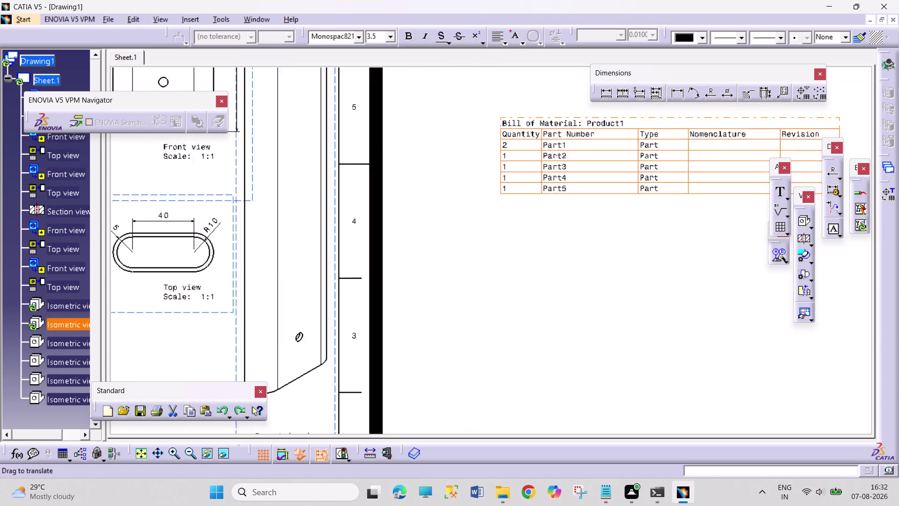
middle_drag(517, 304, 413, 381)
double_click(595, 214)
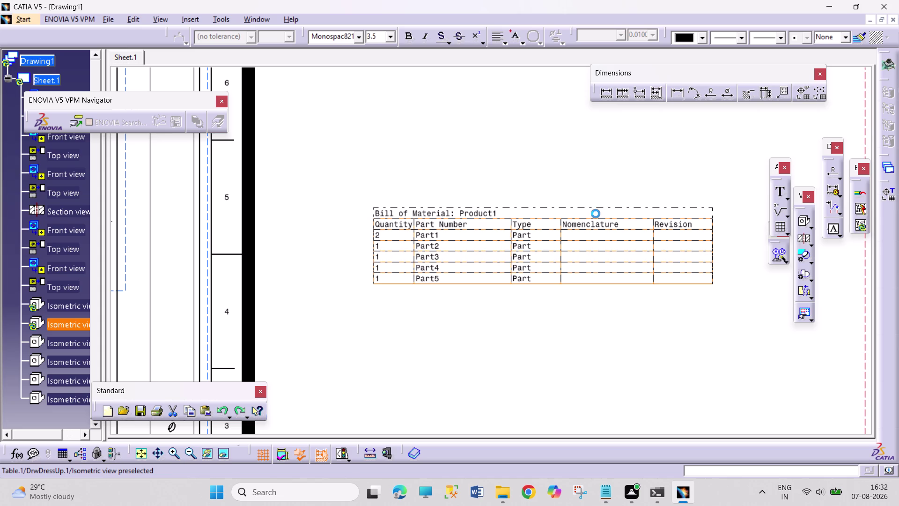
Delete the empty Nomenclature column from the Bill of Material.
right_click(599, 204)
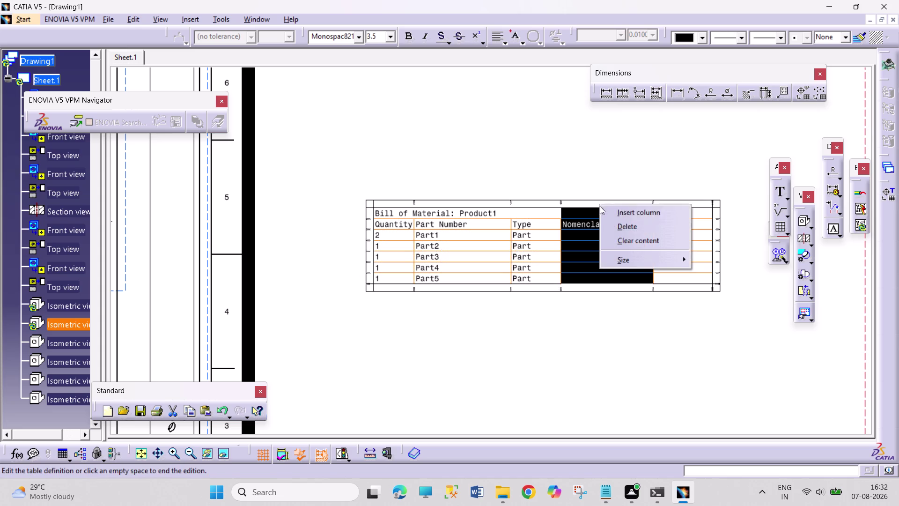
click(583, 326)
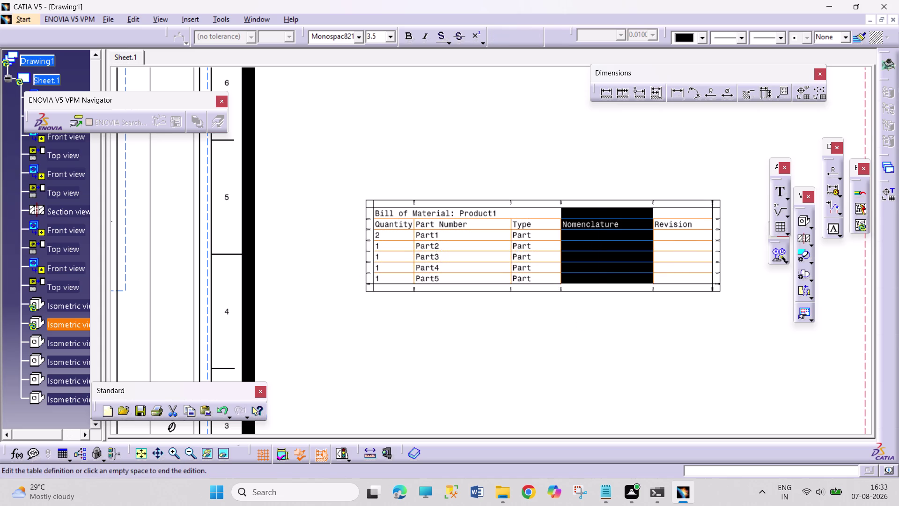
right_click(607, 216)
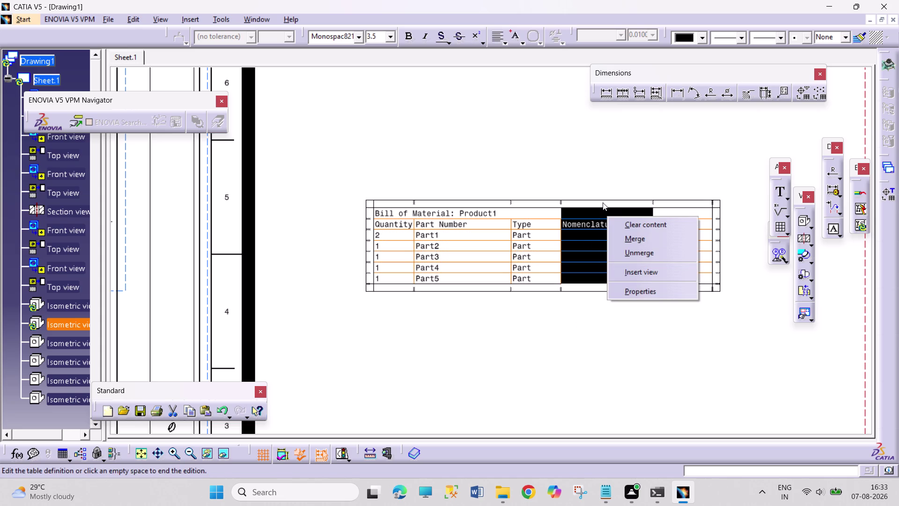
right_click(602, 201)
click(614, 217)
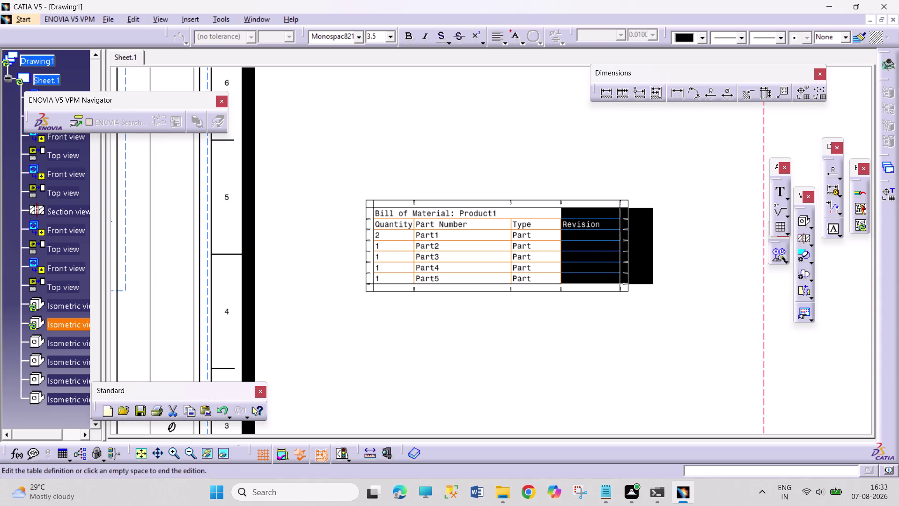
Delete the empty Revision column, leaving Quantity, Part Number and Type.
right_click(591, 206)
click(607, 230)
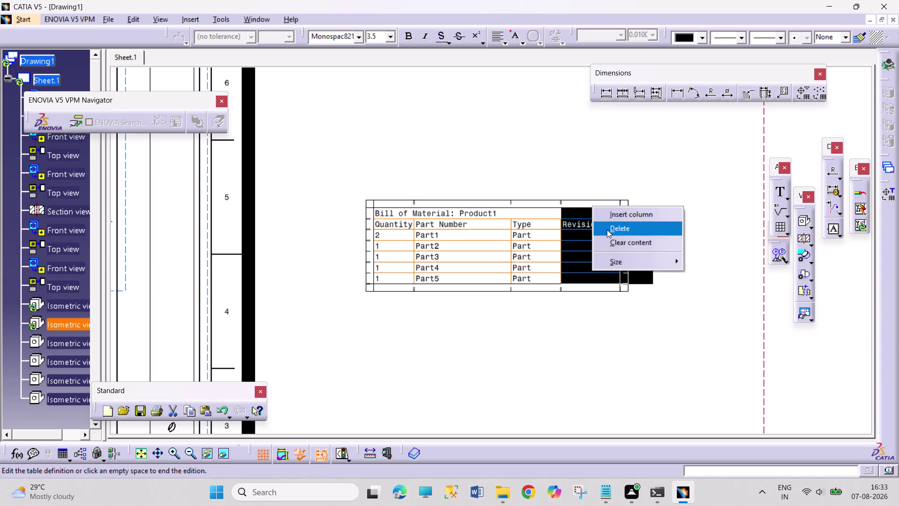
click(610, 219)
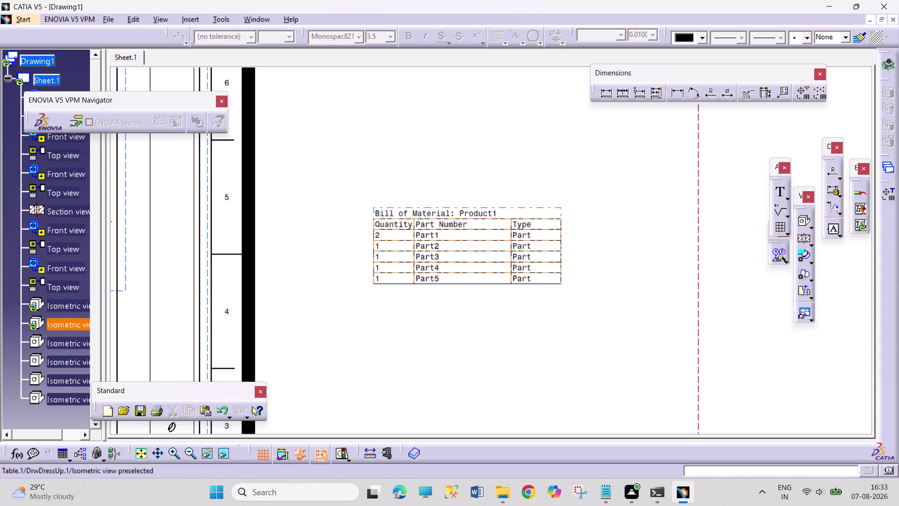
middle_drag(577, 229, 549, 320)
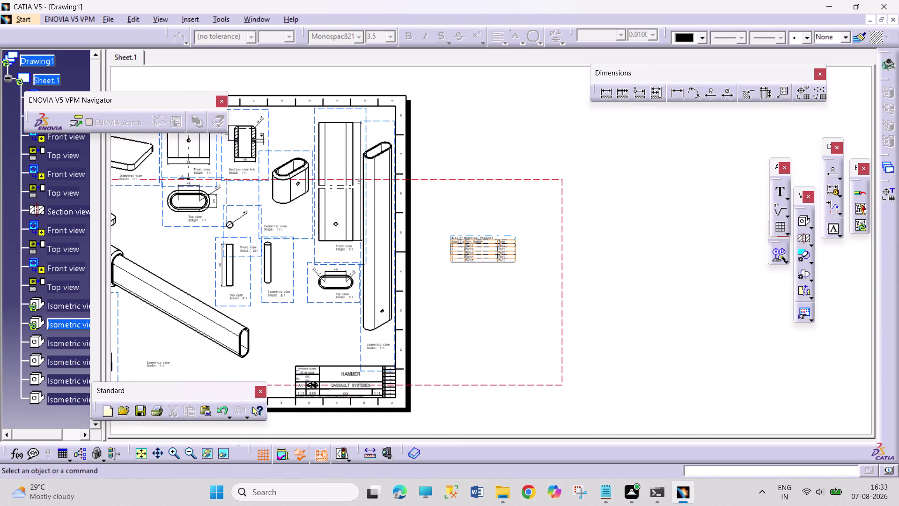
Place the trimmed Bill of Material table on the sheet just above the title block.
drag(480, 260, 306, 350)
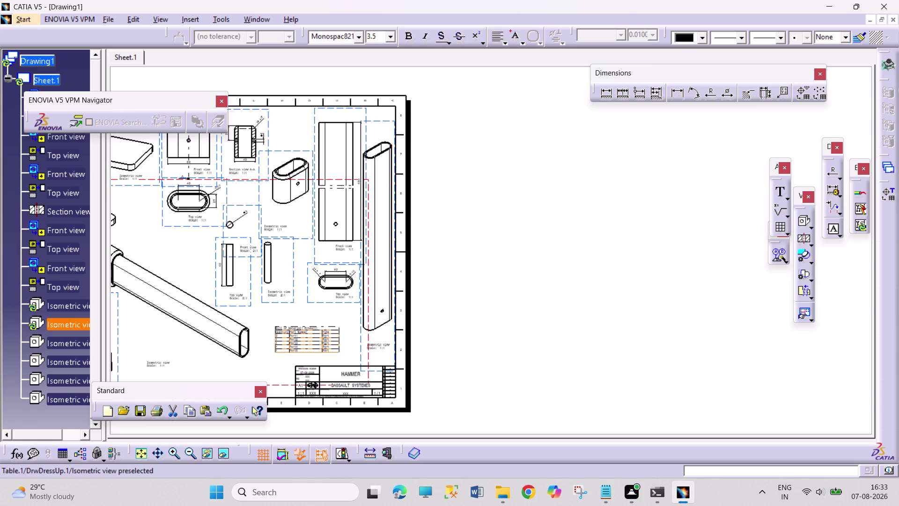
drag(306, 351, 305, 348)
click(504, 332)
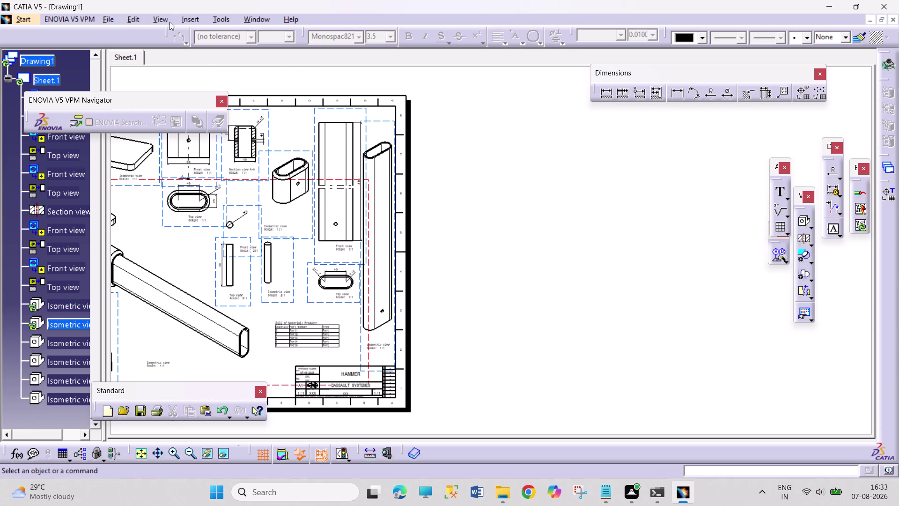
Attempt Insert > Generation > Balloons and dismiss the resulting error.
click(182, 20)
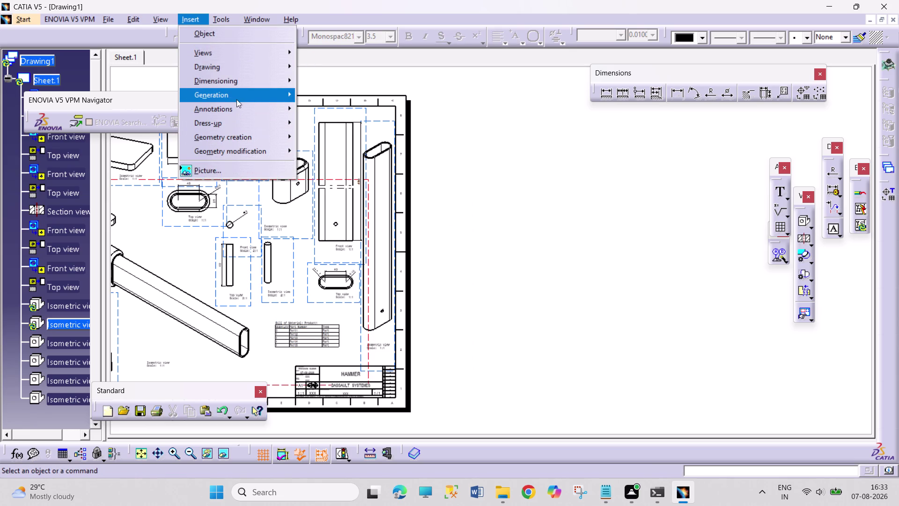
click(238, 94)
click(356, 118)
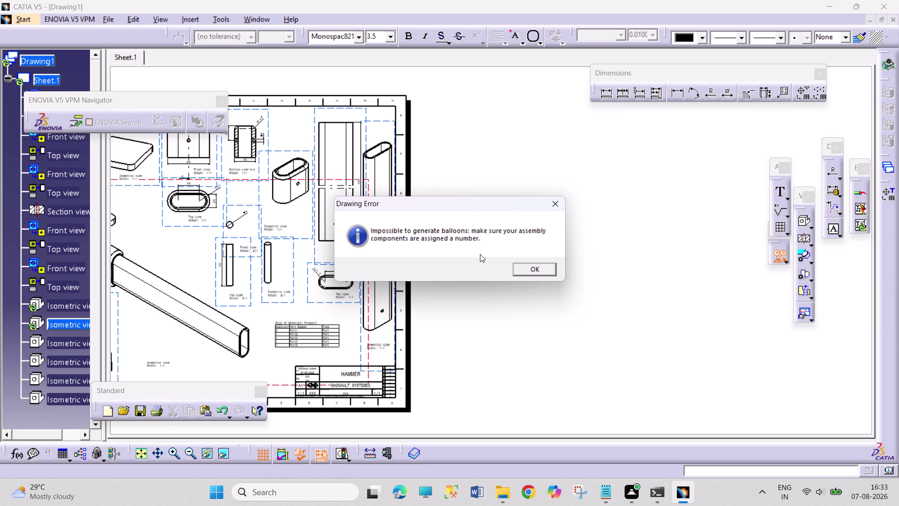
click(530, 265)
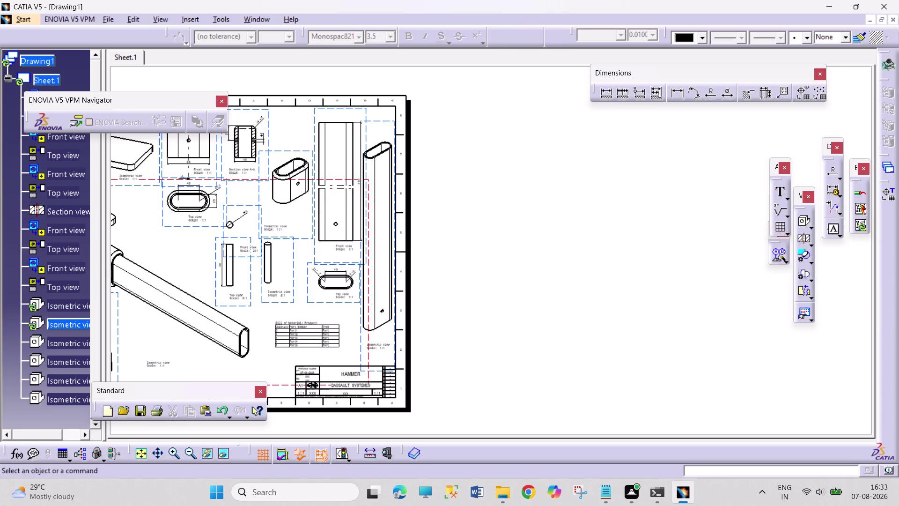
middle_drag(531, 205, 517, 246)
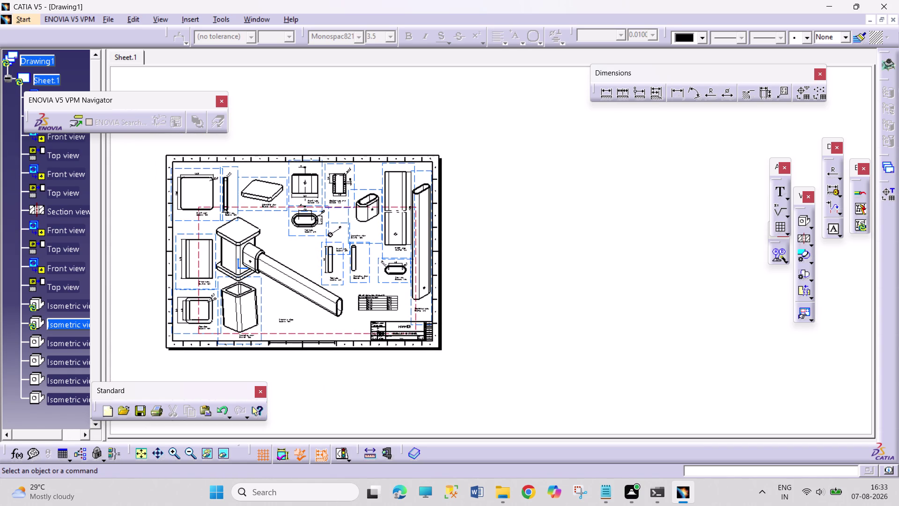
key(Escape)
key(Escape)
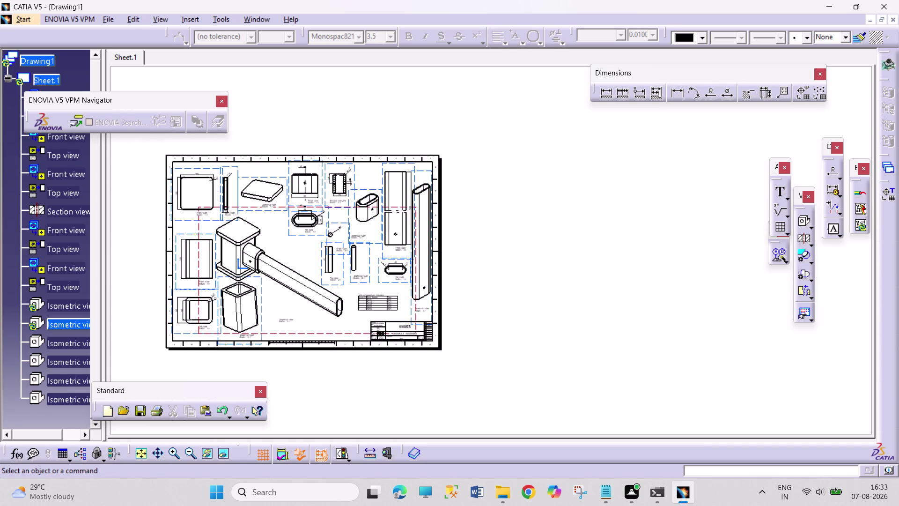
middle_drag(392, 346, 423, 275)
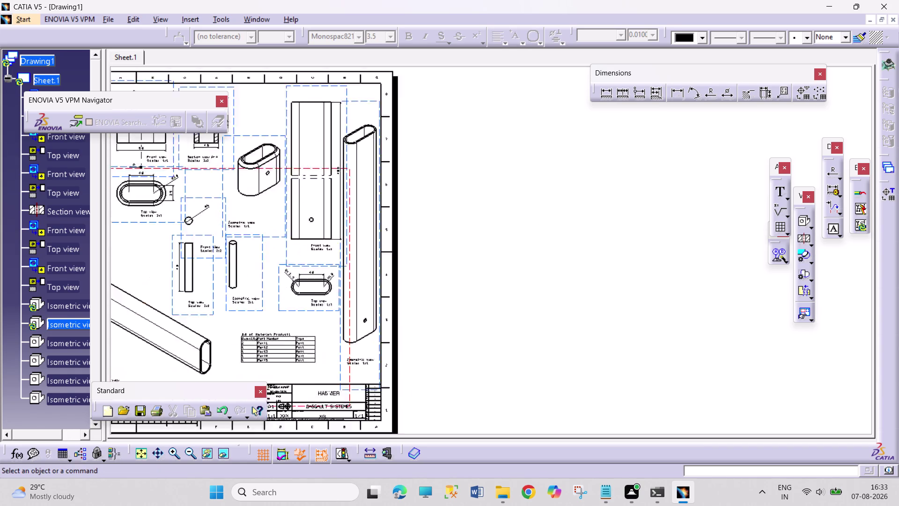
middle_drag(423, 275, 437, 252)
middle_drag(322, 336, 607, 134)
middle_drag(472, 249, 517, 187)
double_click(354, 208)
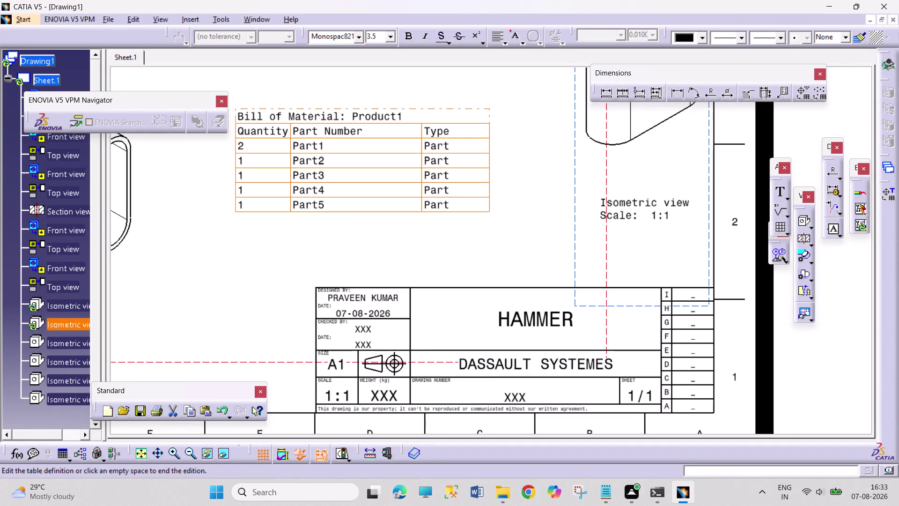
drag(493, 207, 518, 236)
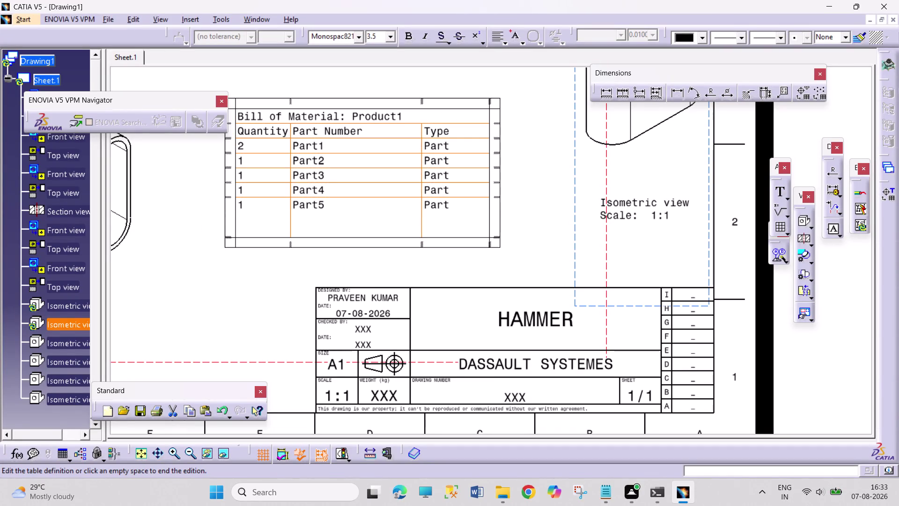
key(ctrl+z)
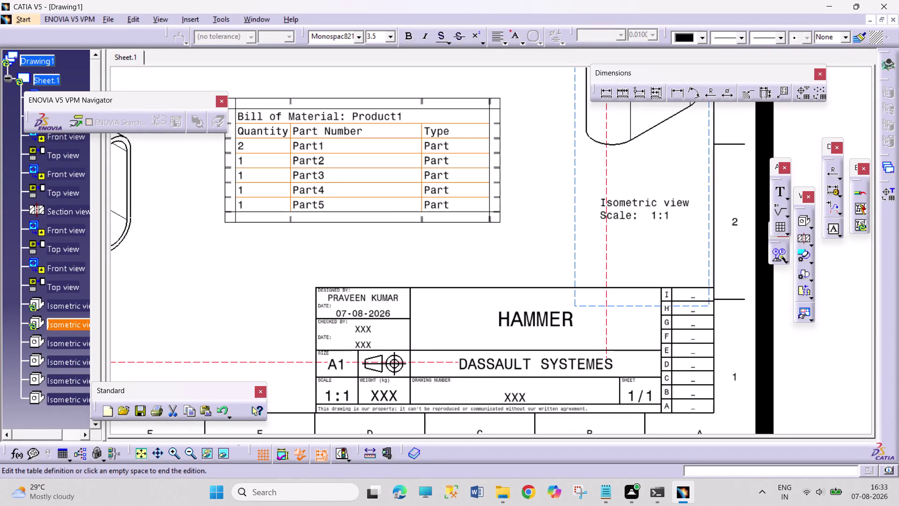
drag(494, 214, 501, 218)
key(ctrl+z)
drag(492, 106, 520, 107)
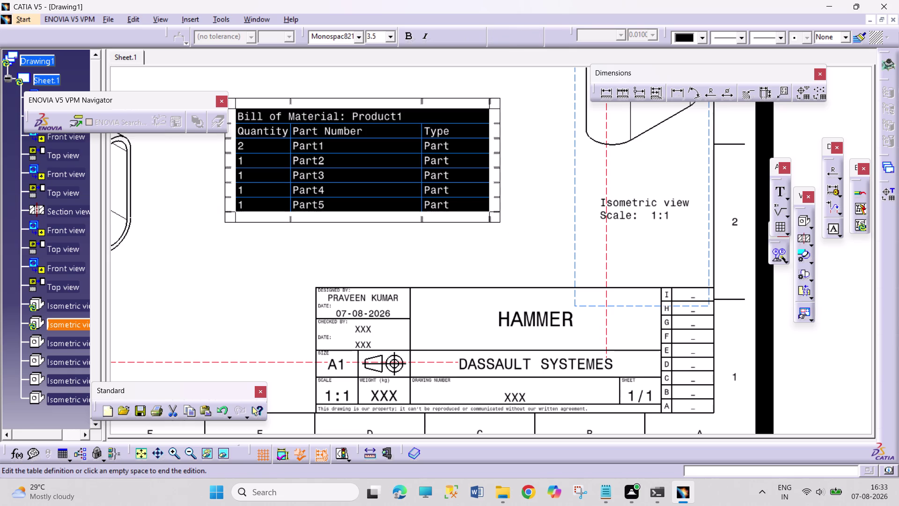
drag(521, 107, 529, 113)
key(Escape)
key(Escape)
key(Escape)
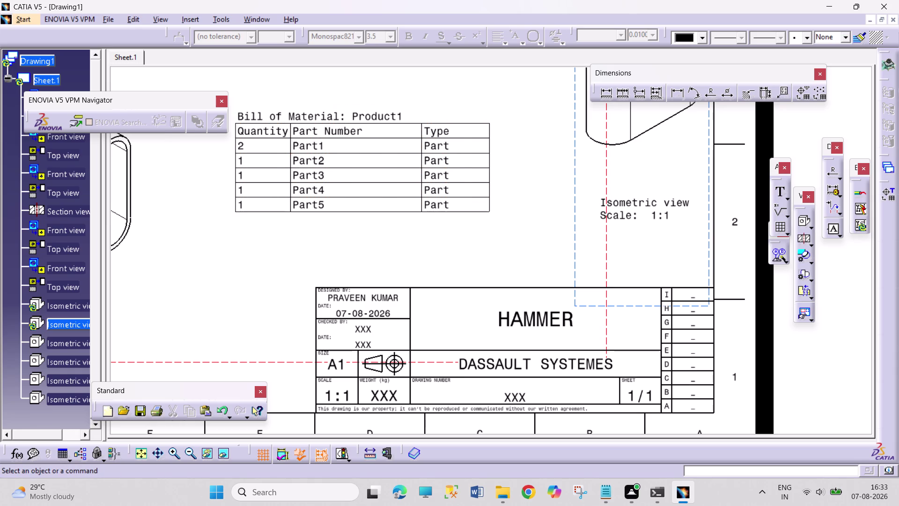
middle_drag(515, 99, 496, 225)
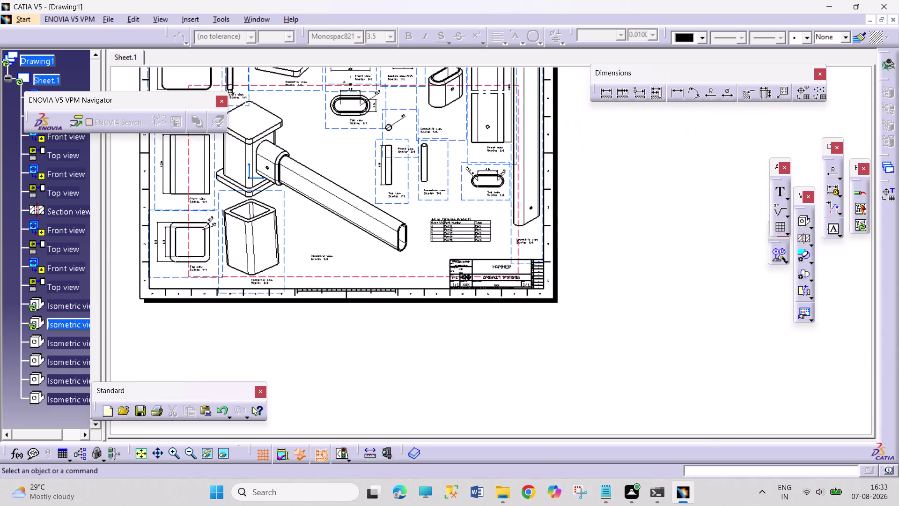
middle_drag(496, 224, 496, 241)
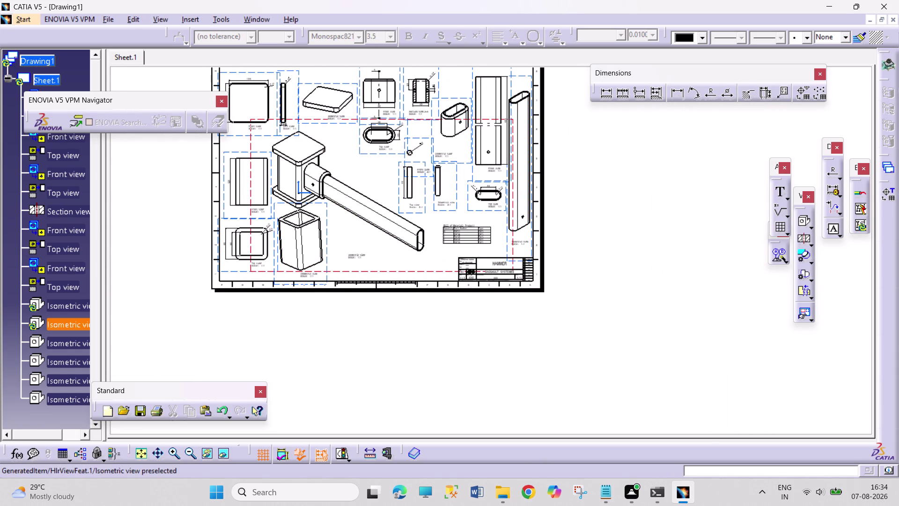
drag(428, 272, 435, 274)
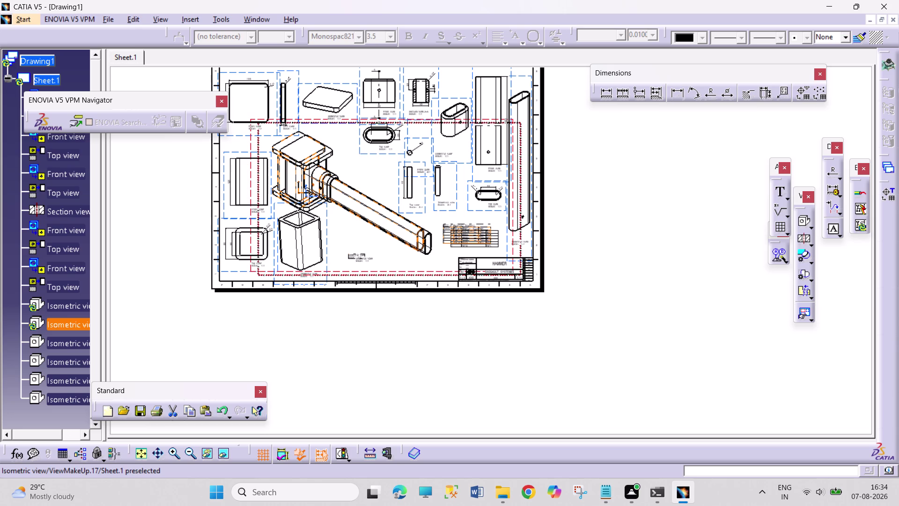
drag(435, 274, 440, 270)
click(628, 261)
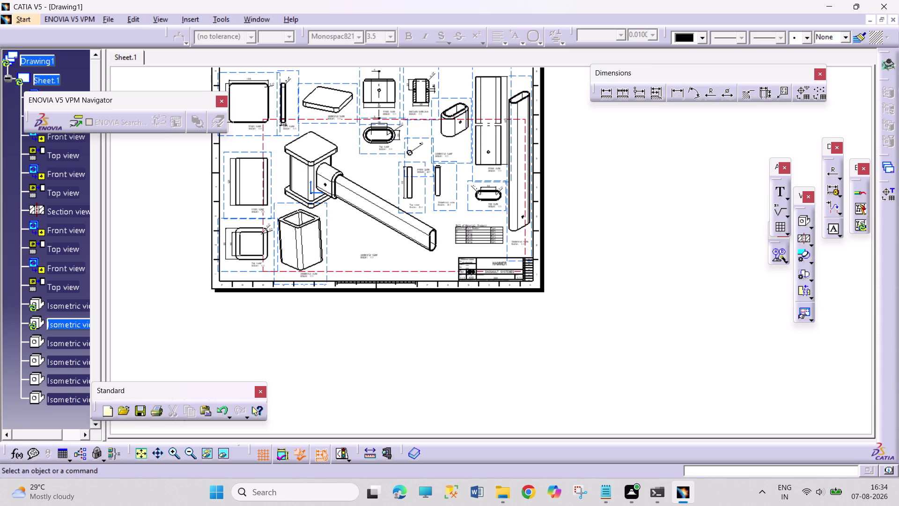
key(ctrl+s)
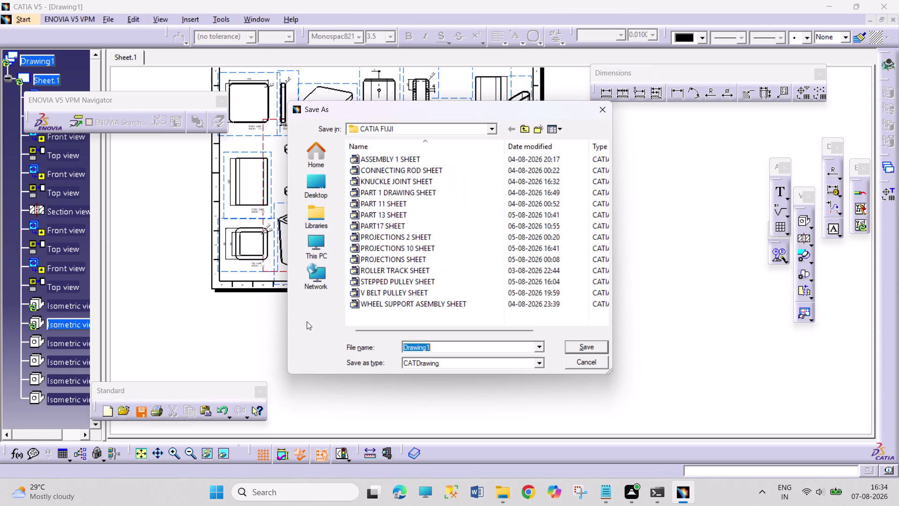
Enter 'HAMMER SHEET' as the file name and save the hammer drawing.
text(HAMMER)
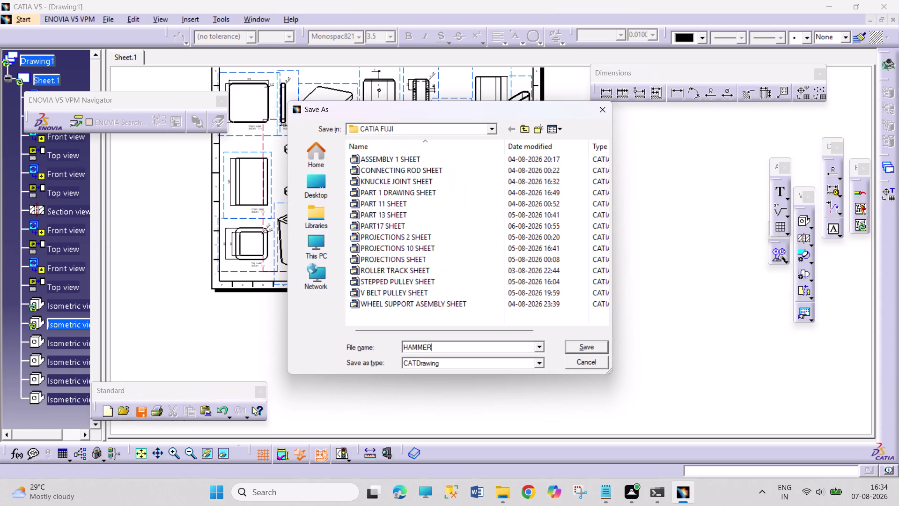
key(space)
text(SHEET)
key(Return)
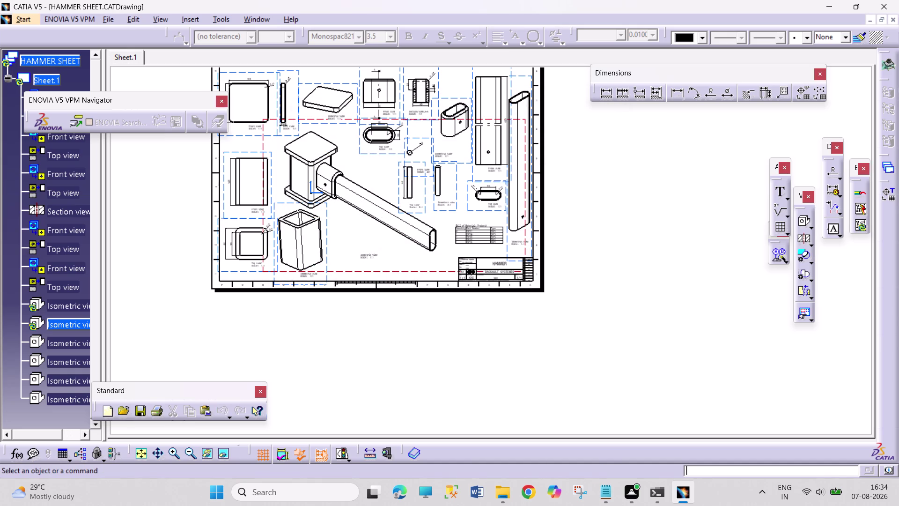
key(ctrl+p)
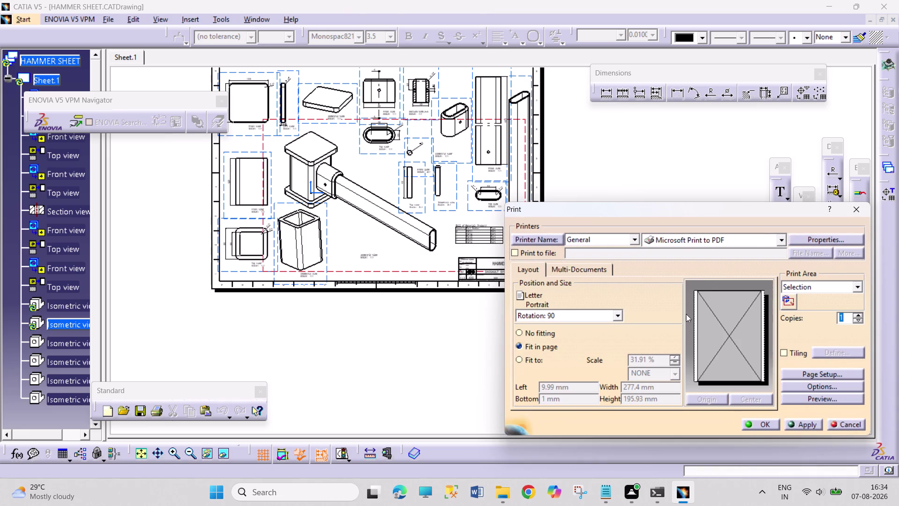
Open Page Setup for Microsoft Print to PDF and browse the Form Name list.
click(819, 376)
click(775, 368)
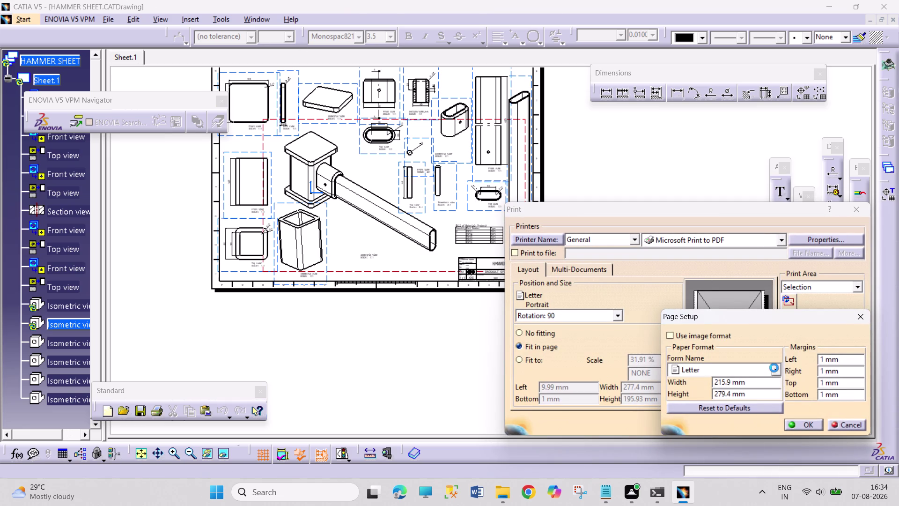
scroll(up, 3)
scroll(up, 3)
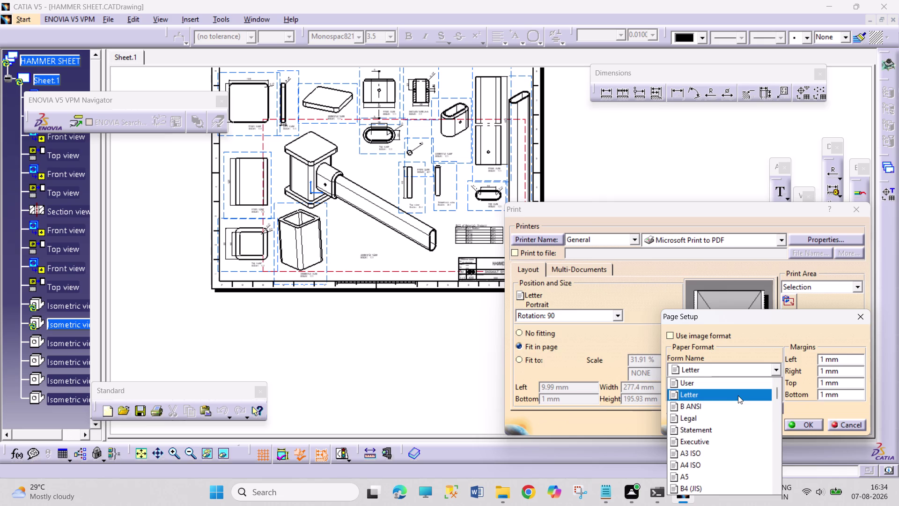
scroll(up, 3)
click(777, 390)
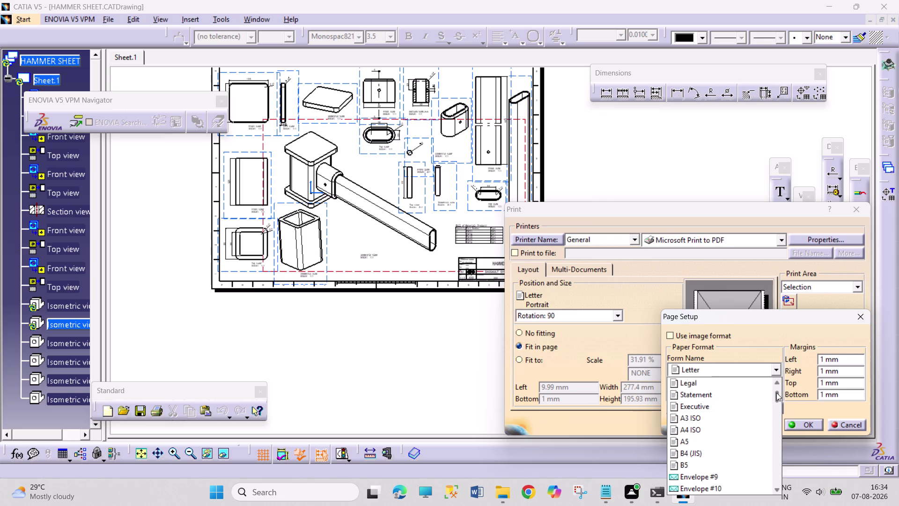
drag(776, 393, 778, 400)
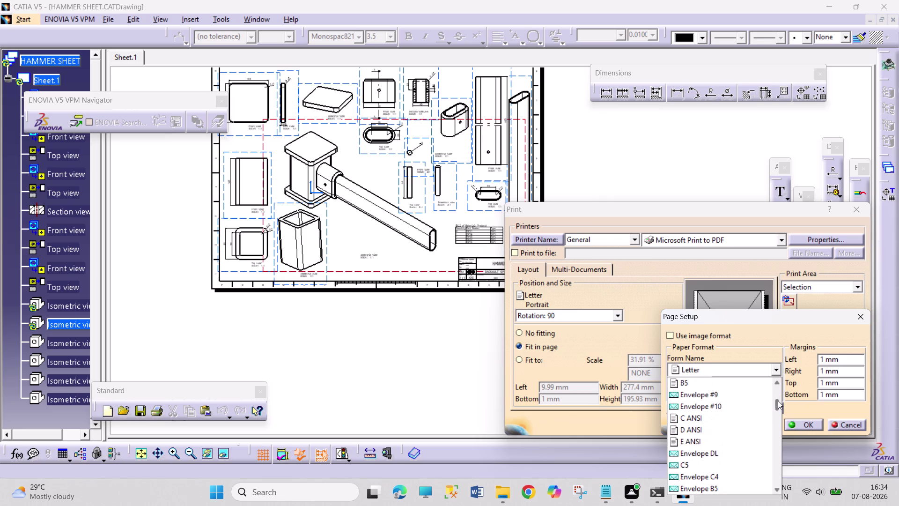
drag(777, 400, 779, 408)
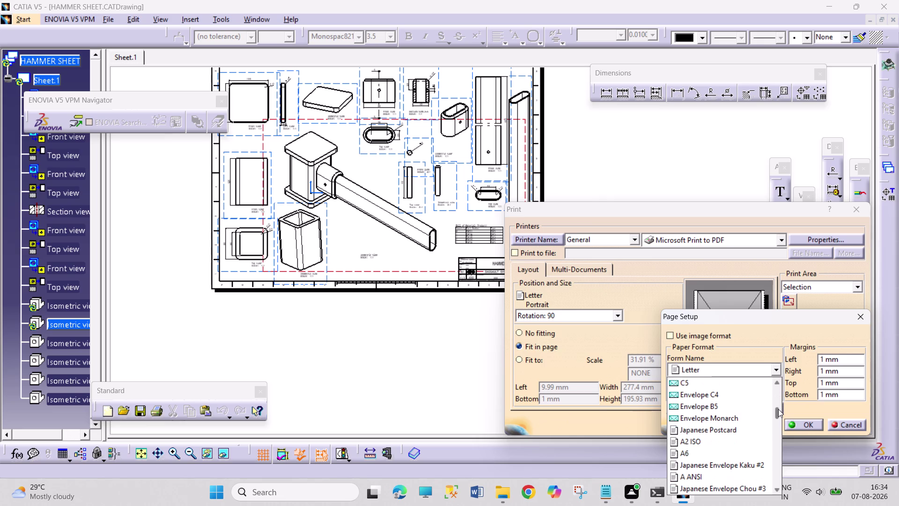
Select A1 ISO as the paper format, confirm it, and apply it to the print.
drag(779, 409, 781, 414)
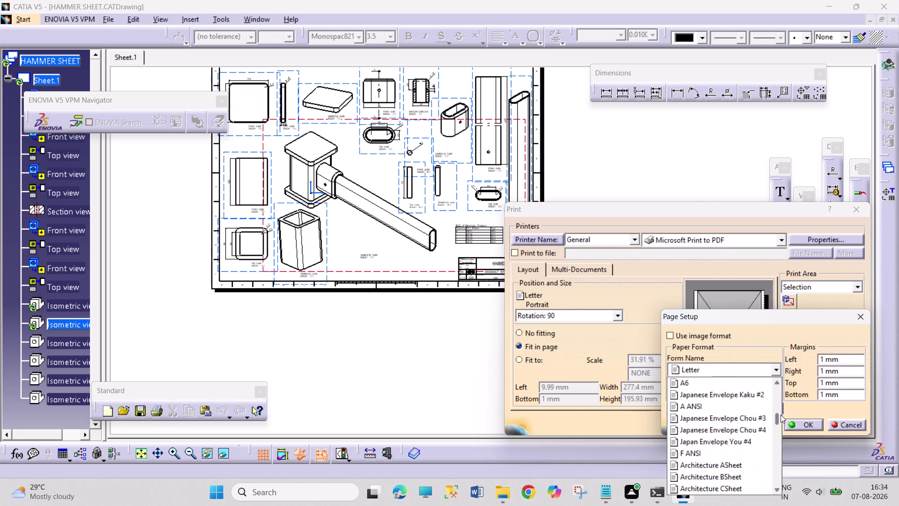
drag(780, 414, 785, 429)
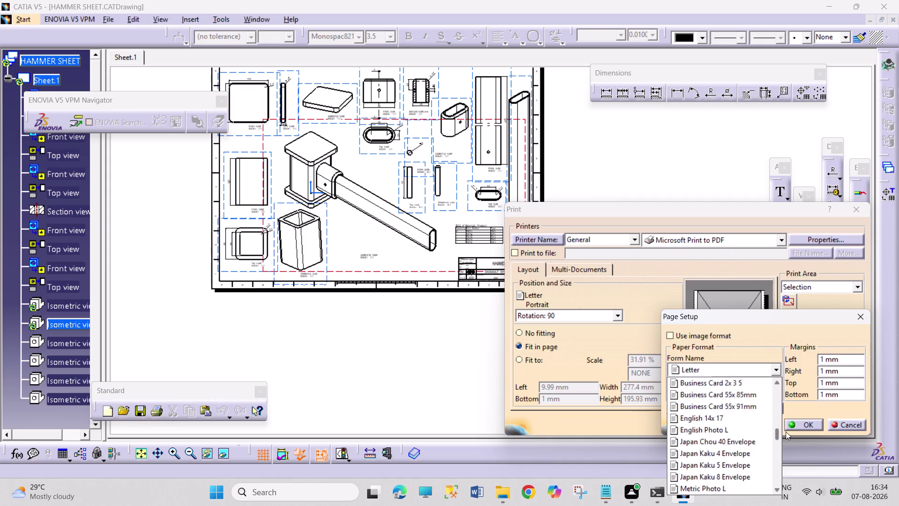
drag(785, 428, 789, 442)
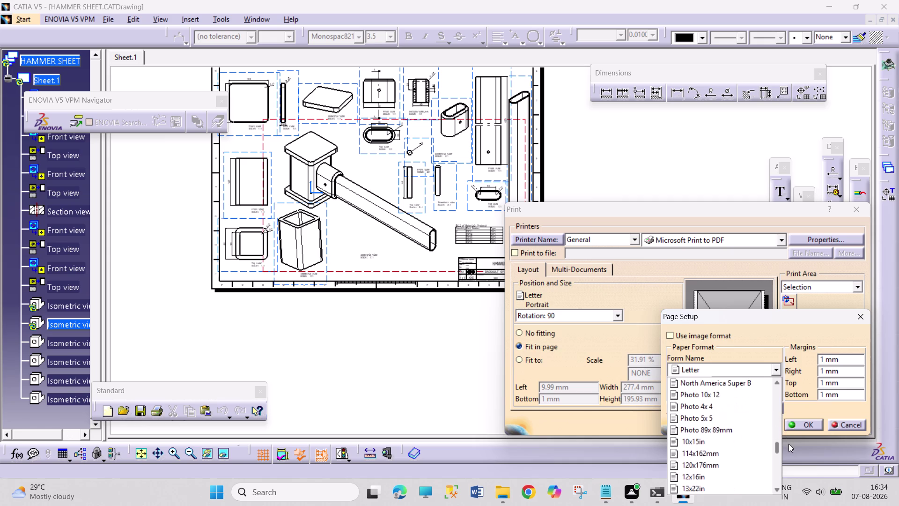
drag(789, 442, 790, 463)
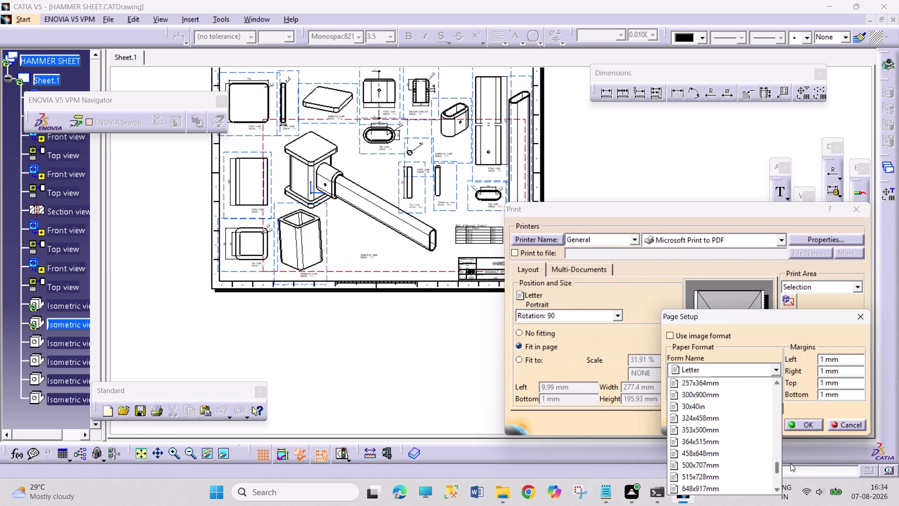
drag(791, 463, 792, 471)
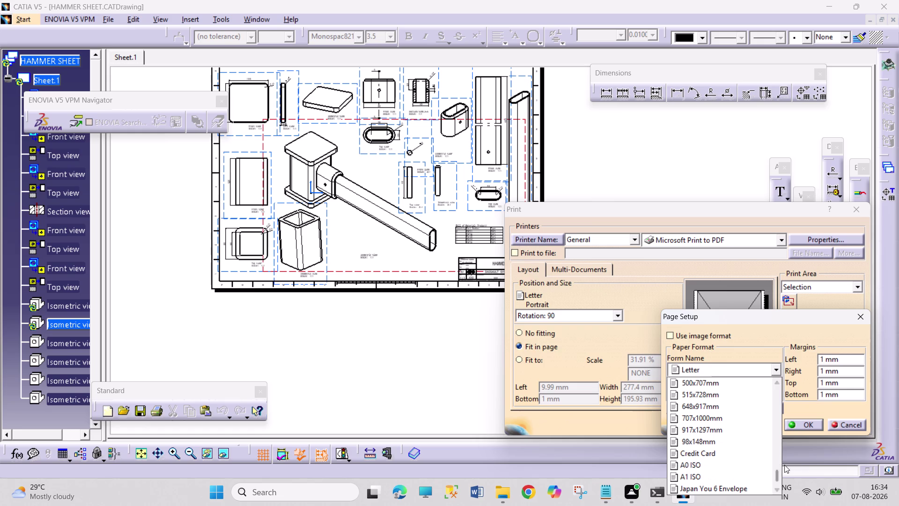
click(745, 473)
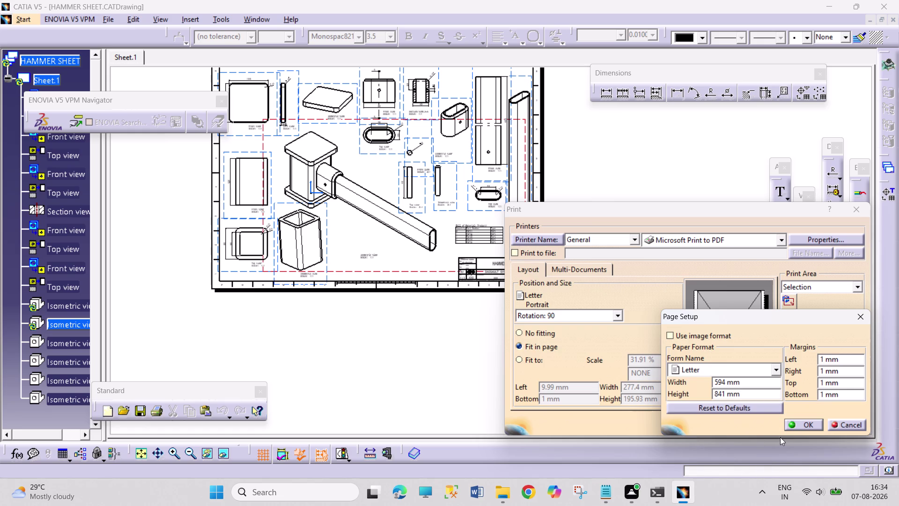
click(793, 425)
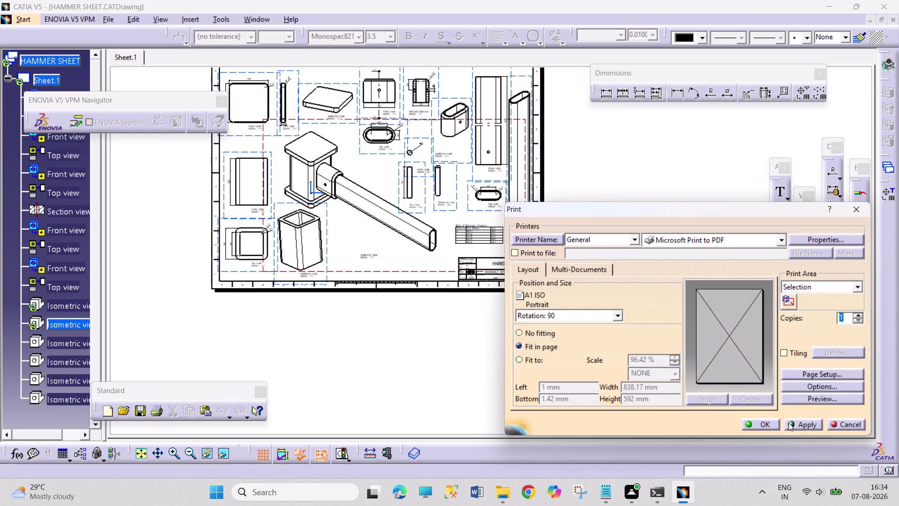
click(835, 398)
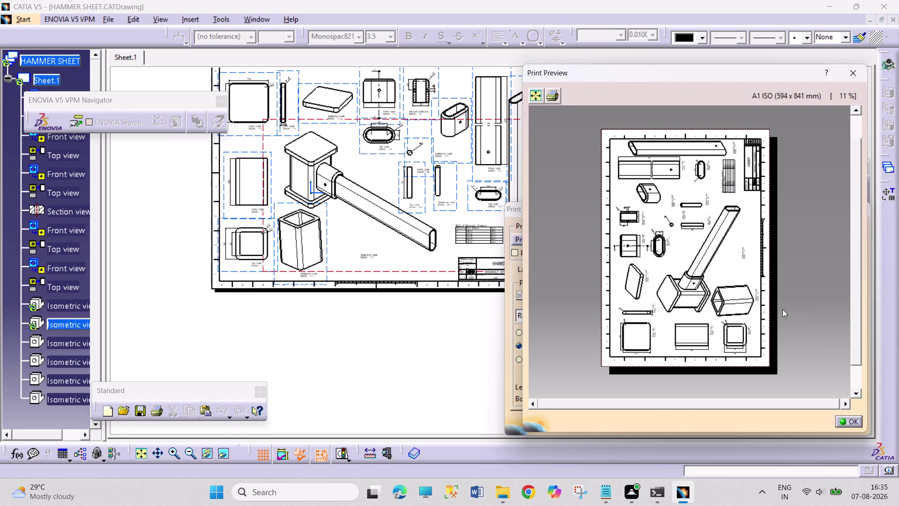
Inspect the top views and title block in the A1 print preview.
middle_drag(708, 308, 716, 232)
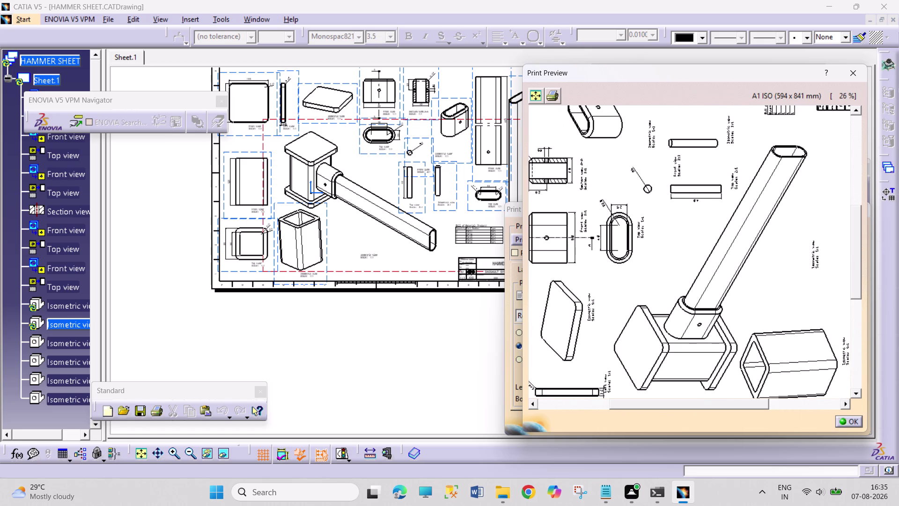
middle_drag(724, 238, 749, 354)
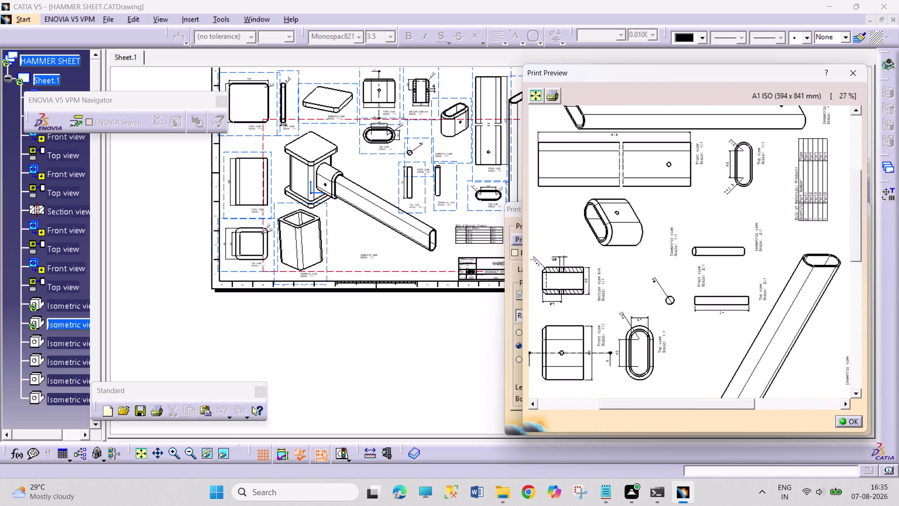
middle_drag(748, 240, 748, 302)
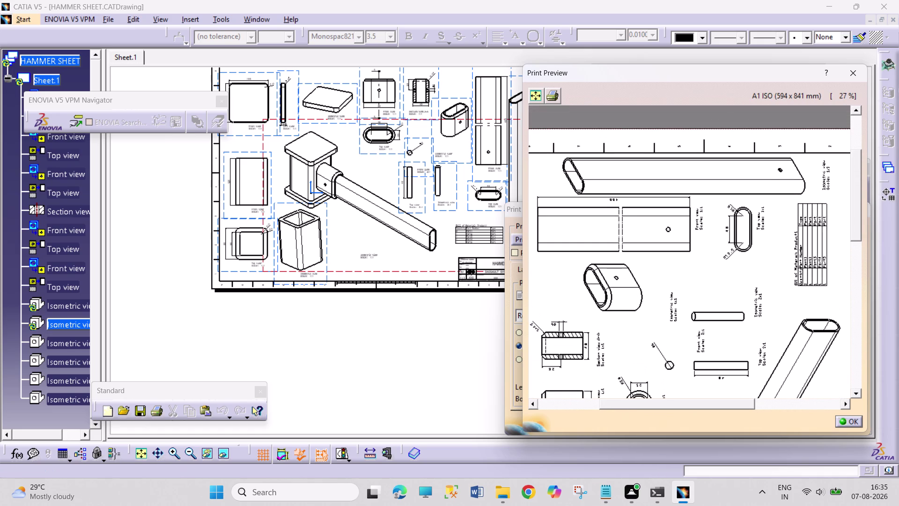
middle_drag(687, 295, 706, 291)
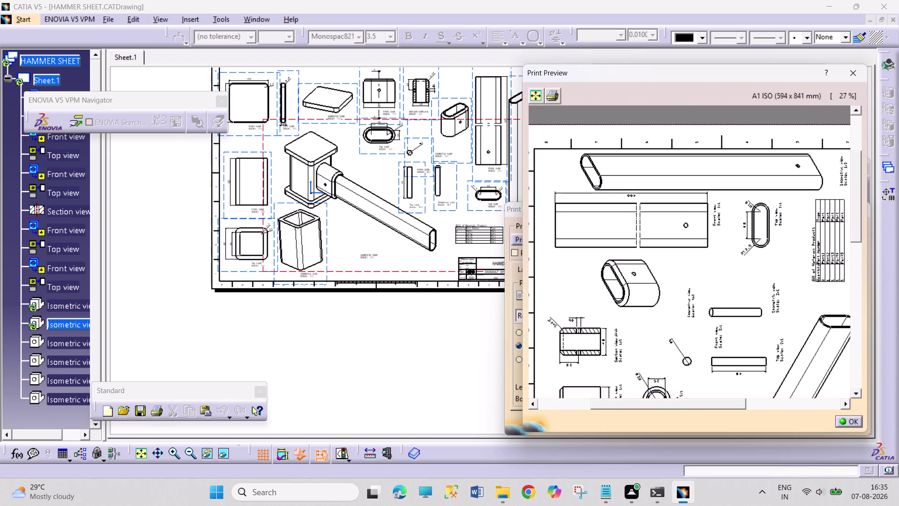
middle_drag(705, 292, 684, 283)
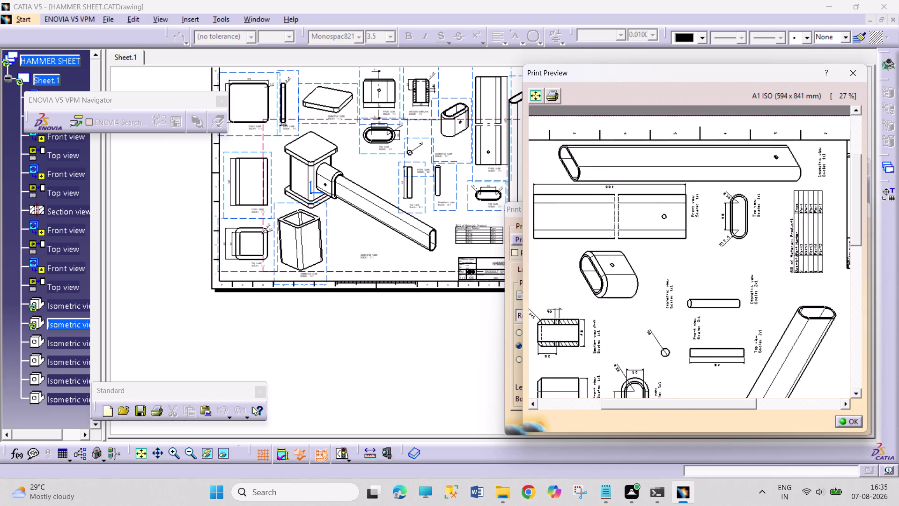
middle_drag(684, 283, 603, 267)
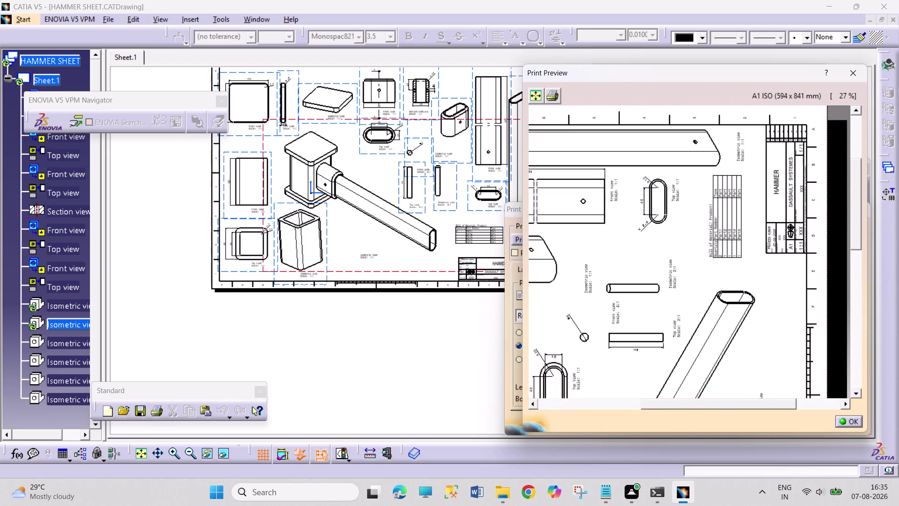
middle_drag(630, 289, 686, 260)
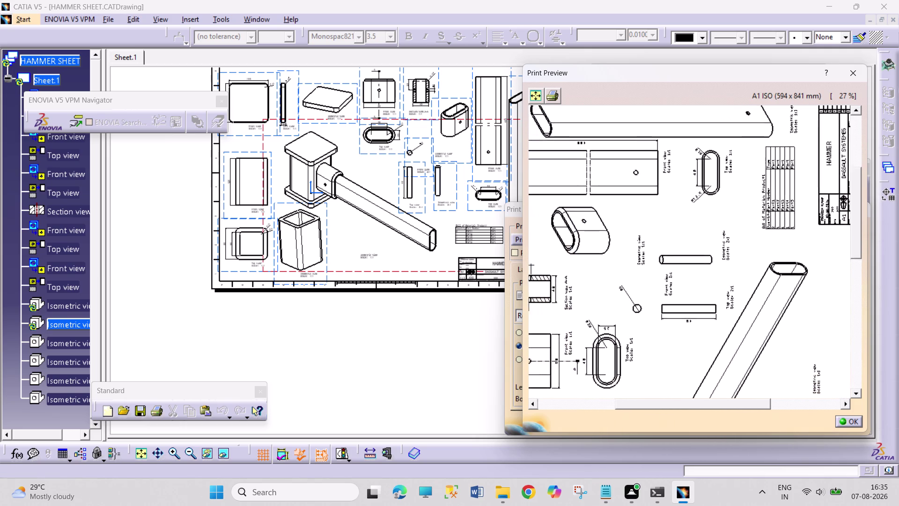
middle_drag(685, 260, 717, 247)
middle_drag(726, 288, 731, 261)
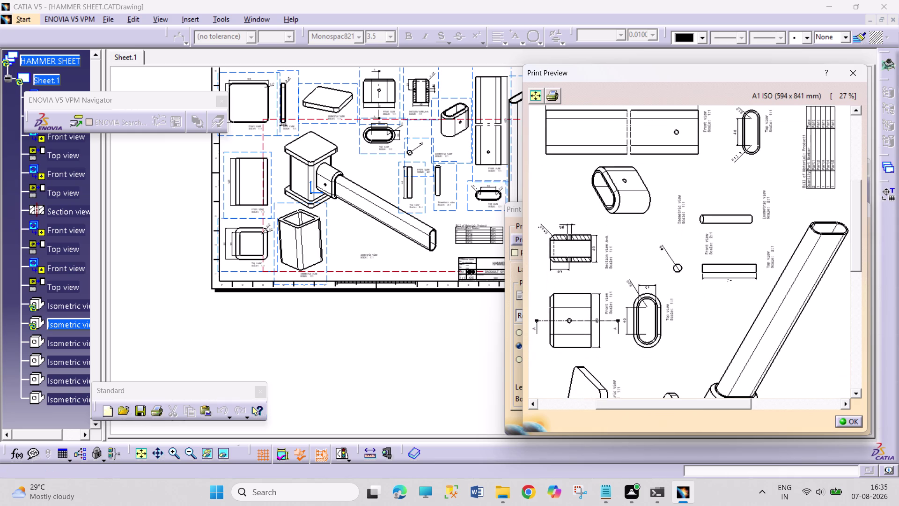
middle_drag(732, 309, 725, 298)
middle_drag(683, 316, 707, 325)
Inspect the hammer head views and the bottom of the A1 preview.
middle_drag(718, 345, 686, 331)
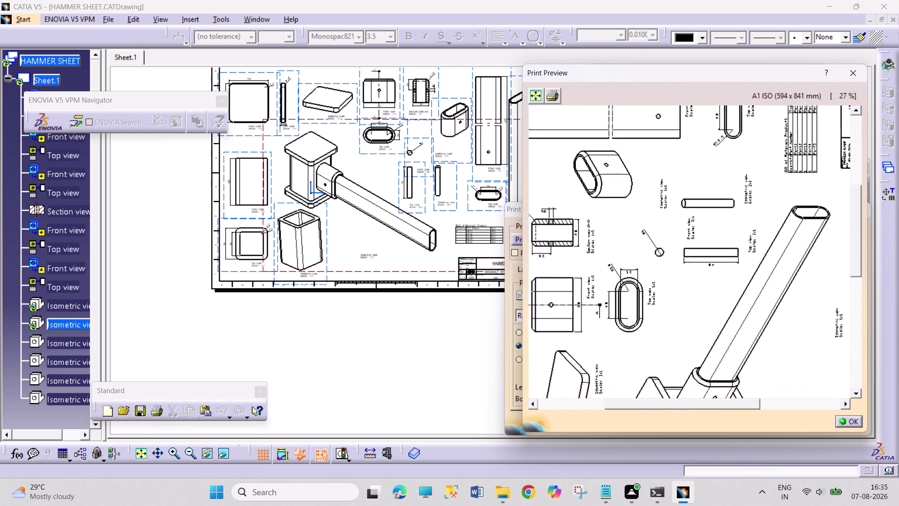
middle_drag(686, 331, 686, 328)
middle_drag(693, 333, 707, 273)
middle_drag(708, 254, 708, 247)
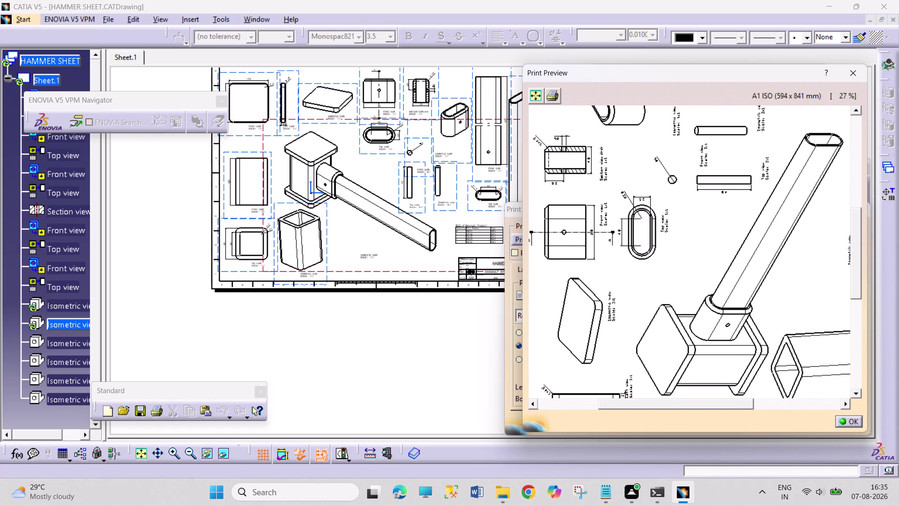
middle_drag(701, 305, 722, 212)
middle_drag(716, 275, 666, 229)
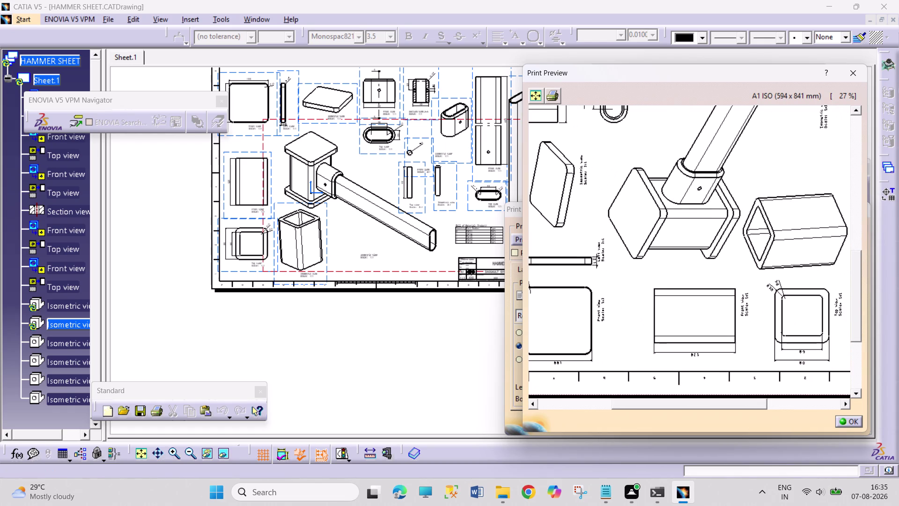
middle_drag(736, 312, 711, 324)
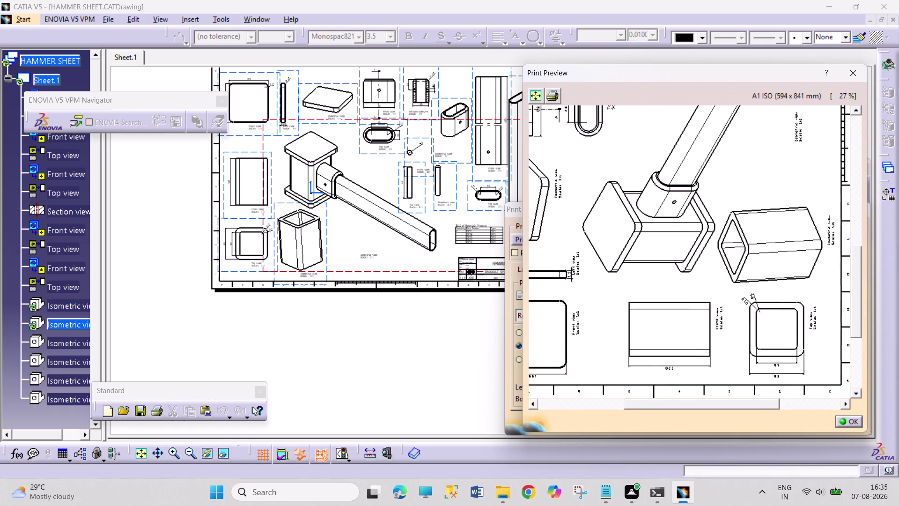
middle_drag(711, 324, 712, 326)
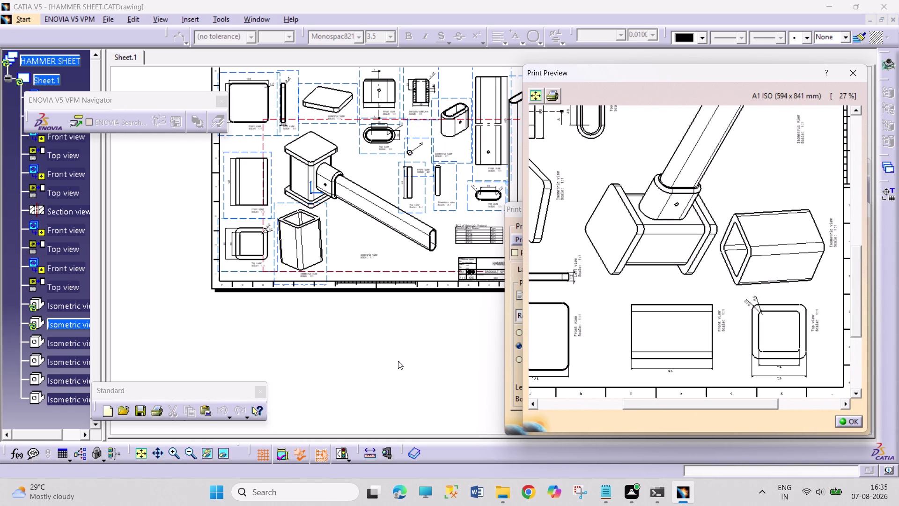
Close the print preview and cancel the Print dialog without printing.
click(848, 420)
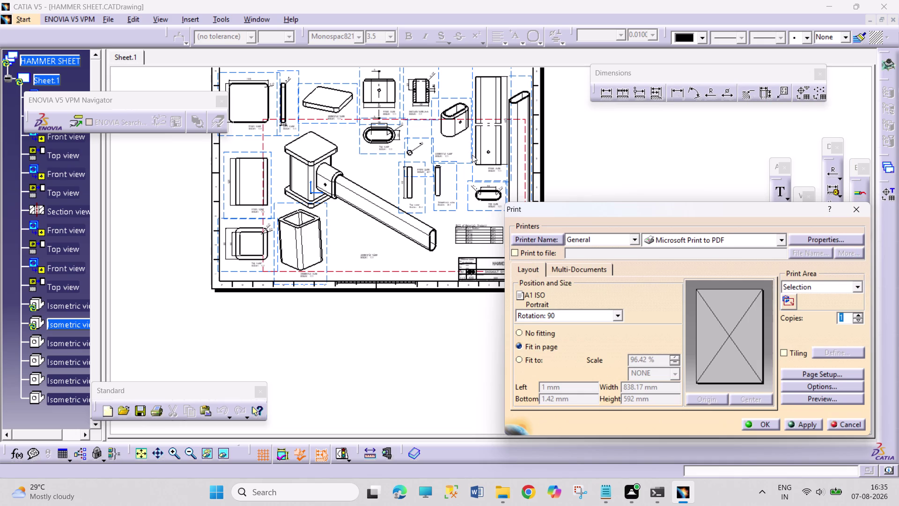
click(845, 421)
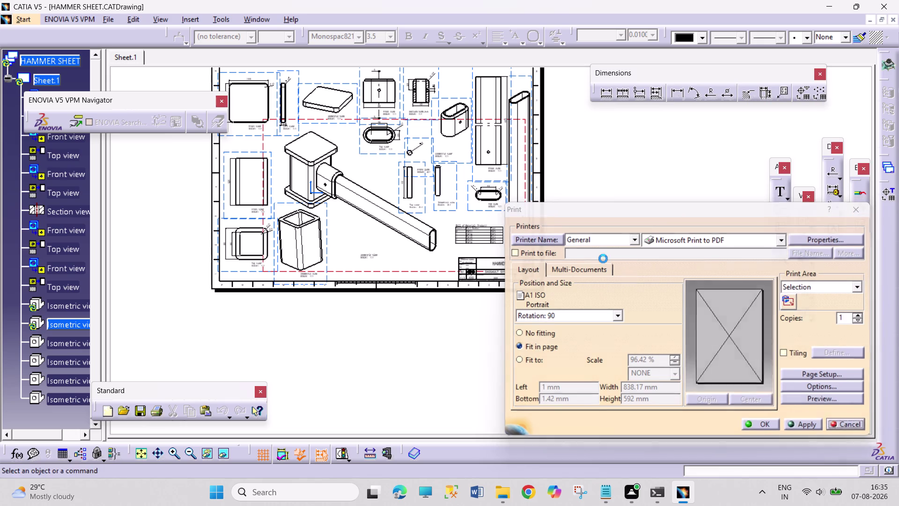
middle_drag(503, 135, 509, 117)
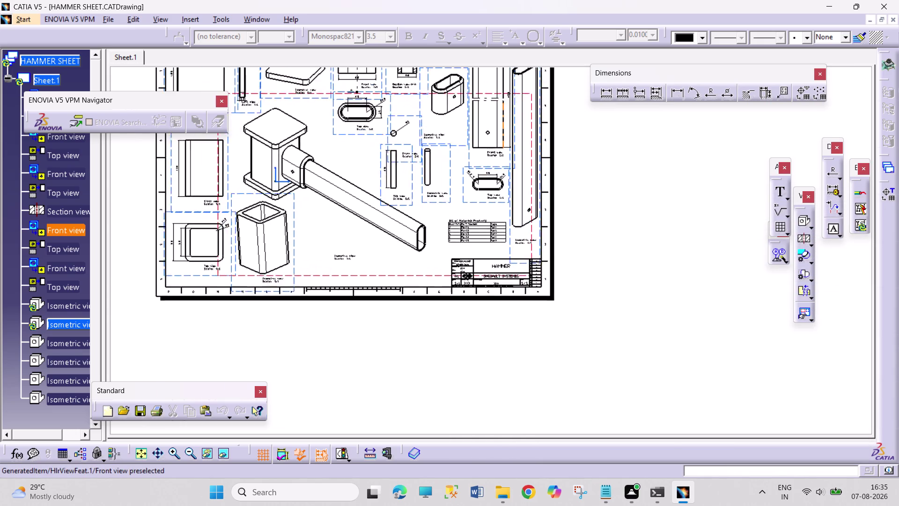
Move the oval tube's isometric view up beside the section view.
middle_drag(509, 116, 520, 93)
middle_drag(464, 157, 526, 440)
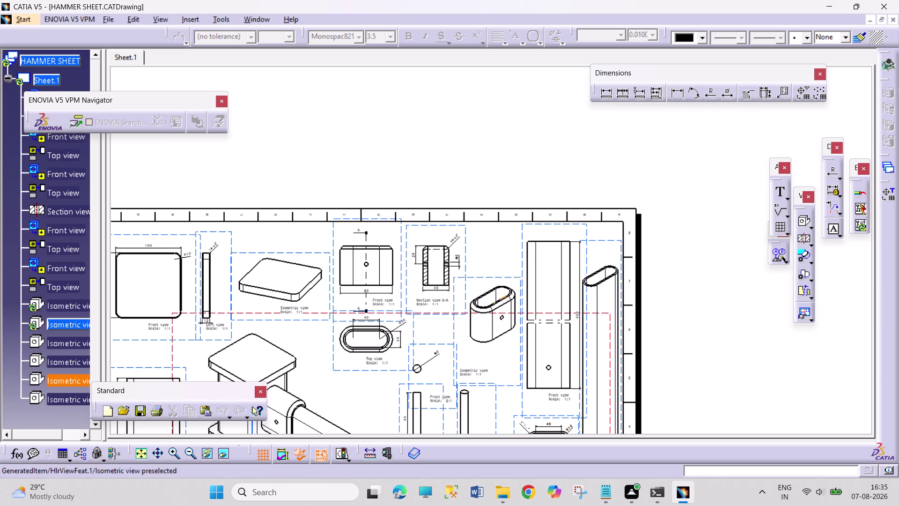
drag(489, 278, 488, 253)
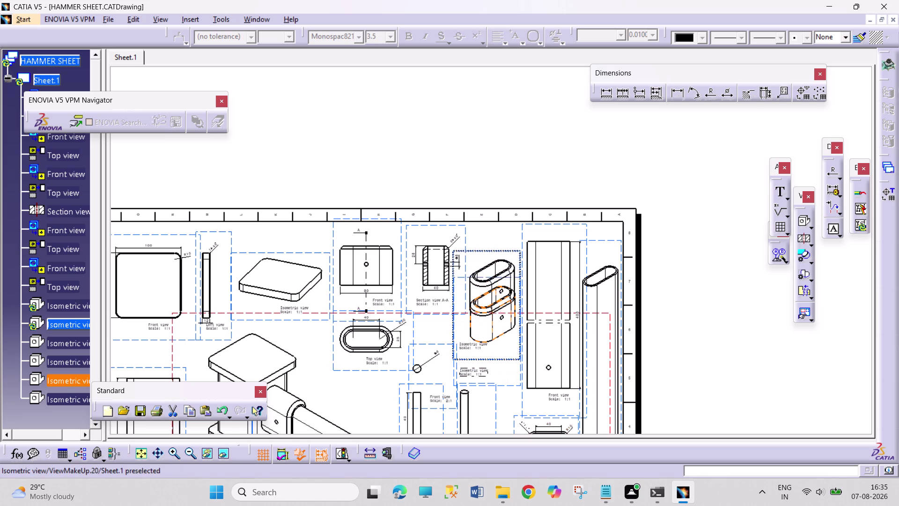
drag(488, 253, 488, 230)
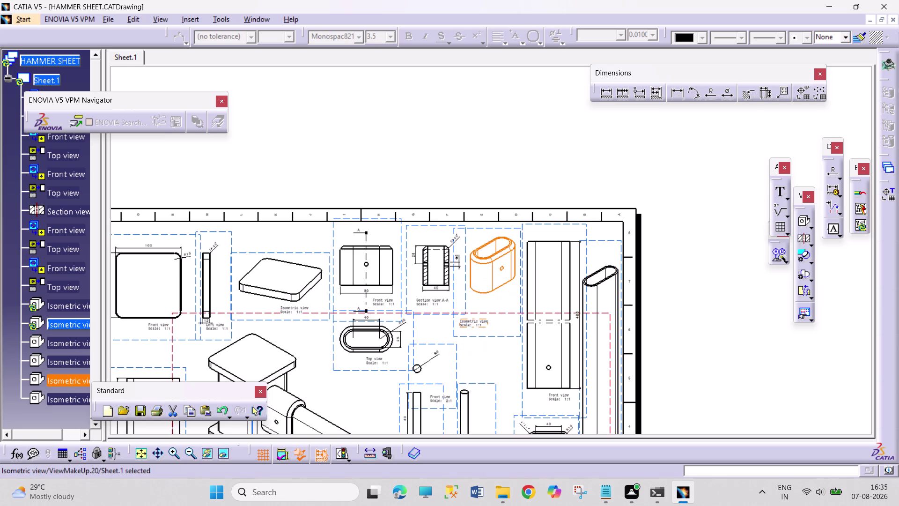
click(704, 326)
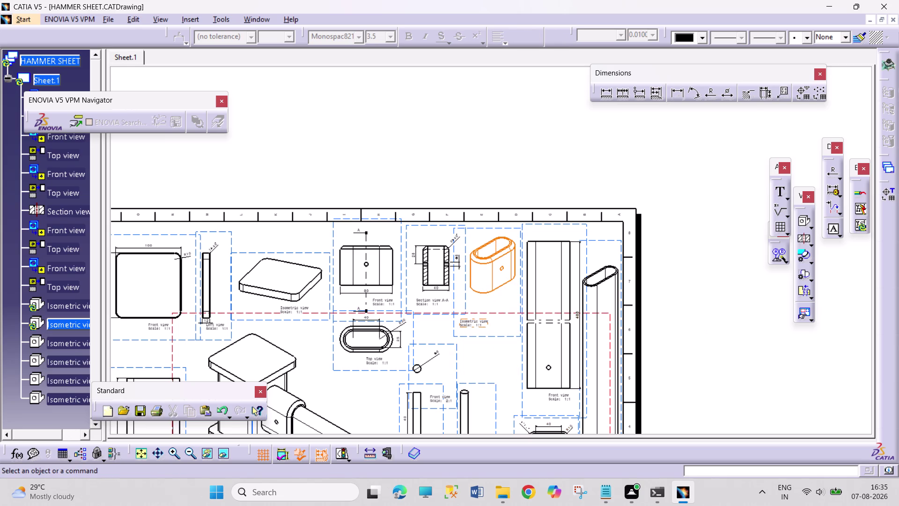
Adjust the 100 dimensions on the square front view.
middle_drag(683, 348, 749, 281)
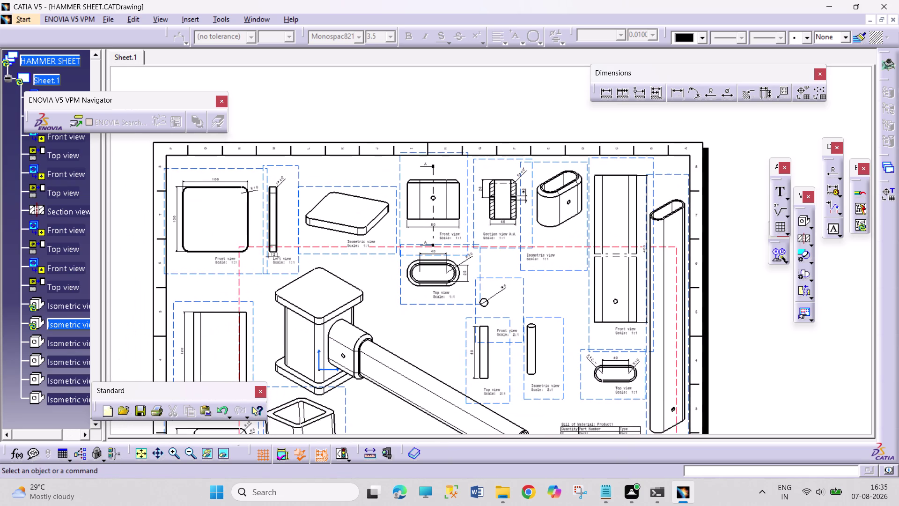
middle_drag(409, 342, 487, 315)
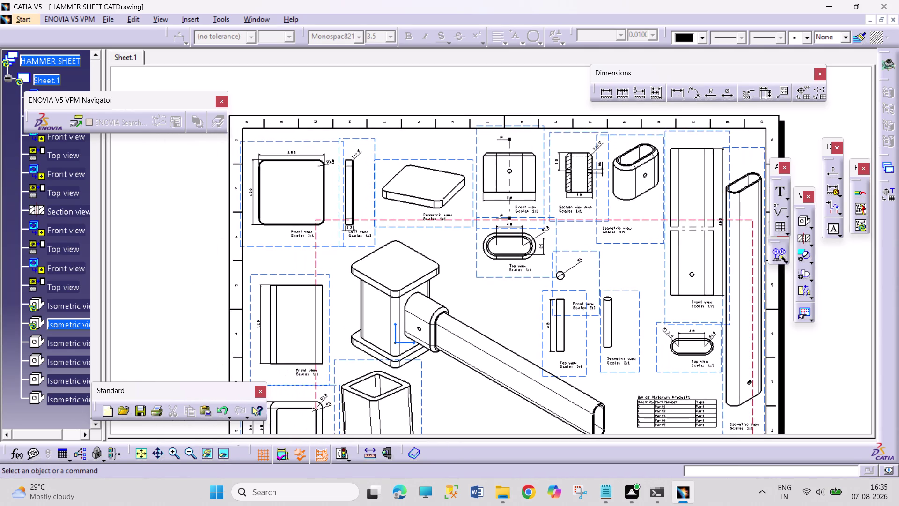
scroll(up, 3)
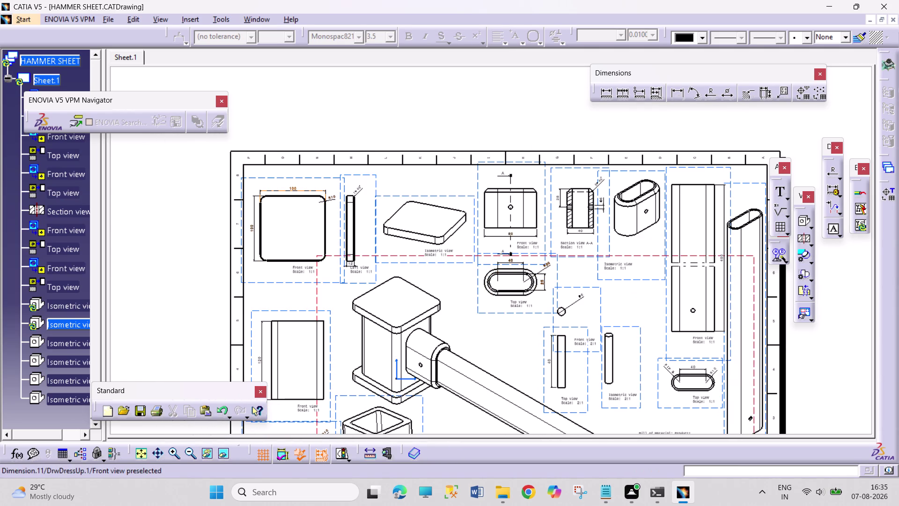
drag(292, 187, 294, 183)
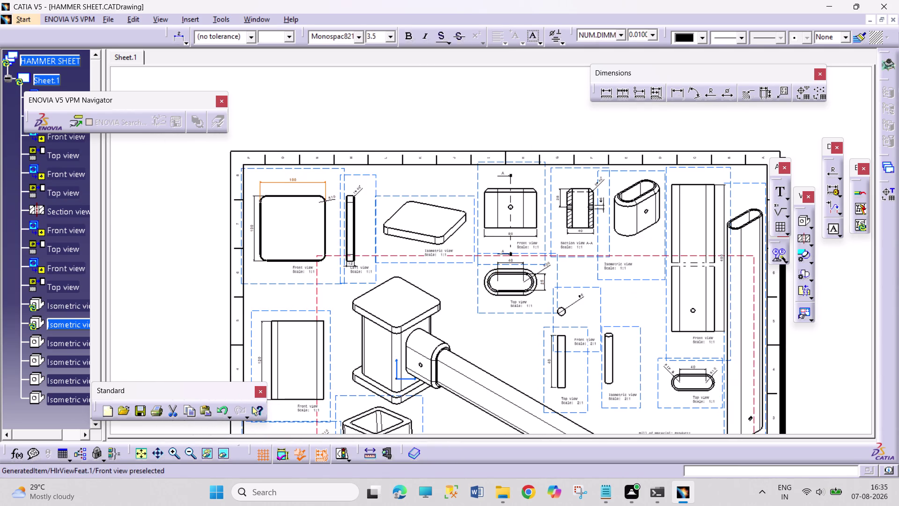
click(252, 231)
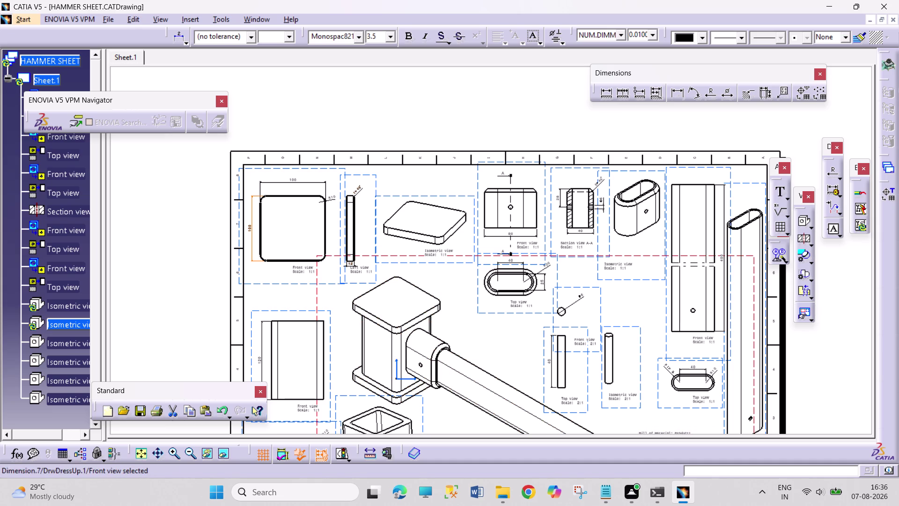
Reposition the left view's label below its view.
drag(363, 269, 359, 276)
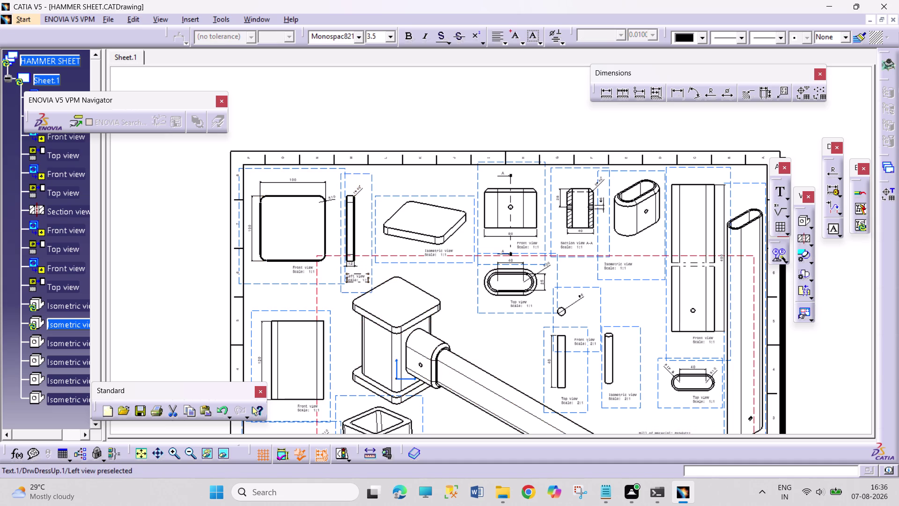
drag(359, 276, 359, 274)
drag(294, 271, 284, 275)
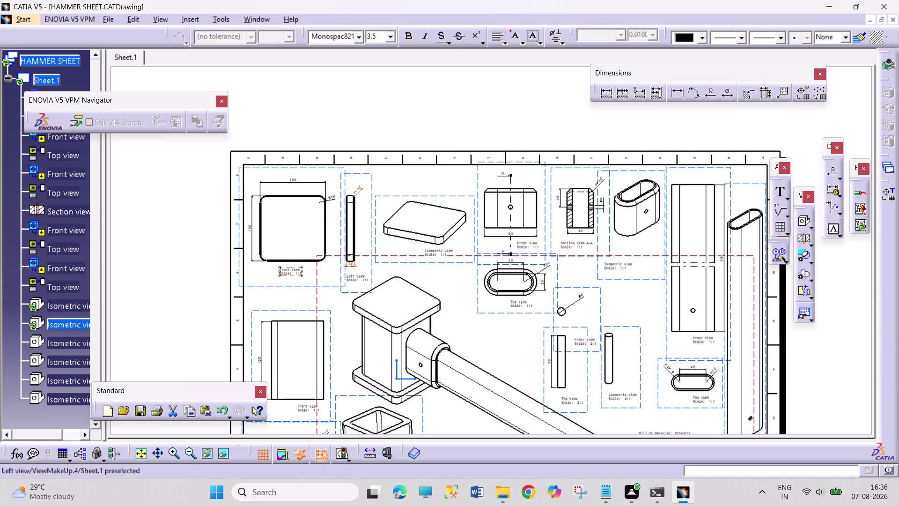
click(416, 128)
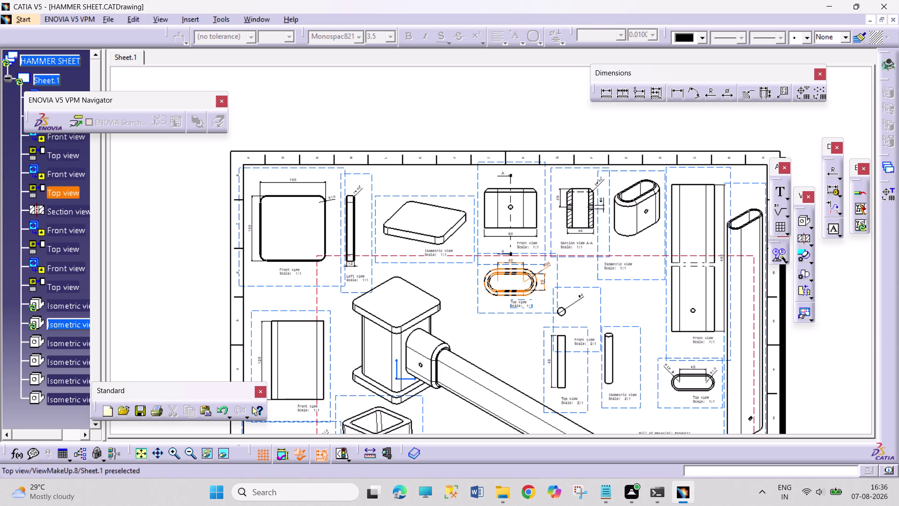
Recentre on the middle of the sheet and call up actions for the tall tube's front view.
middle_drag(505, 358, 427, 252)
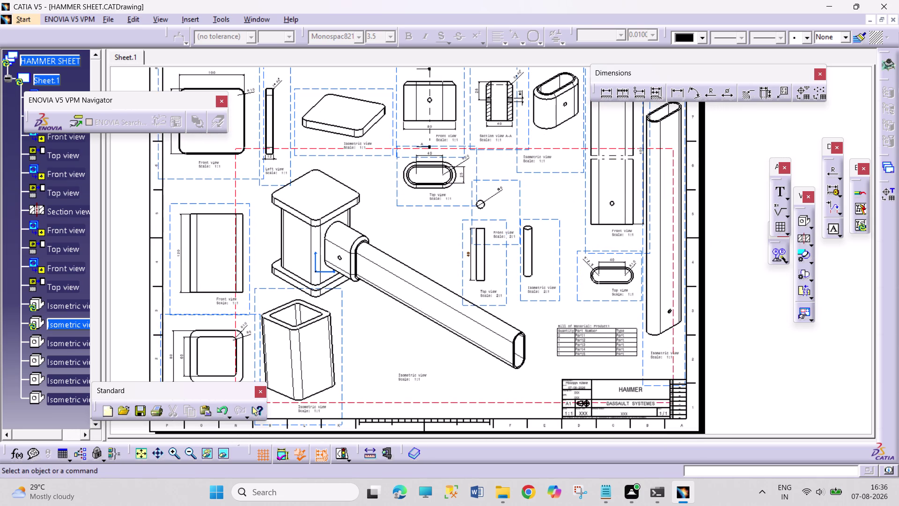
scroll(down, 3)
middle_drag(574, 342, 538, 428)
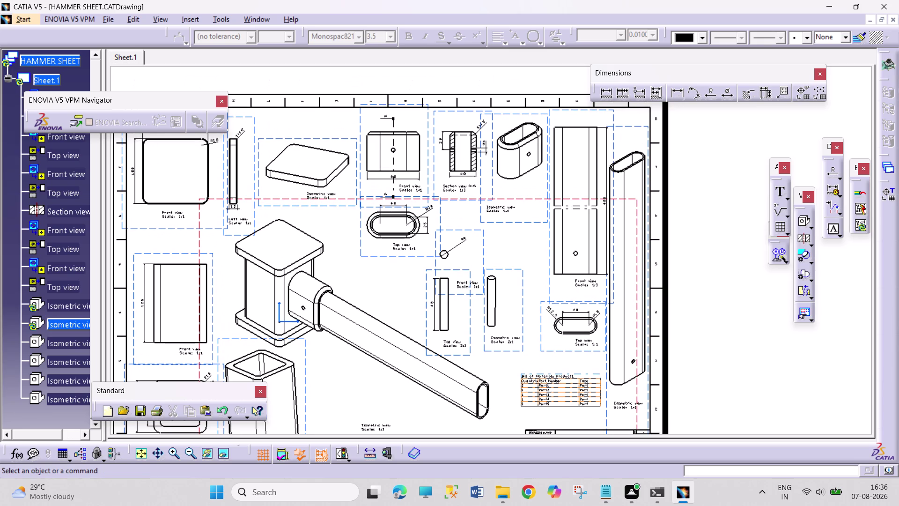
middle_drag(534, 422, 525, 384)
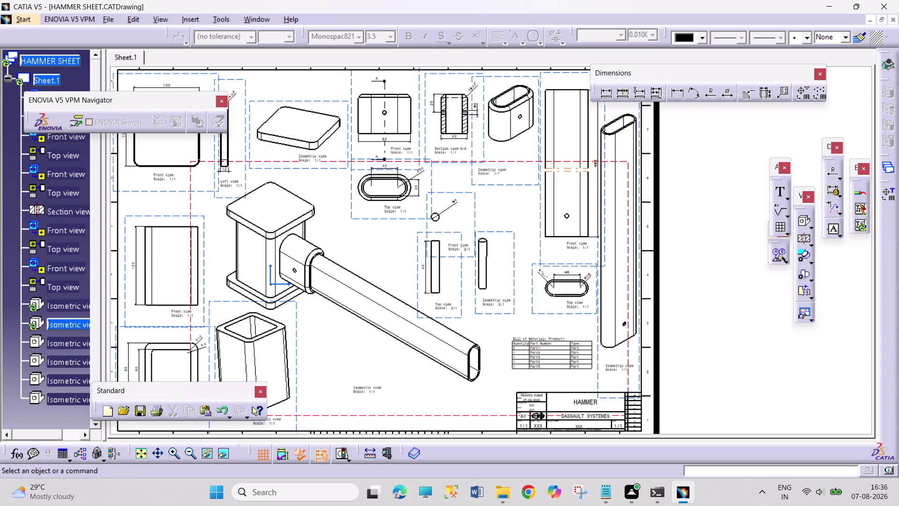
right_click(542, 246)
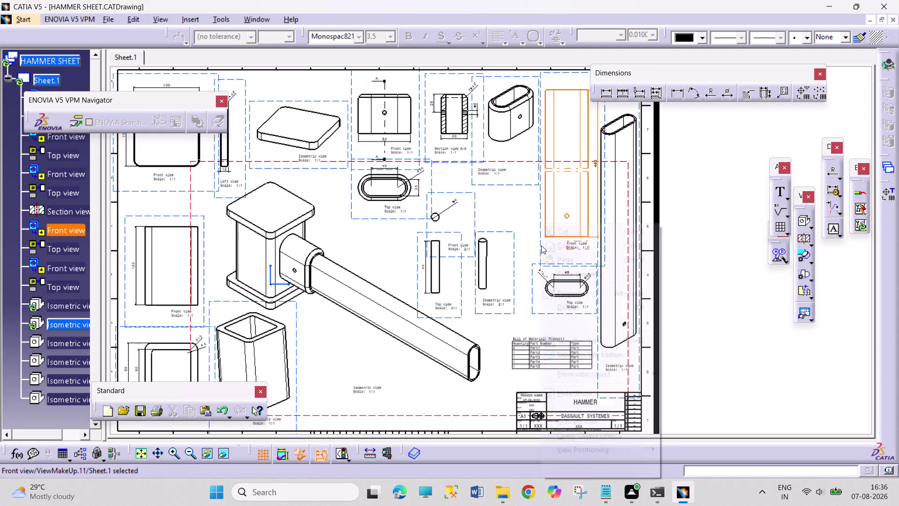
click(567, 289)
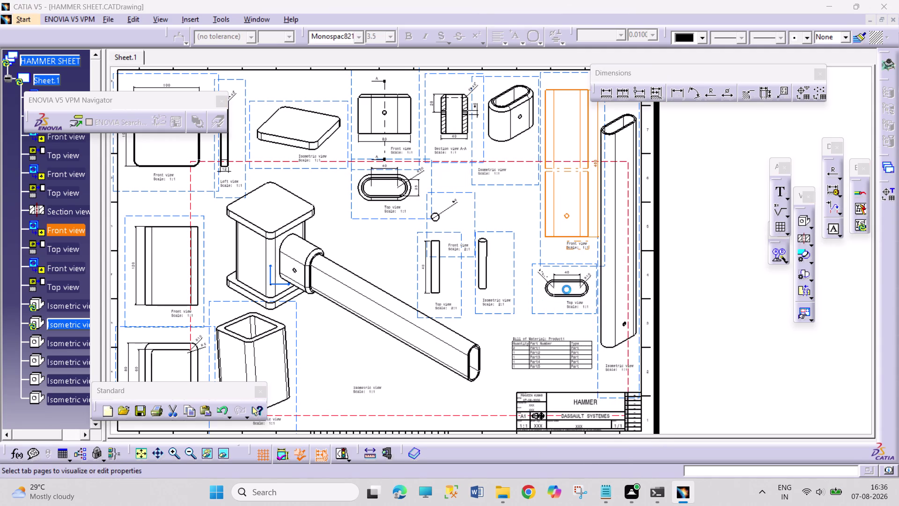
scroll(down, 3)
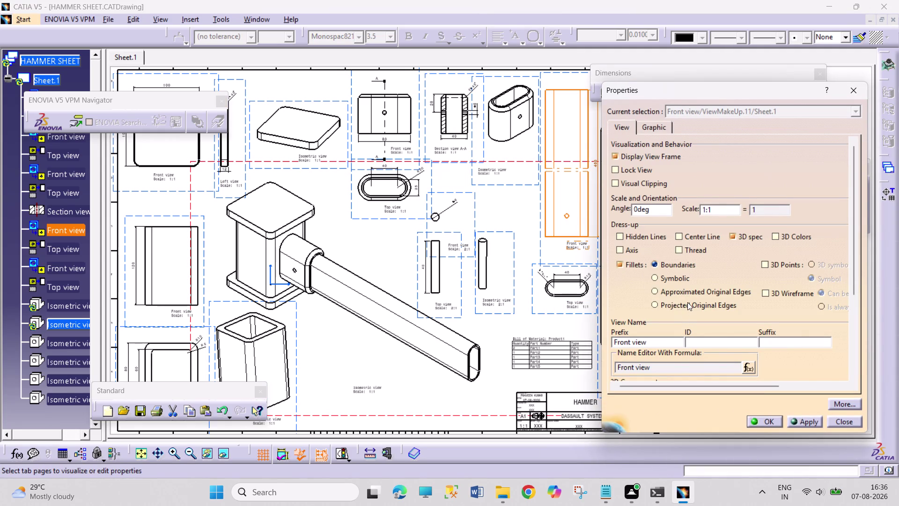
click(649, 128)
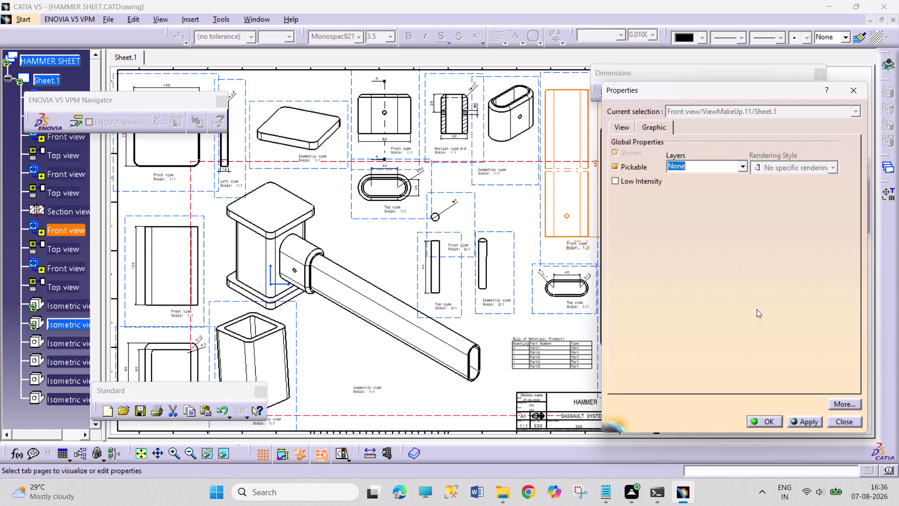
click(838, 422)
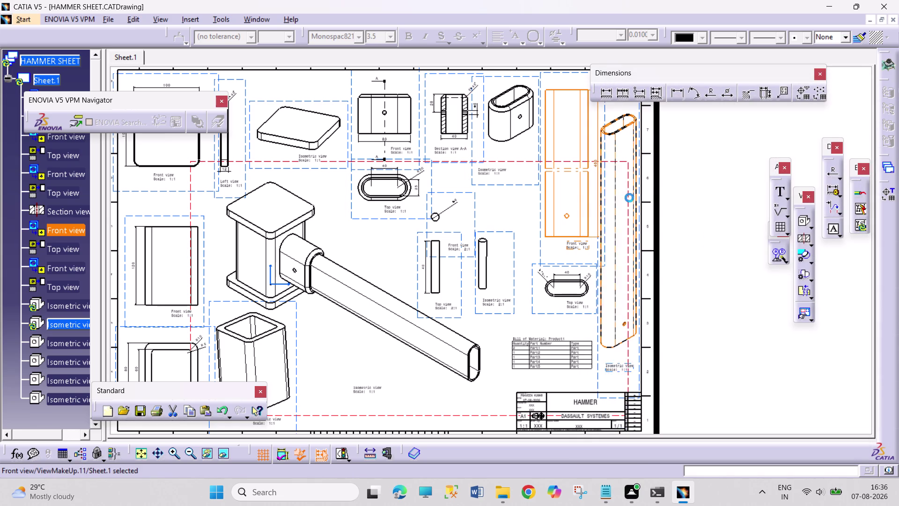
right_click(569, 170)
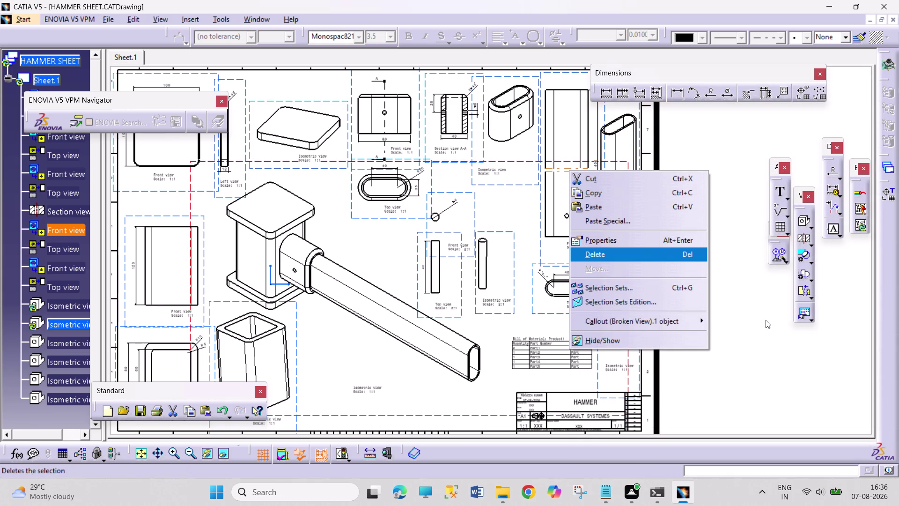
Unbreak the tall tube's front view via its Callout (Broken View).1 object menu.
click(701, 320)
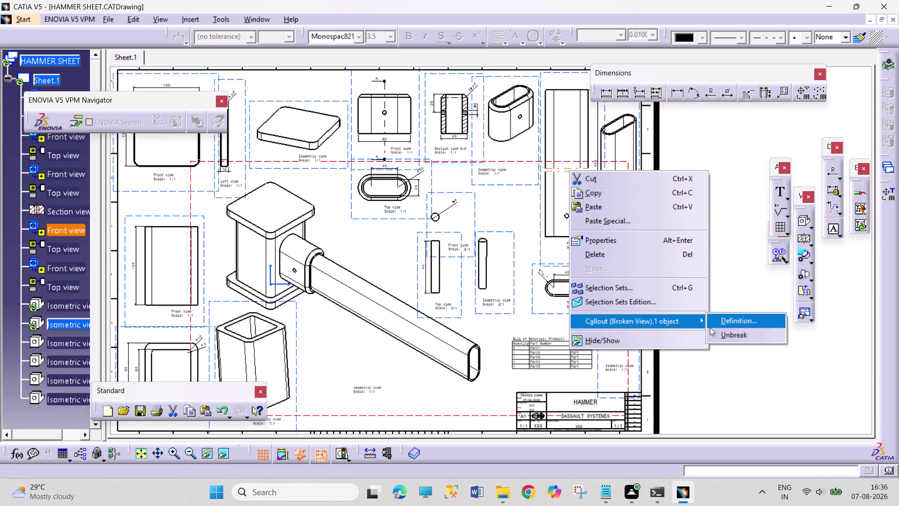
click(725, 338)
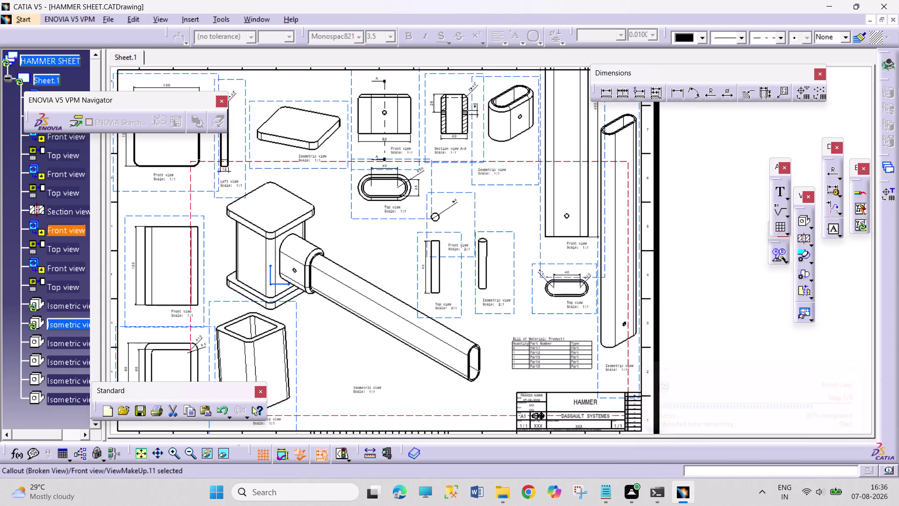
Move the bill of materials table down and to the left on the lower sheet.
click(723, 316)
middle_drag(703, 254, 690, 305)
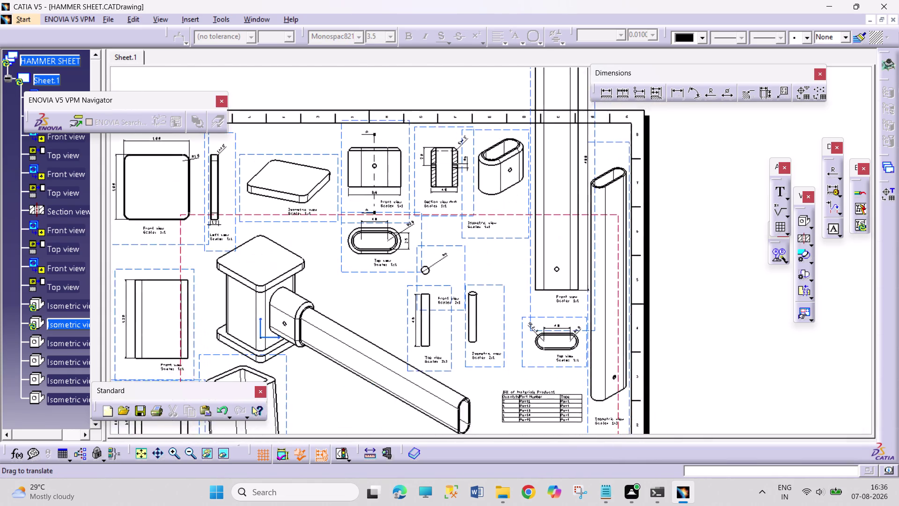
middle_drag(691, 304, 687, 236)
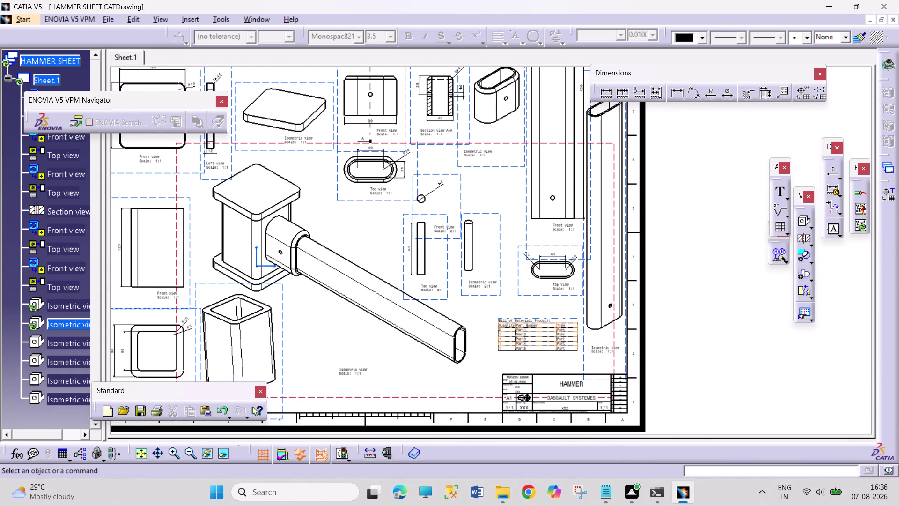
drag(549, 348, 465, 393)
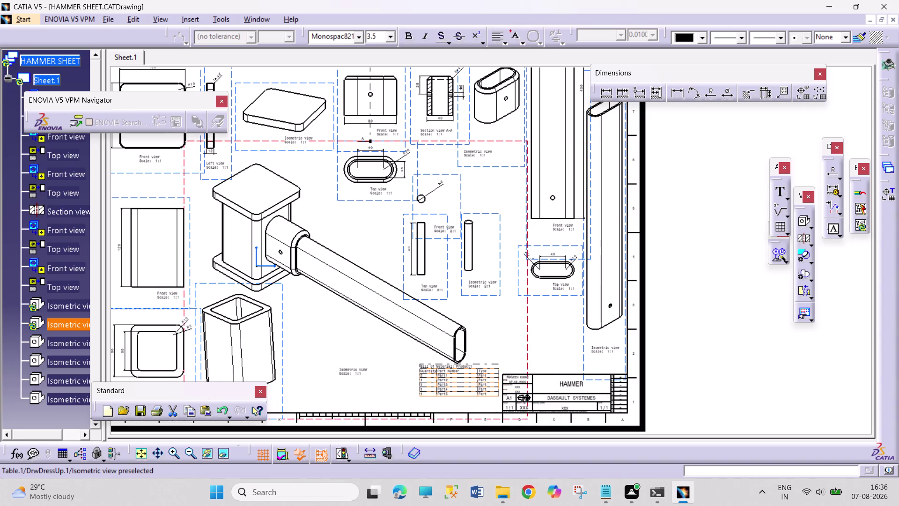
drag(465, 394, 444, 402)
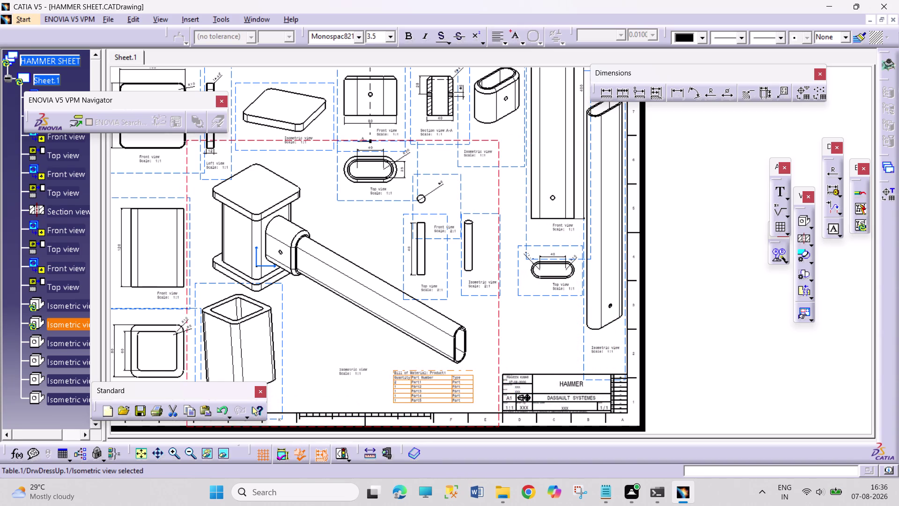
Move the oval top view lower on the sheet.
drag(553, 295, 541, 357)
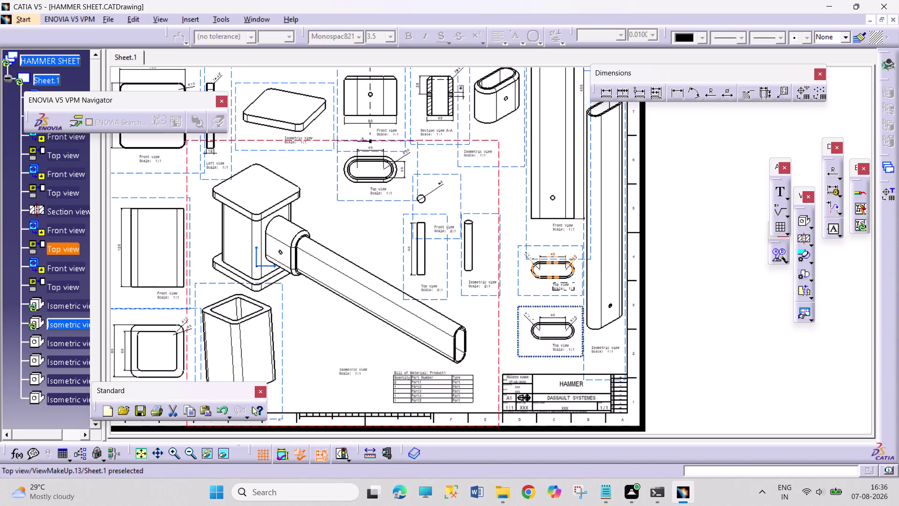
drag(542, 357, 541, 374)
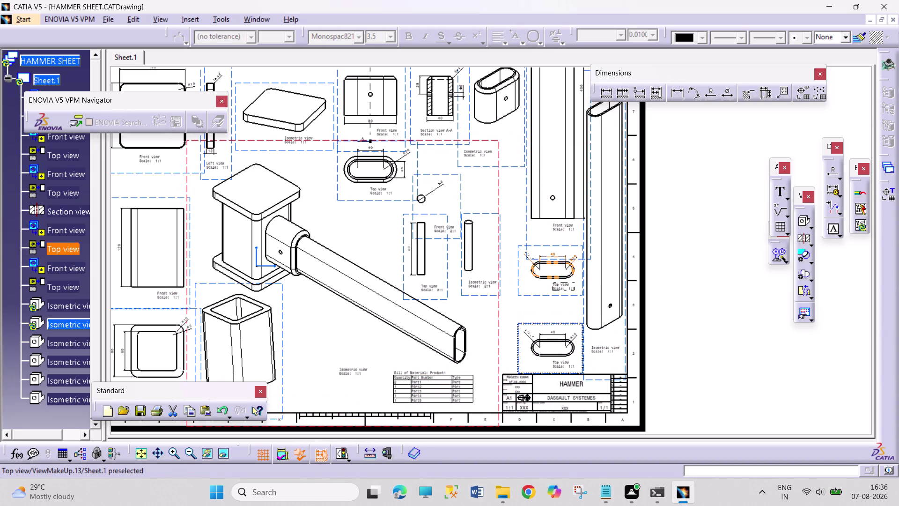
drag(540, 373, 540, 371)
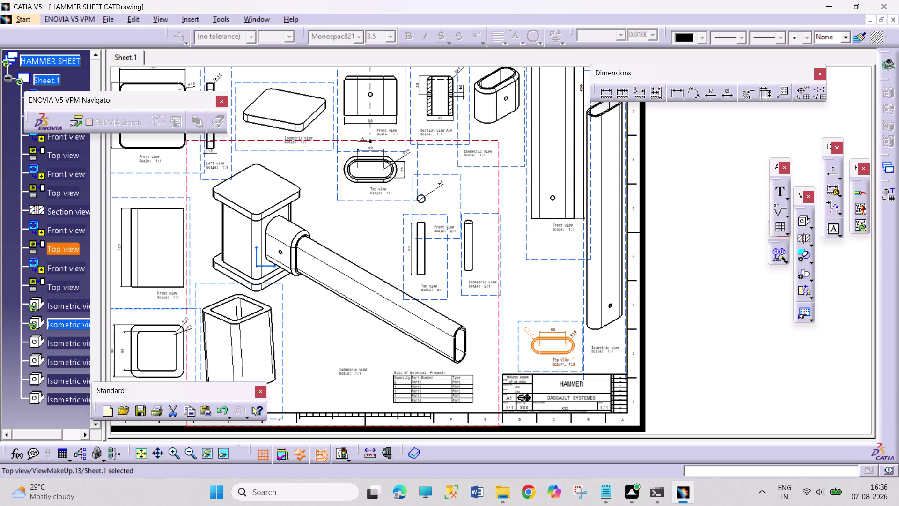
Shift the tall front view down, then back up inside the sheet border.
drag(571, 259, 563, 276)
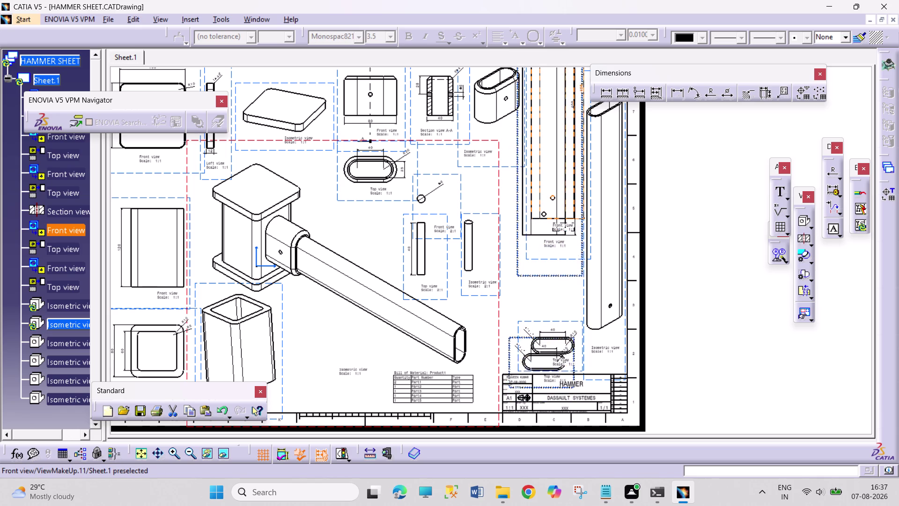
drag(563, 277, 562, 360)
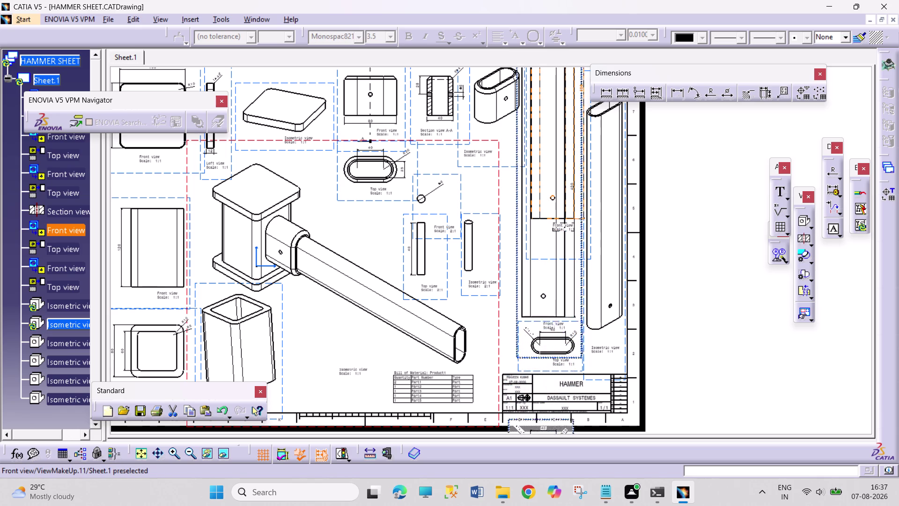
drag(562, 360, 562, 370)
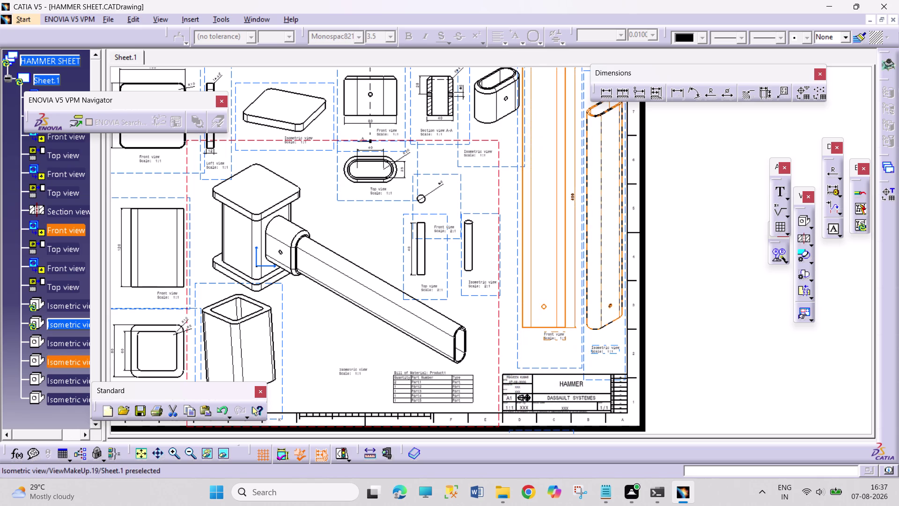
middle_drag(665, 261, 663, 281)
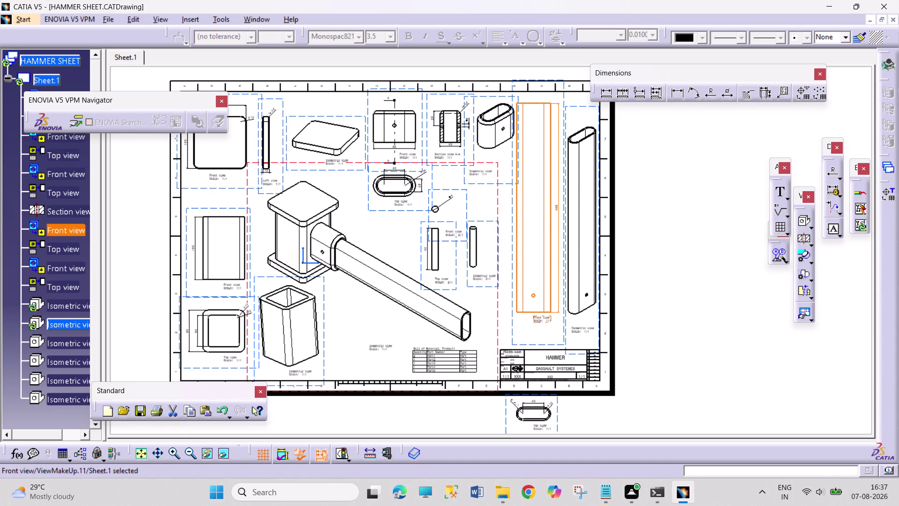
drag(552, 343, 551, 340)
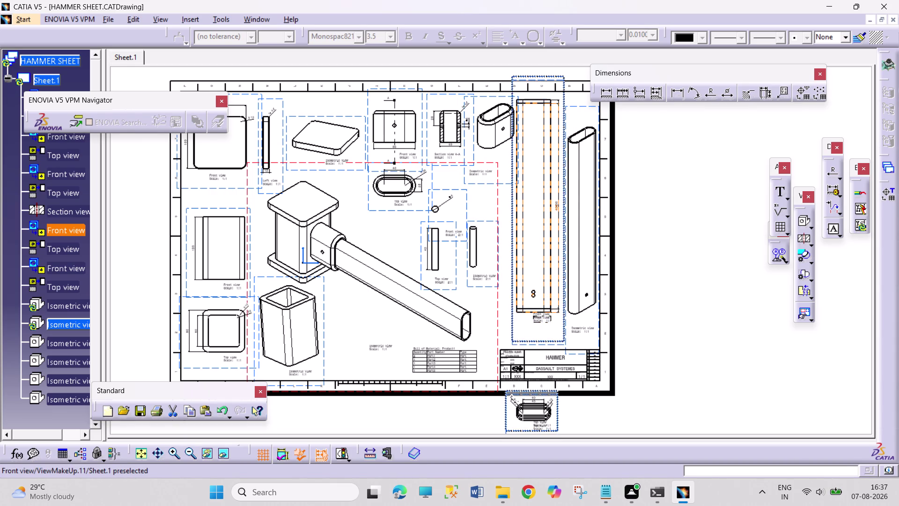
drag(552, 340, 555, 336)
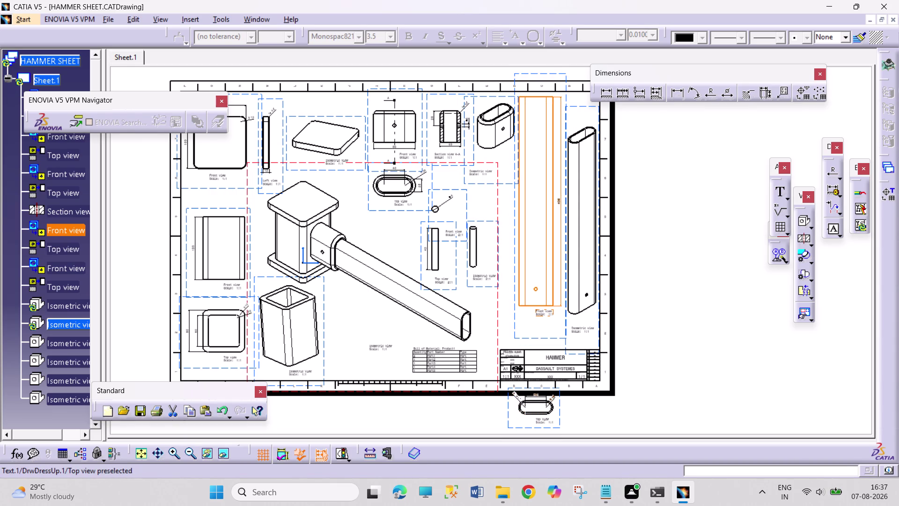
Bring the oval top view up inside the border, directly beneath the front view.
drag(559, 413, 559, 387)
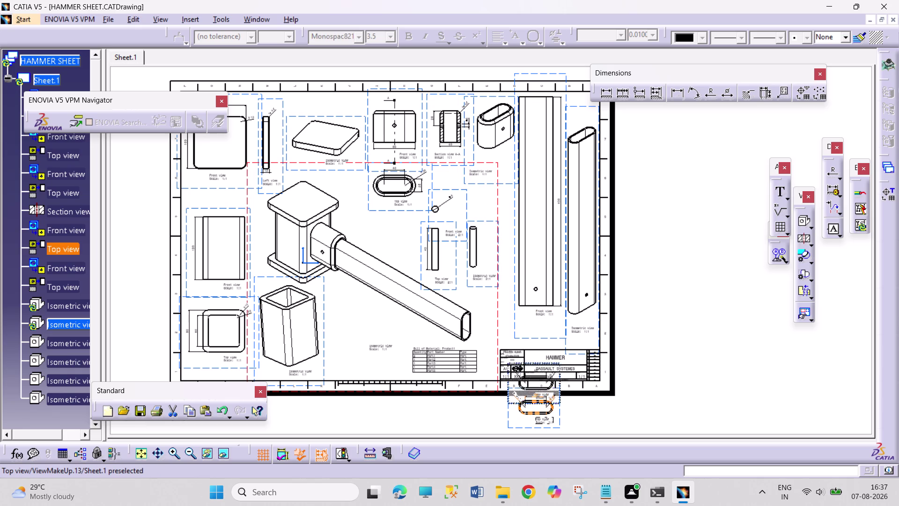
drag(559, 387, 565, 342)
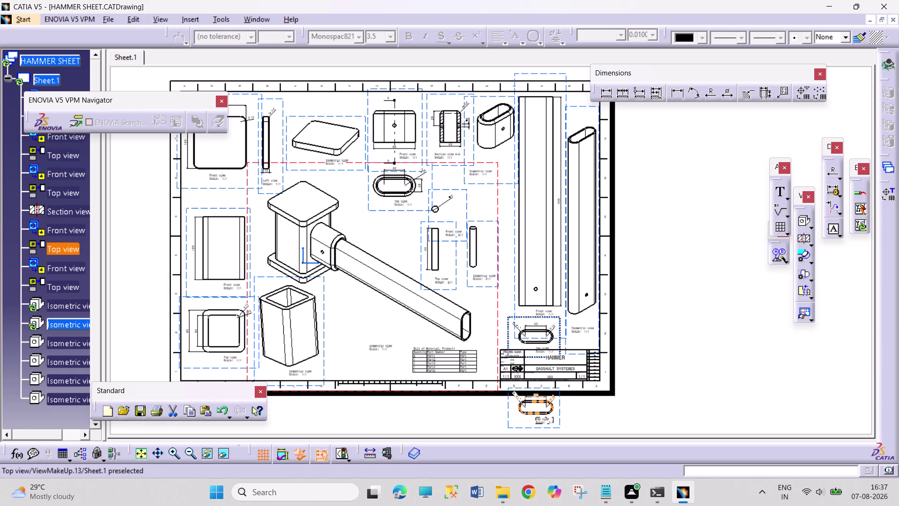
drag(565, 343, 569, 336)
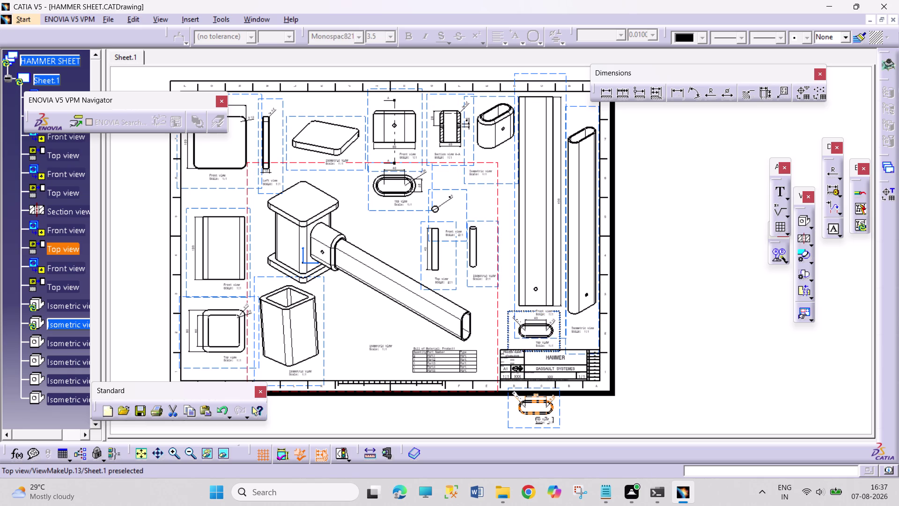
drag(568, 336, 569, 337)
click(673, 351)
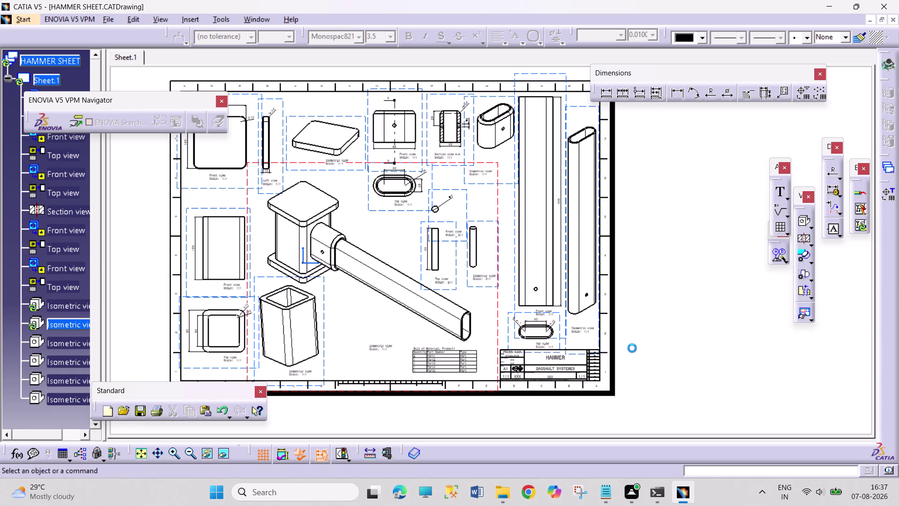
click(560, 331)
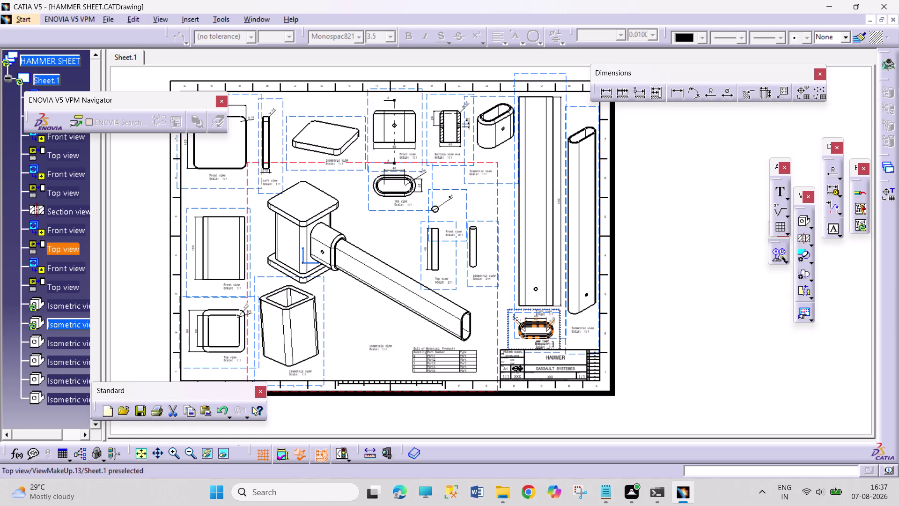
click(627, 344)
Nudge the oval top view down clear of the front view caption, then show the whole sheet.
middle_drag(591, 359, 601, 270)
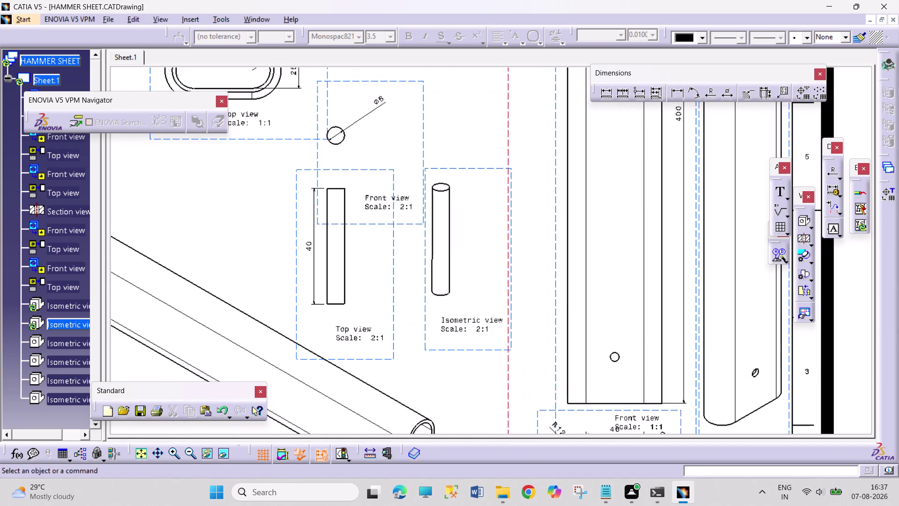
middle_drag(606, 329, 409, 164)
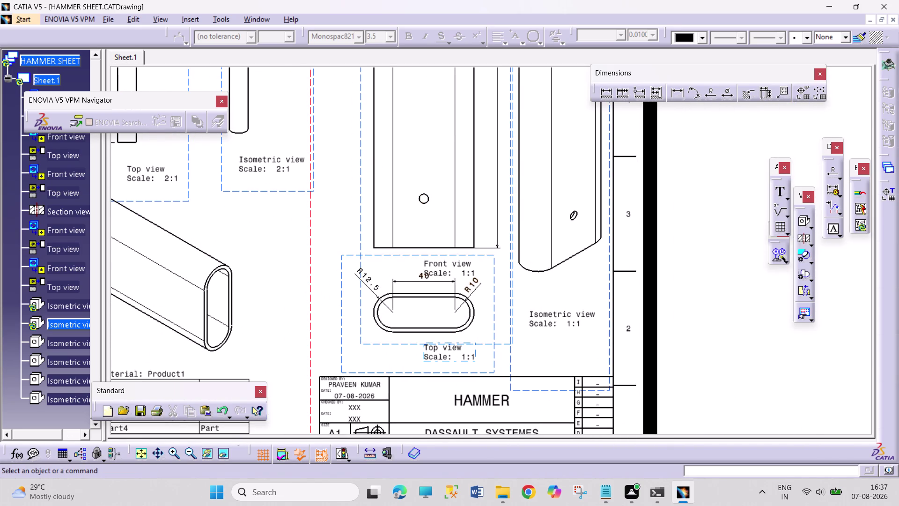
drag(494, 328, 501, 332)
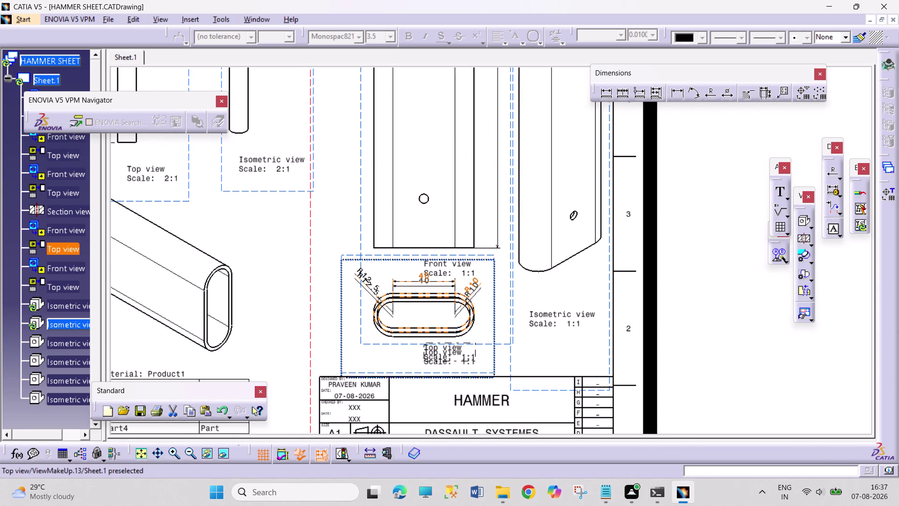
drag(501, 331, 502, 339)
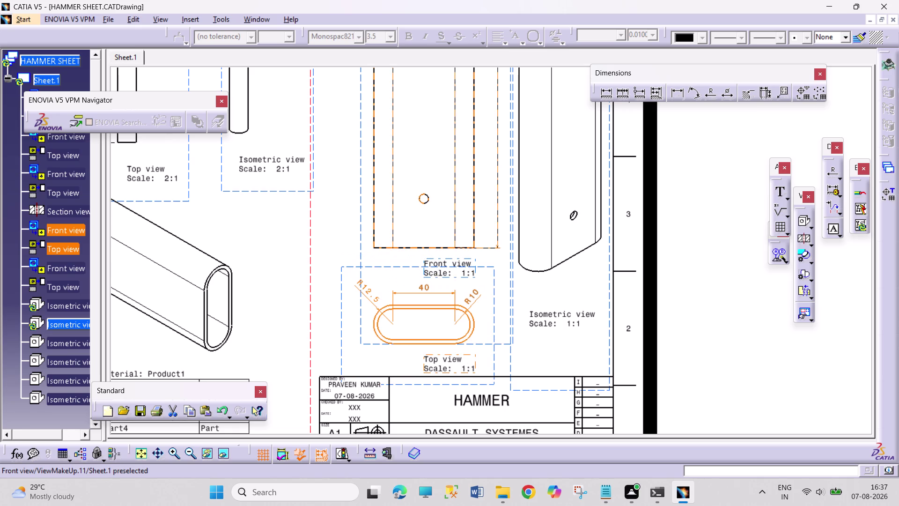
click(690, 341)
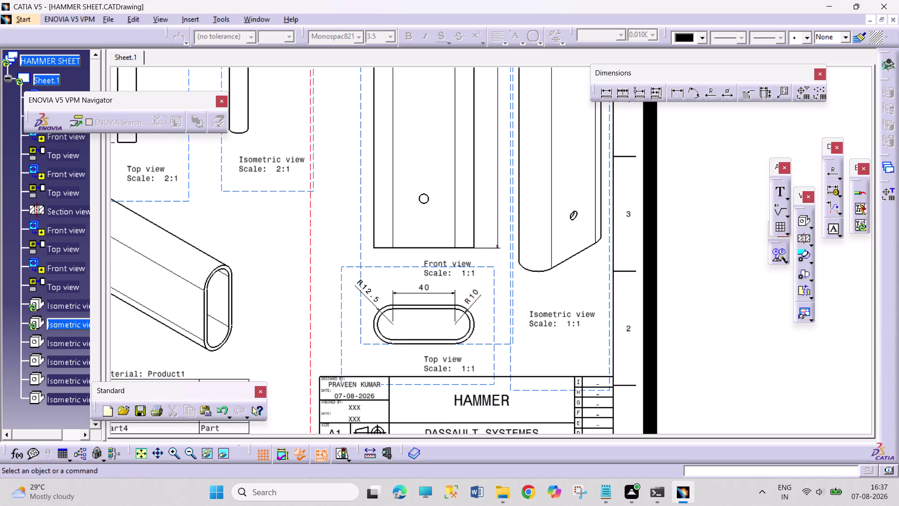
middle_drag(690, 273, 663, 403)
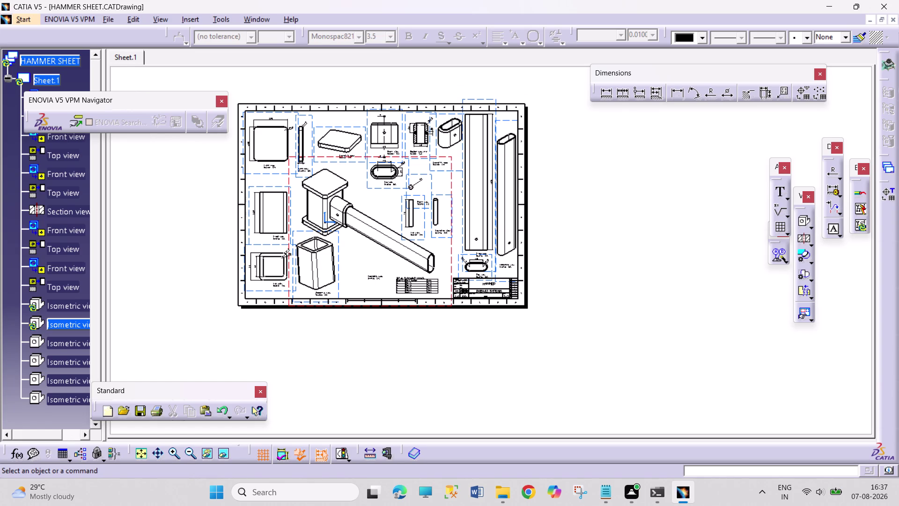
Clear the selection and bring up the hammer sheet's Print dialog for Microsoft Print to PDF with Ctrl+P.
click(341, 264)
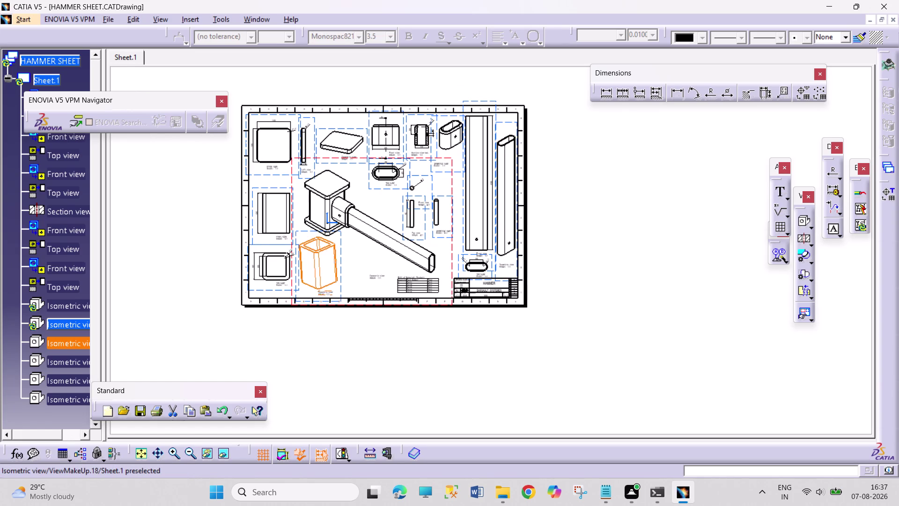
click(619, 271)
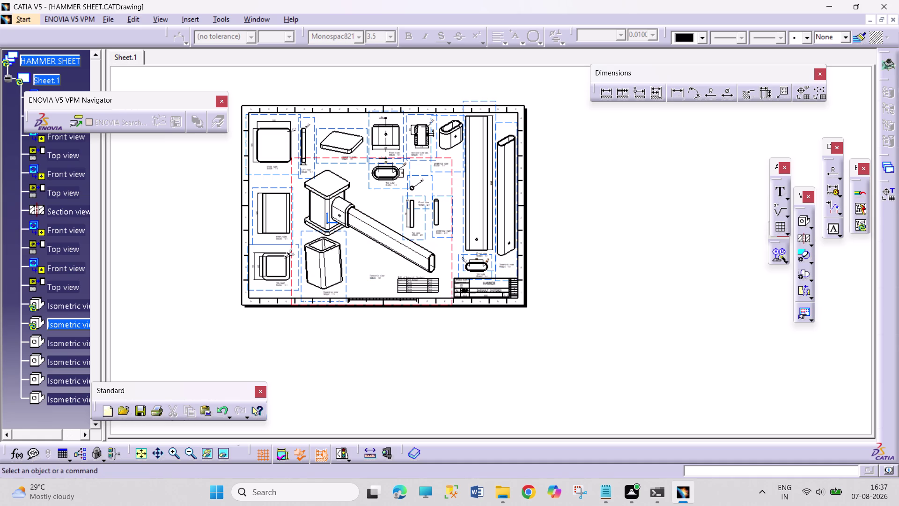
key(ctrl+s)
key(ctrl+p)
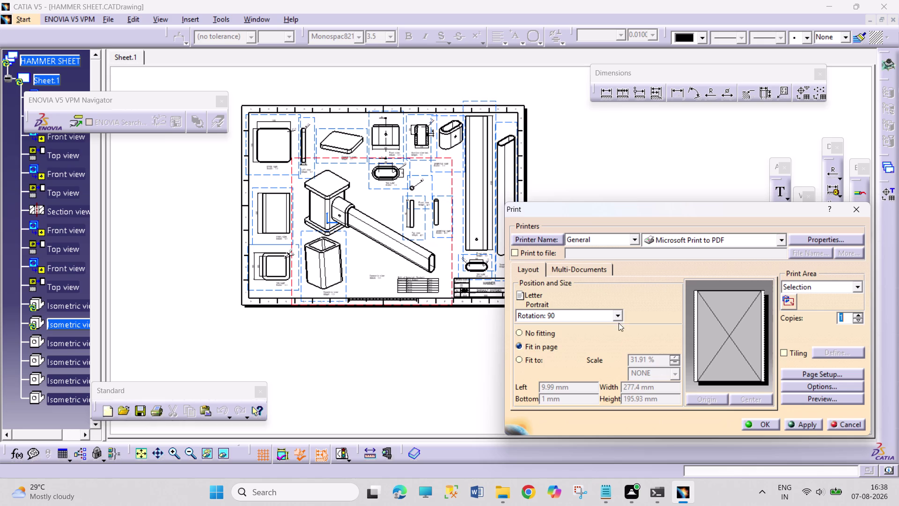
Check the print preview, then bring up Page Setup, currently Letter paper with 1 mm margins.
click(831, 396)
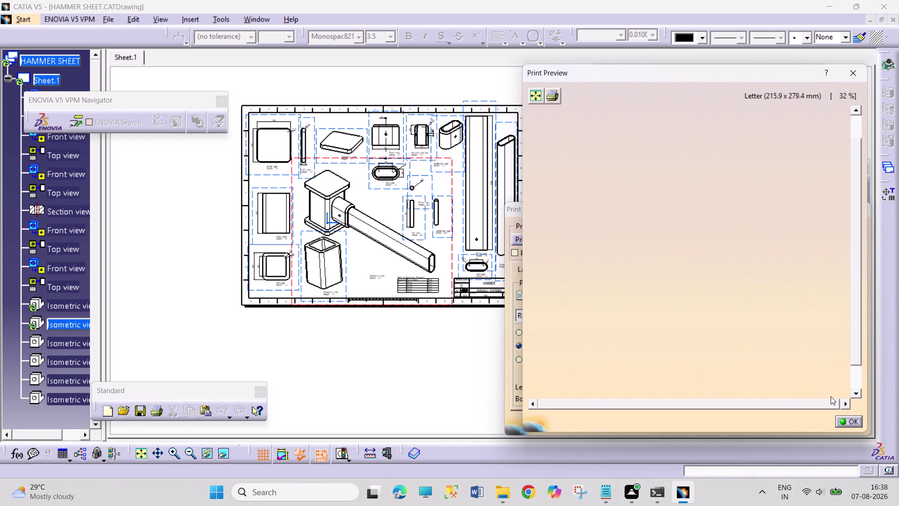
click(848, 419)
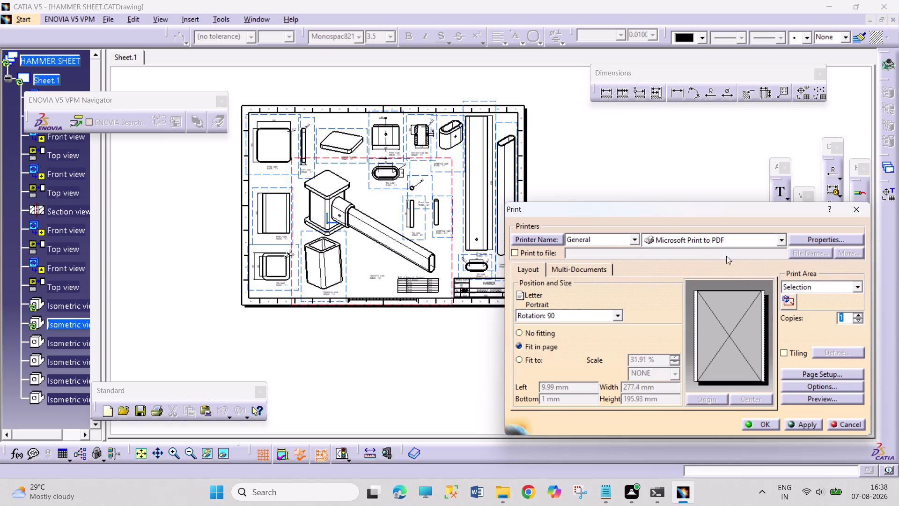
click(823, 372)
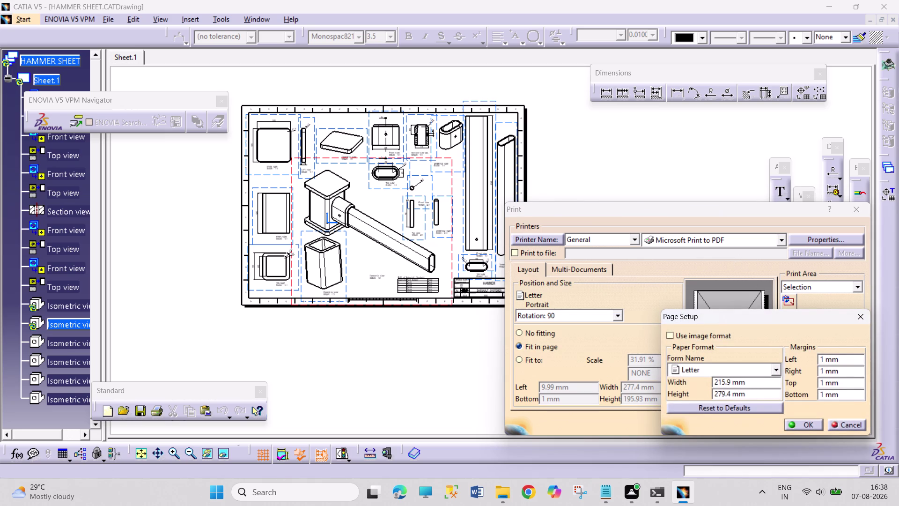
Scroll the Form Name paper list and choose A1 ISO.
click(774, 367)
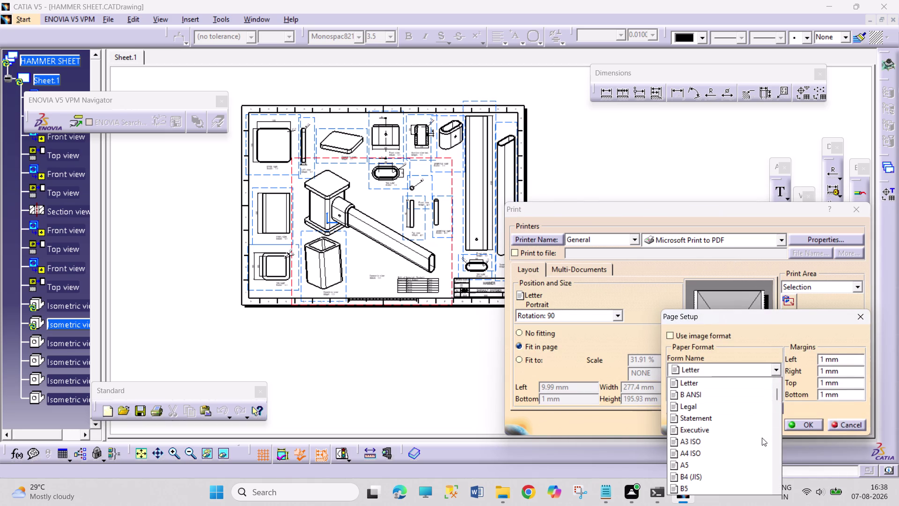
drag(776, 393, 777, 400)
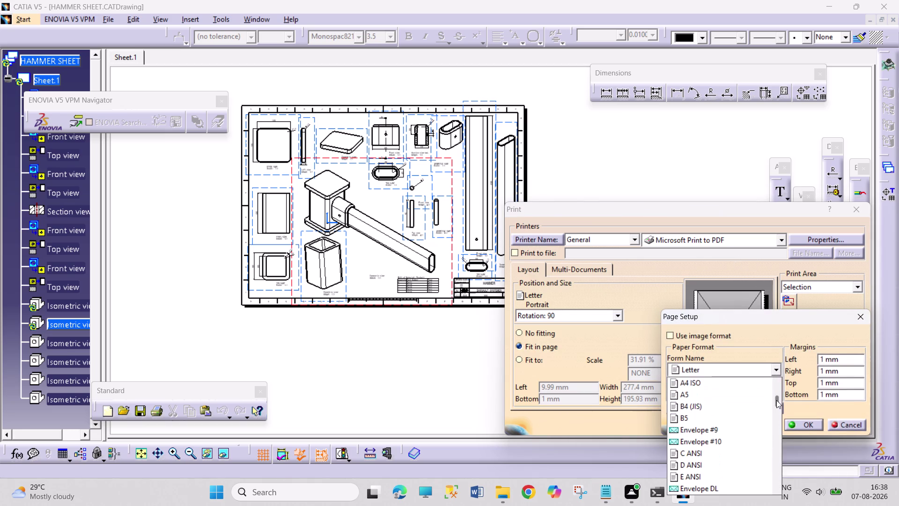
drag(777, 400, 776, 415)
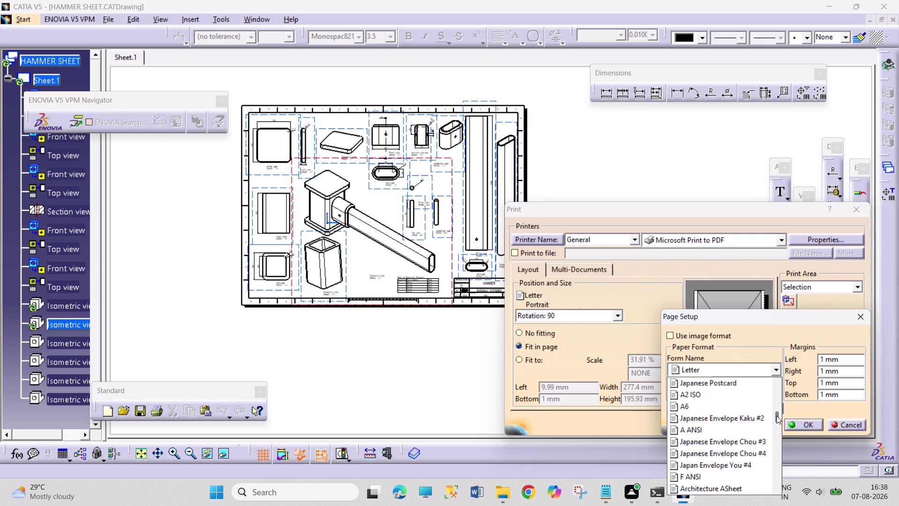
drag(776, 415, 777, 437)
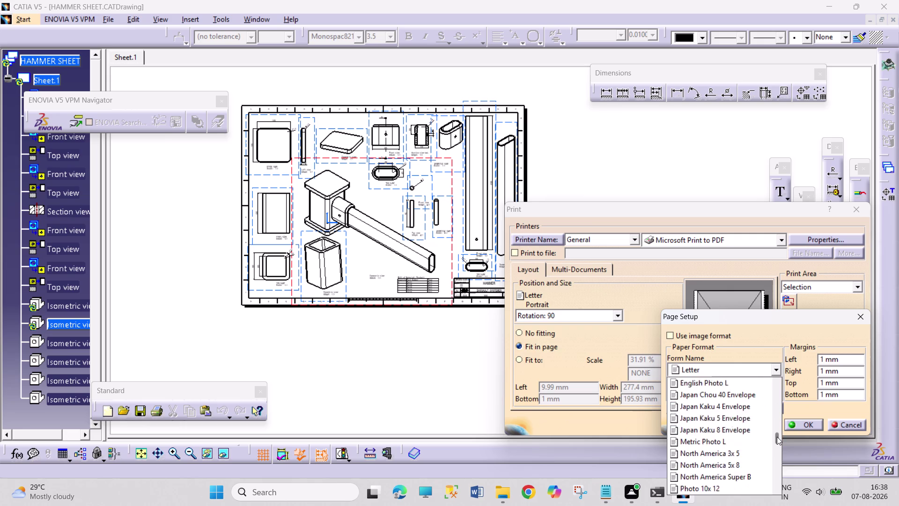
drag(777, 436, 772, 465)
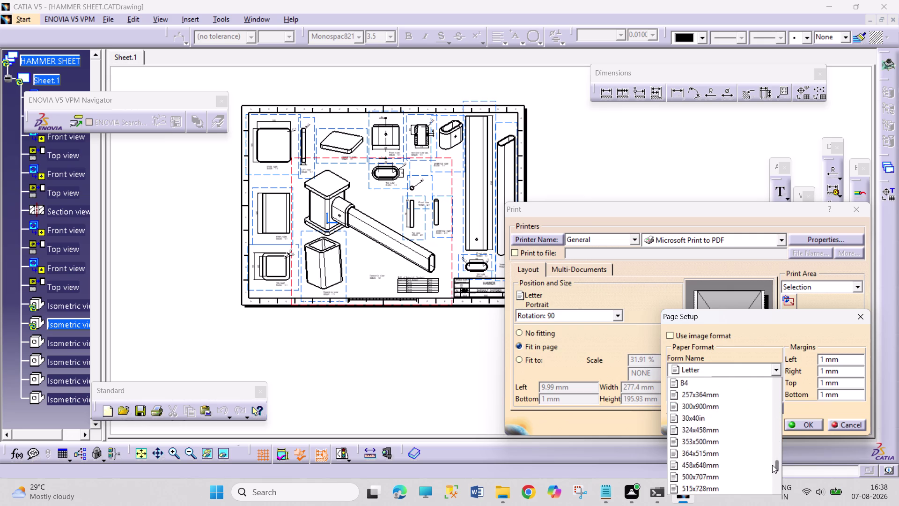
drag(773, 465, 768, 475)
click(727, 463)
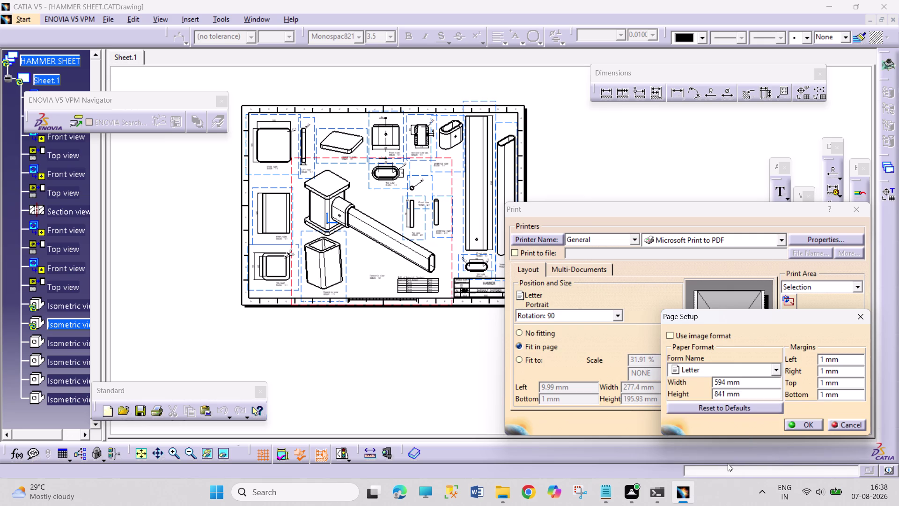
Re-select A1 ISO (594 × 841 mm) as the paper format and confirm the page setup.
click(776, 369)
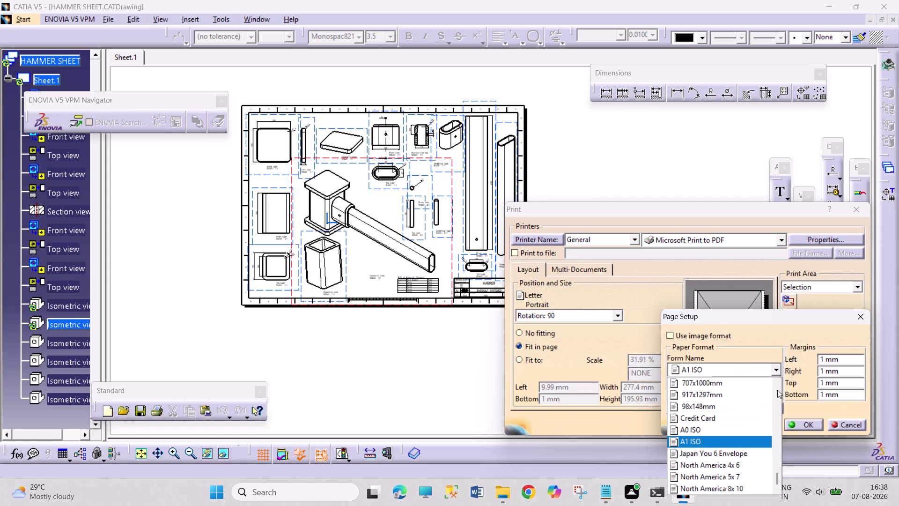
scroll(down, 3)
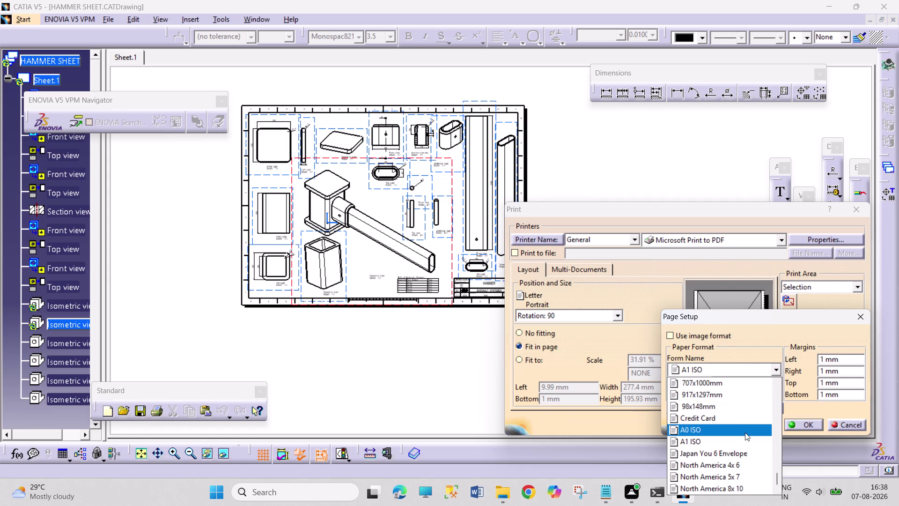
scroll(down, 3)
drag(778, 471, 778, 477)
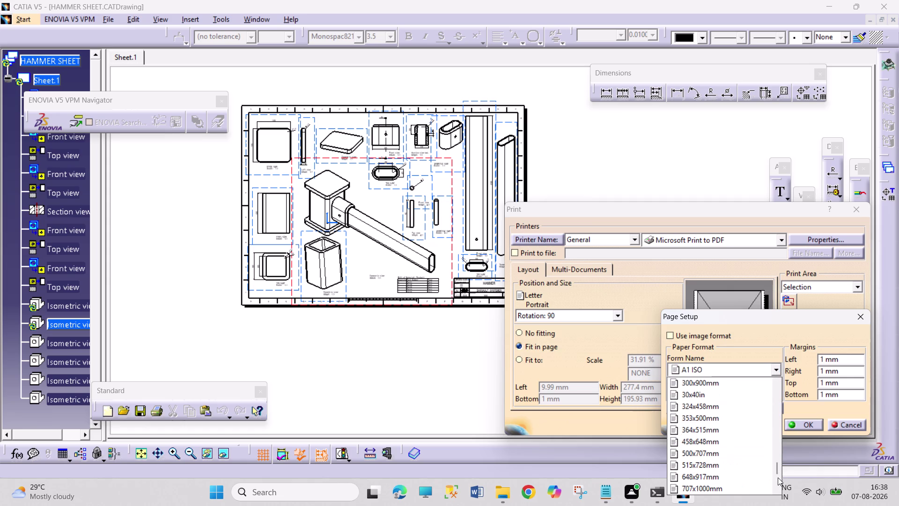
drag(778, 477, 778, 478)
drag(776, 468, 776, 488)
click(704, 444)
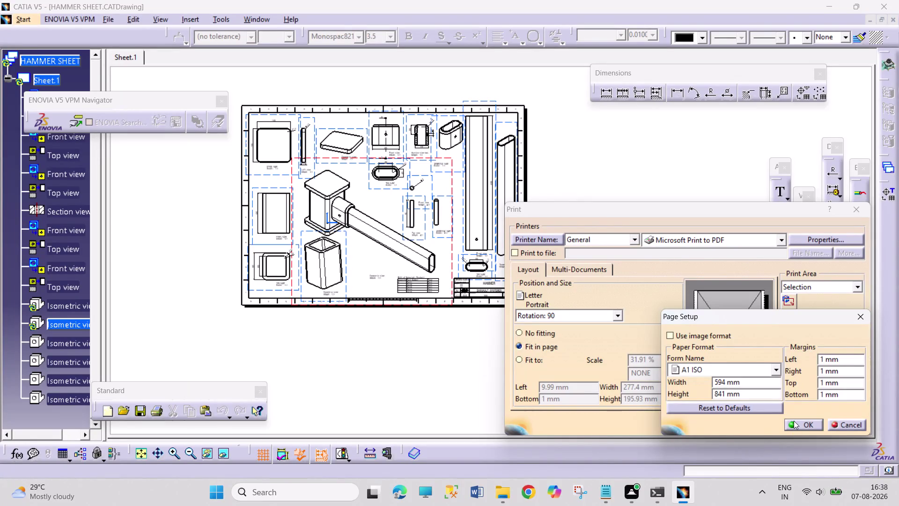
click(794, 420)
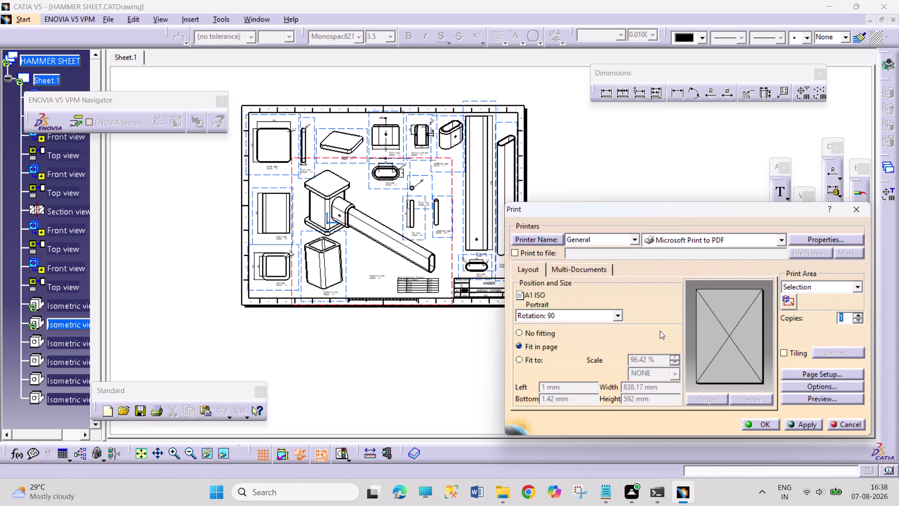
Set the print rotation to 0 and check the A1 ISO preview.
click(615, 316)
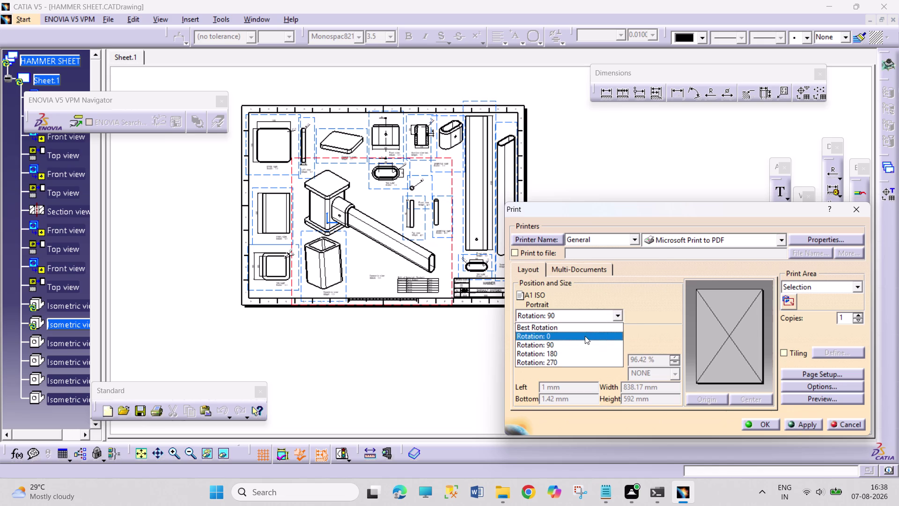
click(585, 336)
click(838, 400)
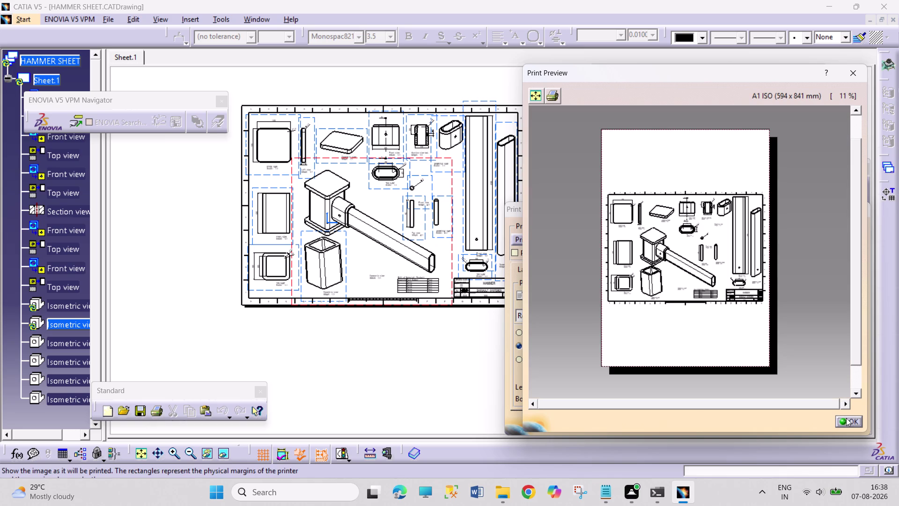
click(845, 418)
Restore the print rotation to 90 degrees and apply the layout.
click(618, 316)
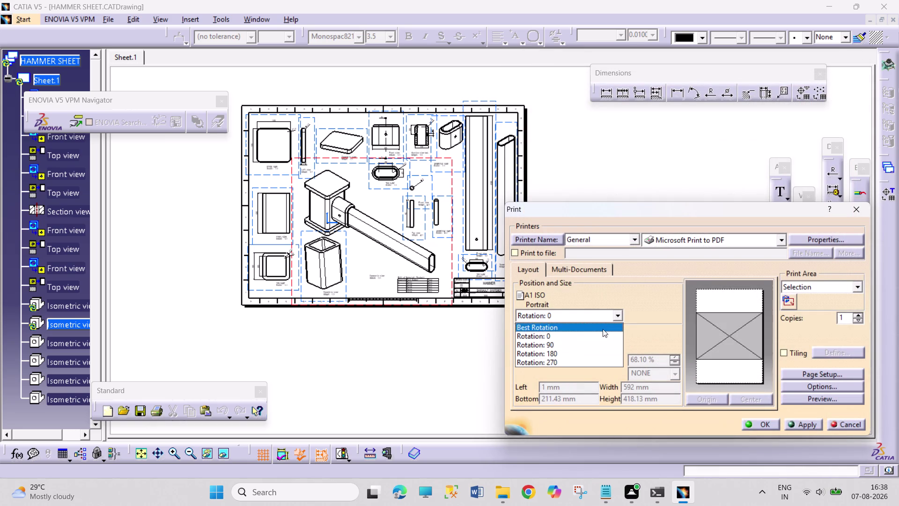
click(592, 342)
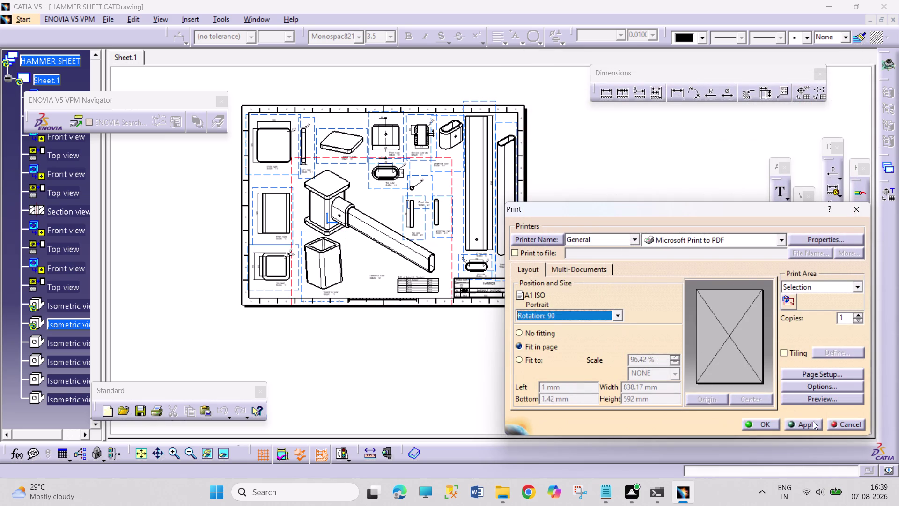
click(817, 400)
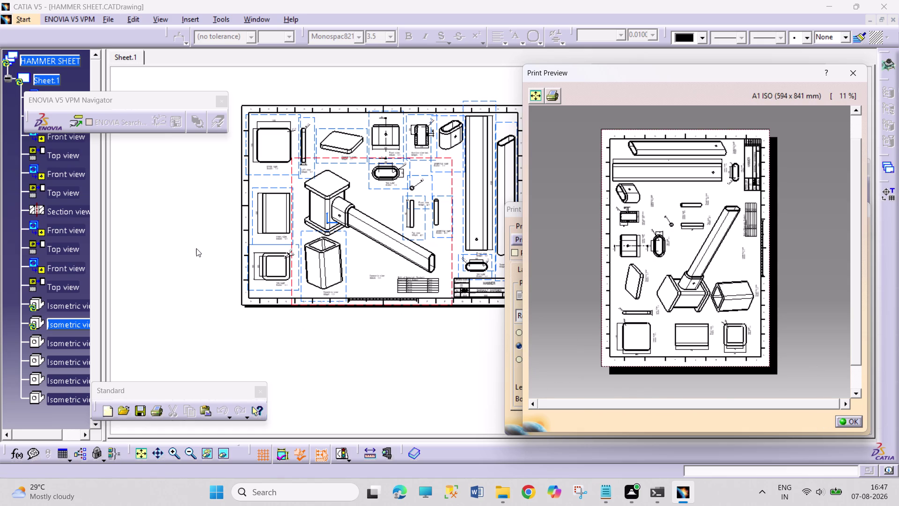
Close the rotated A1 ISO portrait preview, keeping the Microsoft Print to PDF settings.
drag(195, 245, 204, 271)
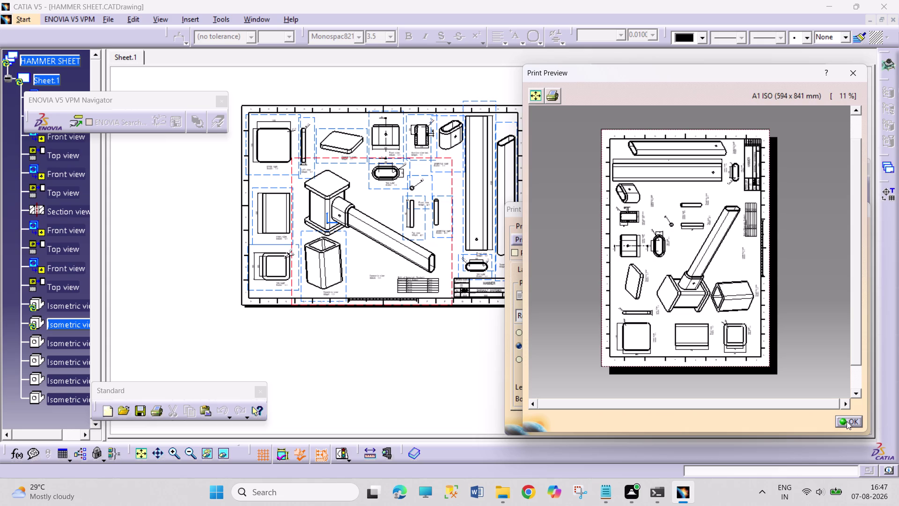
click(847, 421)
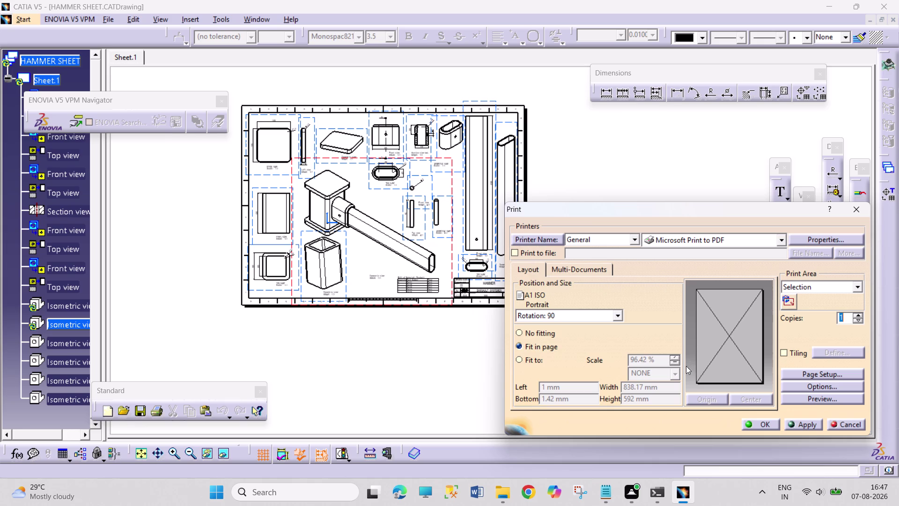
Print the hammer sheet and save the PDF output in the CATIA FUJI folder.
click(748, 423)
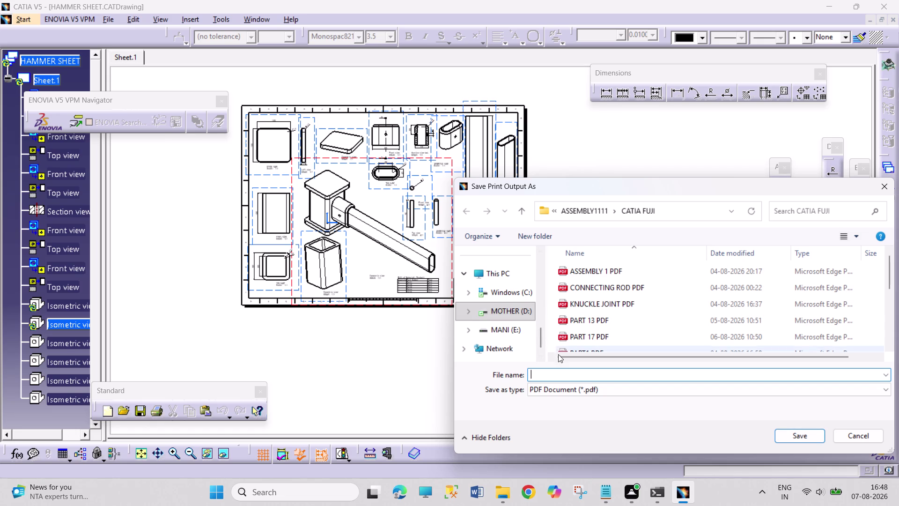
click(558, 371)
click(838, 437)
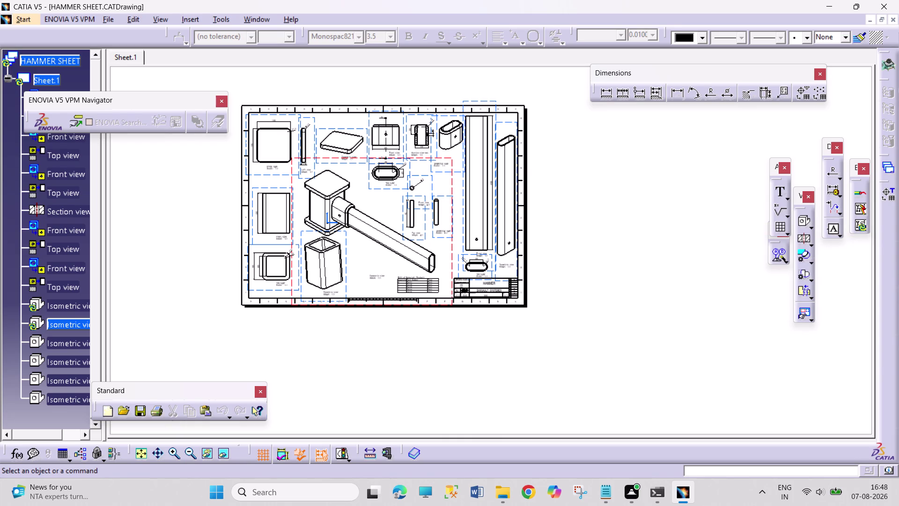
drag(577, 144, 730, 273)
drag(548, 158, 579, 310)
drag(555, 172, 580, 303)
drag(562, 174, 599, 306)
drag(530, 93, 576, 332)
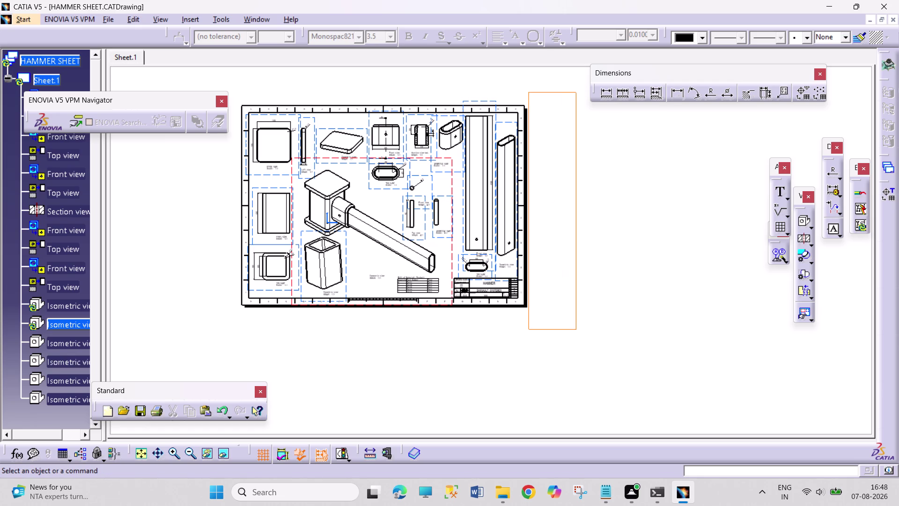
drag(577, 332, 580, 327)
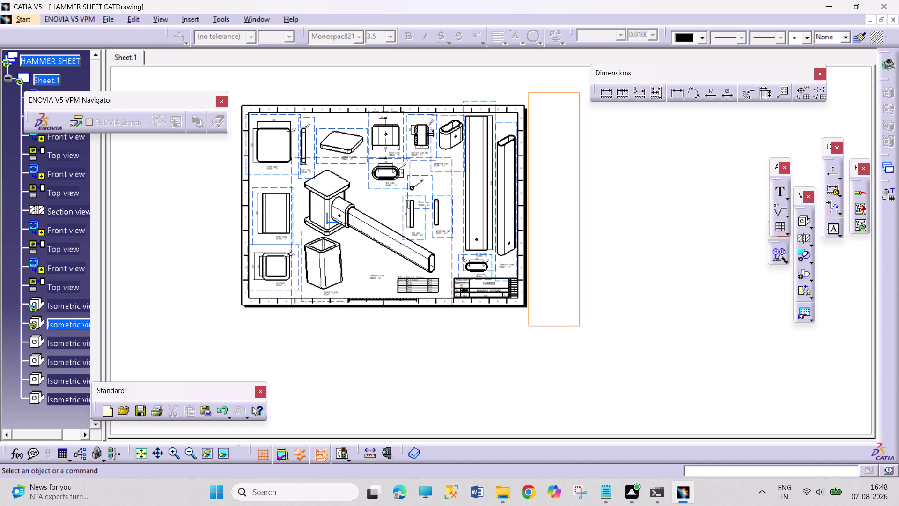
drag(580, 326, 581, 325)
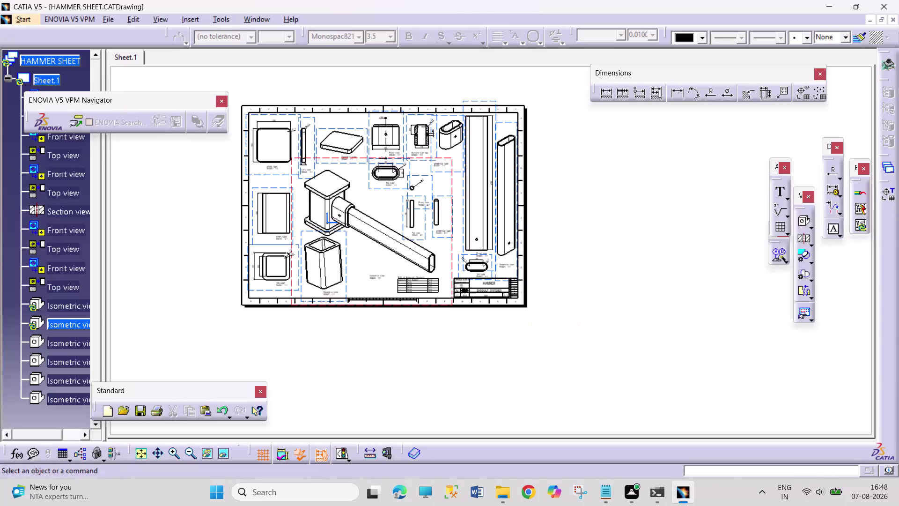
drag(544, 139, 603, 284)
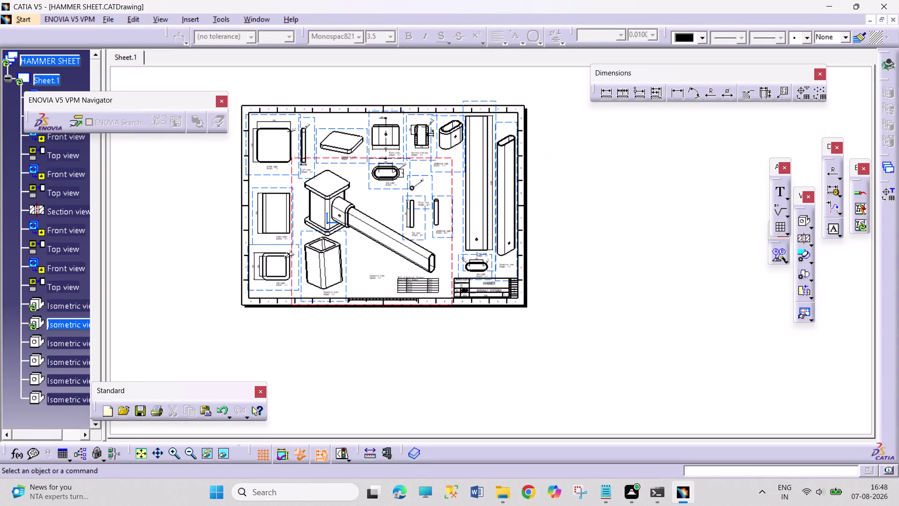
drag(603, 284, 602, 284)
click(602, 284)
drag(595, 218, 622, 200)
drag(622, 200, 690, 198)
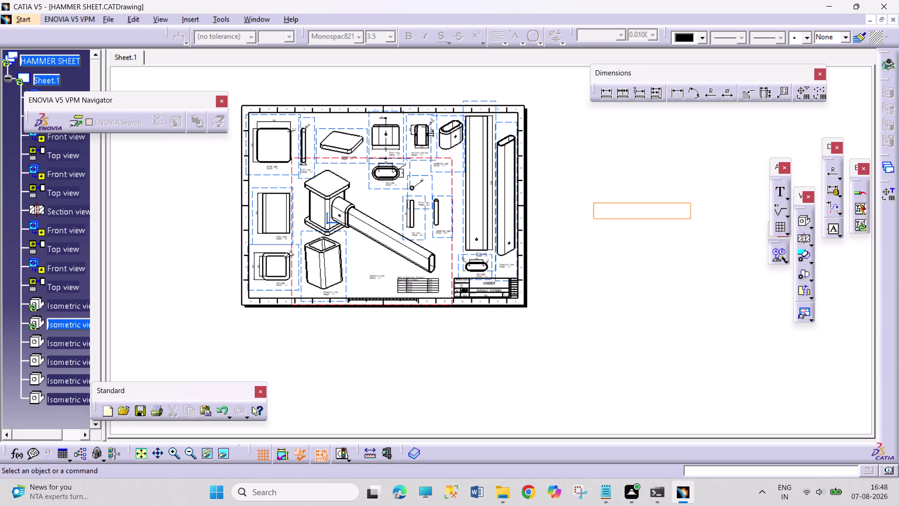
drag(690, 198, 611, 175)
drag(611, 176, 618, 261)
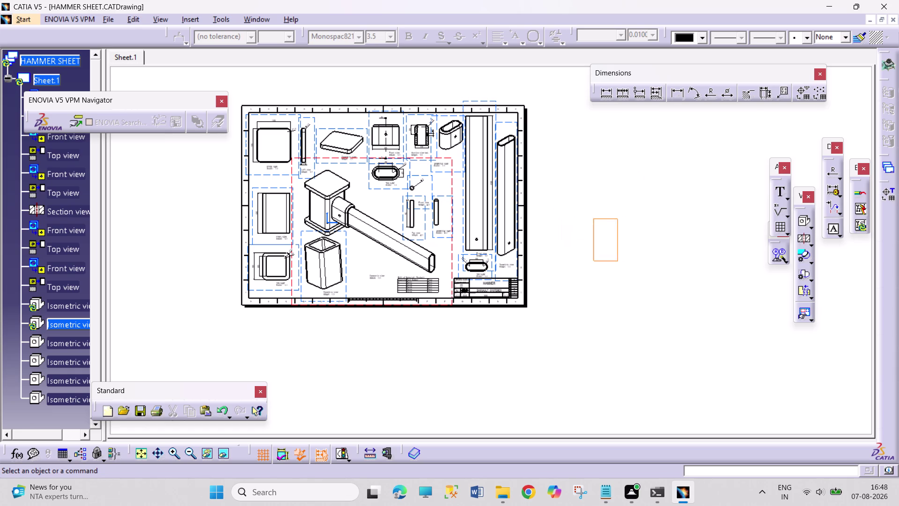
drag(617, 261, 602, 246)
drag(602, 246, 621, 234)
drag(606, 204, 607, 212)
drag(607, 212, 596, 198)
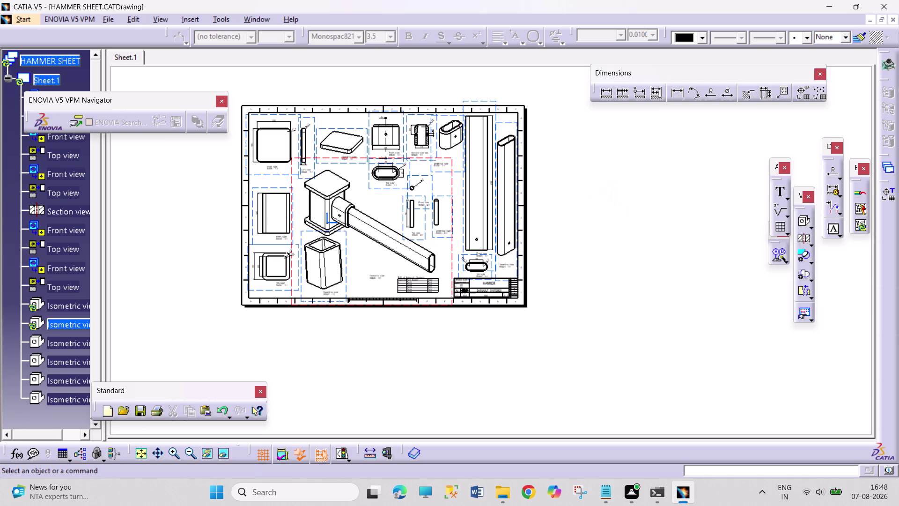
drag(596, 198, 635, 193)
drag(642, 169, 685, 249)
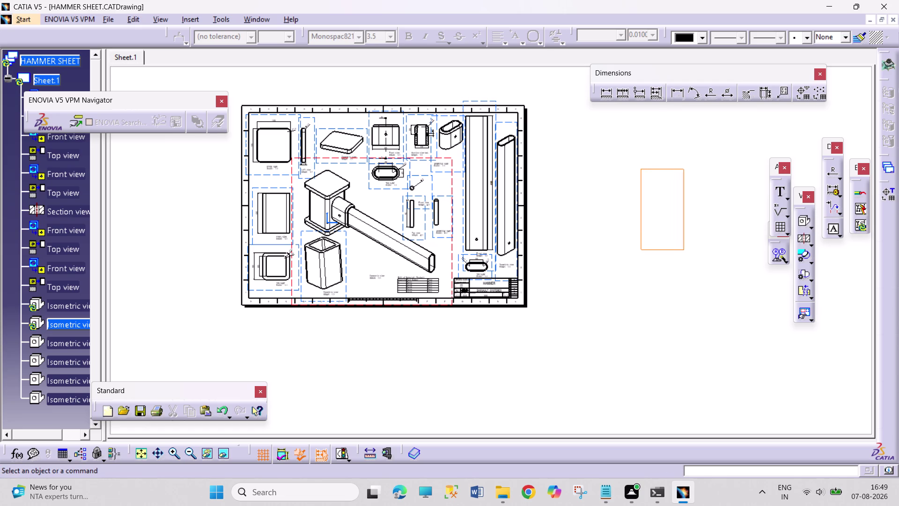
drag(684, 249, 686, 250)
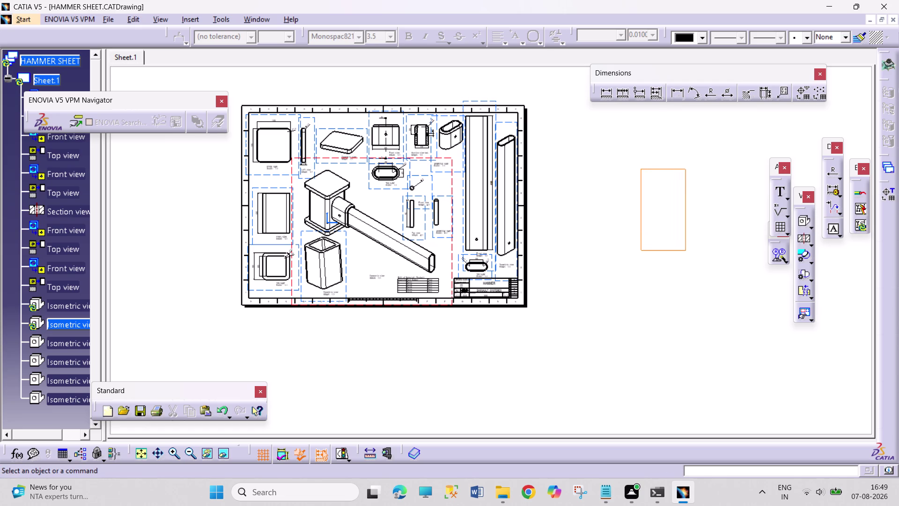
drag(685, 250, 686, 139)
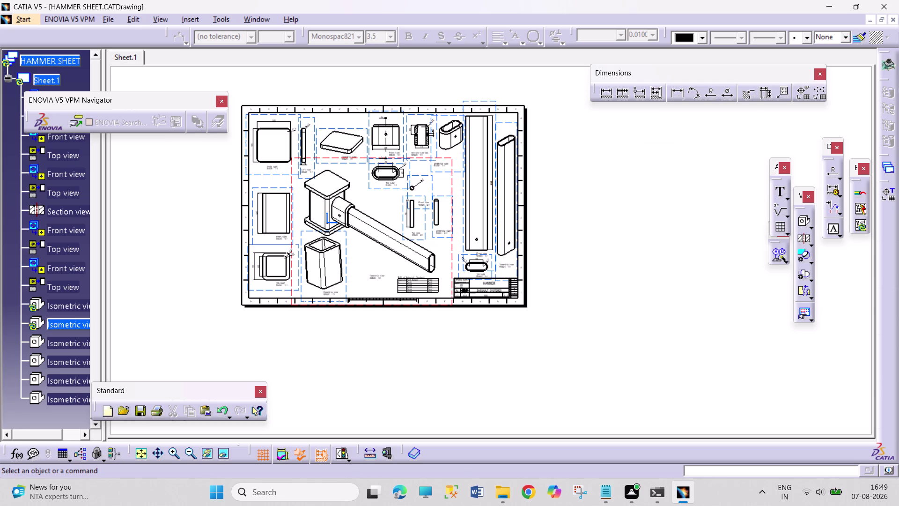
drag(686, 139, 689, 216)
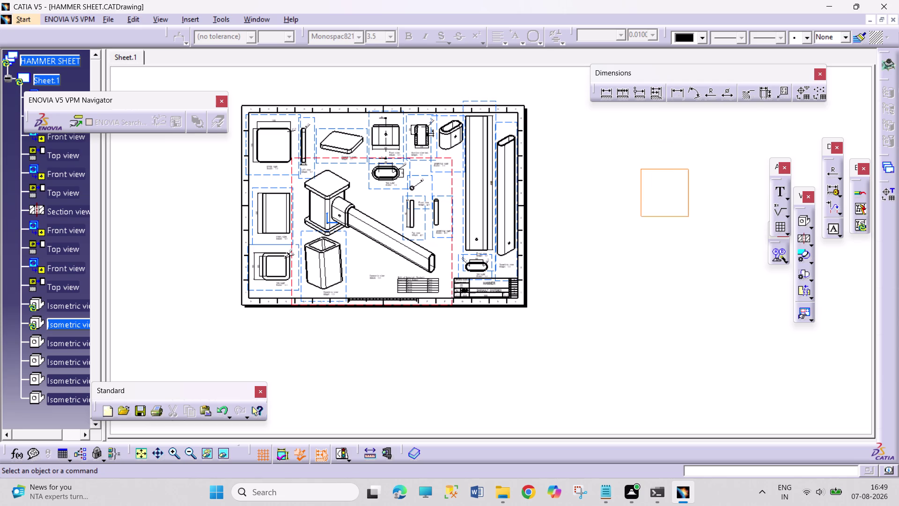
drag(690, 216, 693, 151)
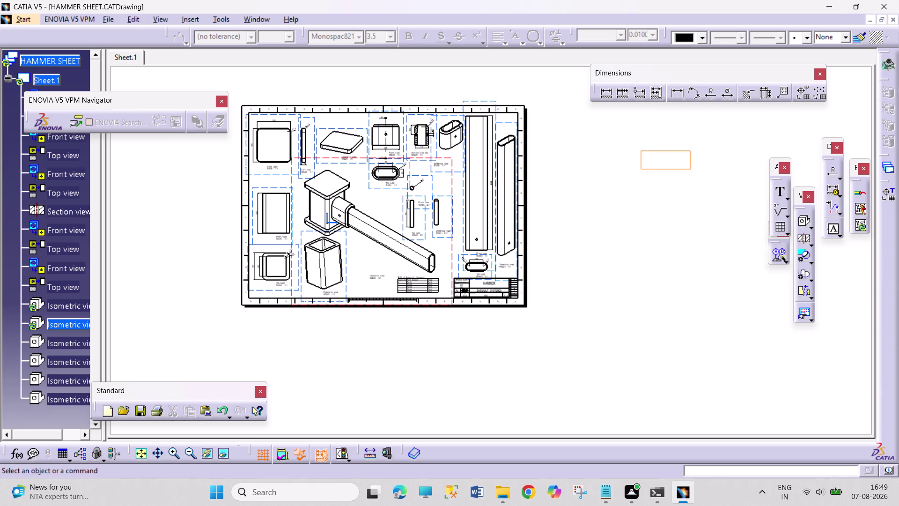
drag(693, 151, 709, 238)
drag(709, 238, 672, 220)
drag(672, 220, 623, 215)
drag(623, 214, 598, 144)
drag(599, 143, 589, 165)
drag(629, 239, 616, 222)
drag(616, 222, 672, 275)
drag(672, 275, 670, 221)
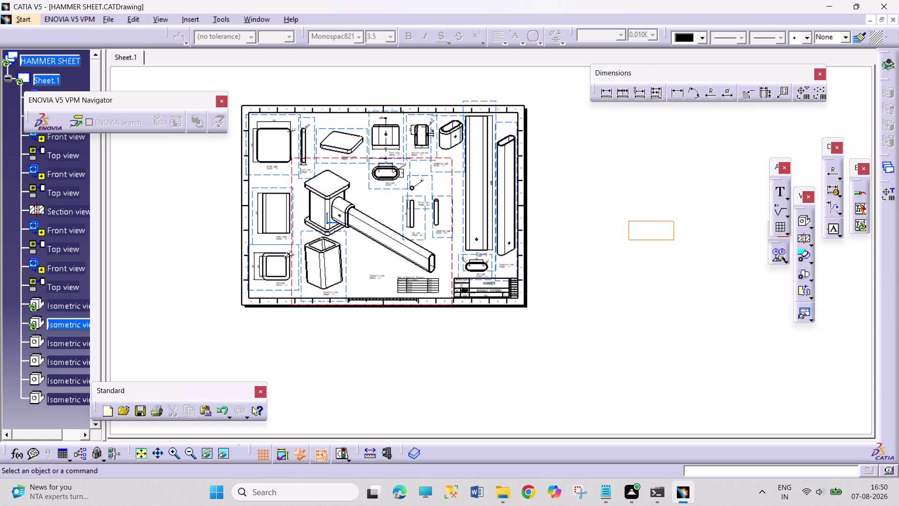
drag(670, 221, 596, 232)
drag(595, 232, 595, 235)
drag(572, 109, 852, 364)
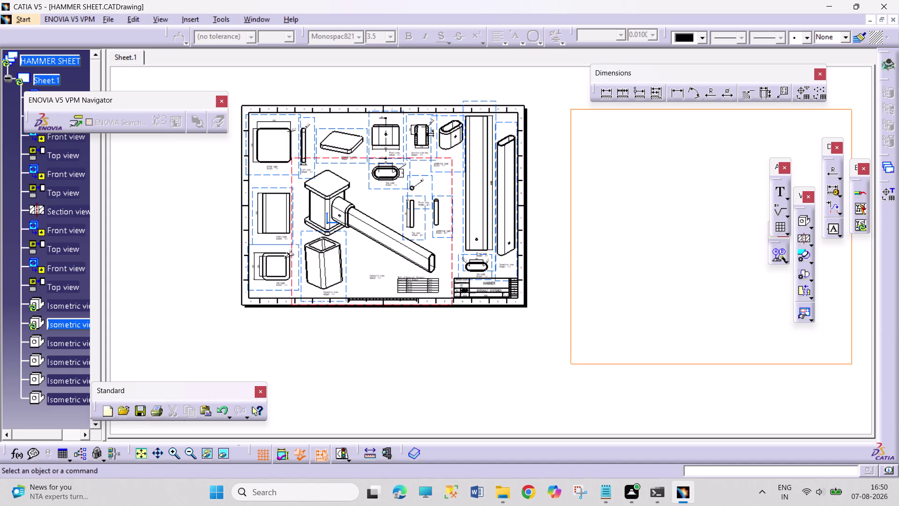
drag(853, 364, 761, 340)
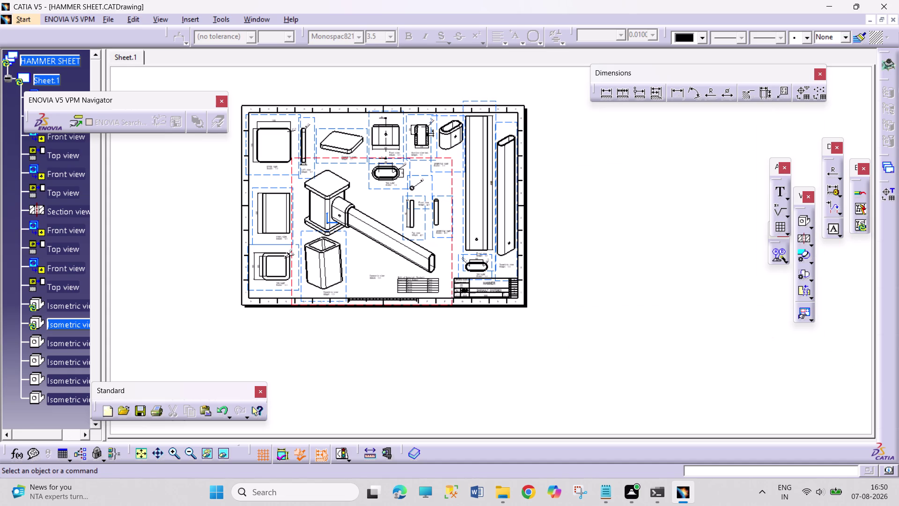
drag(762, 341, 747, 339)
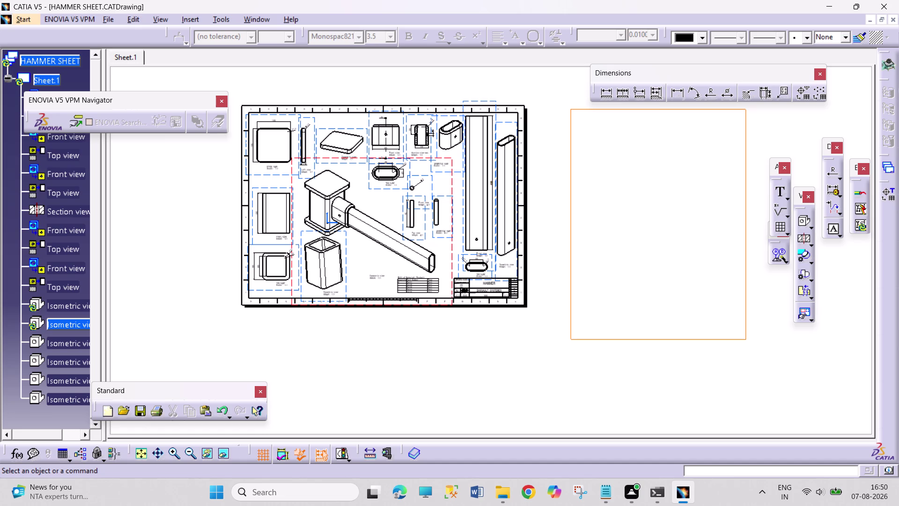
drag(640, 135, 743, 352)
drag(635, 157, 713, 312)
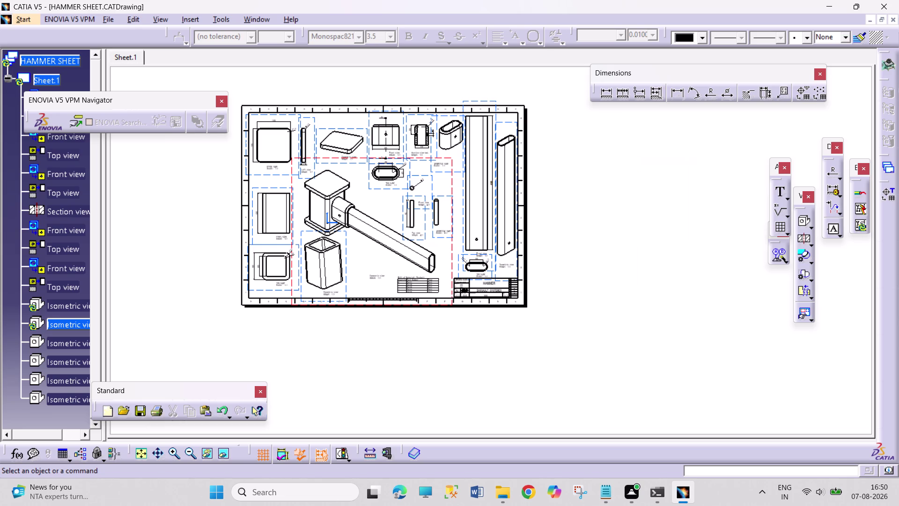
drag(714, 312, 725, 341)
drag(639, 123, 702, 212)
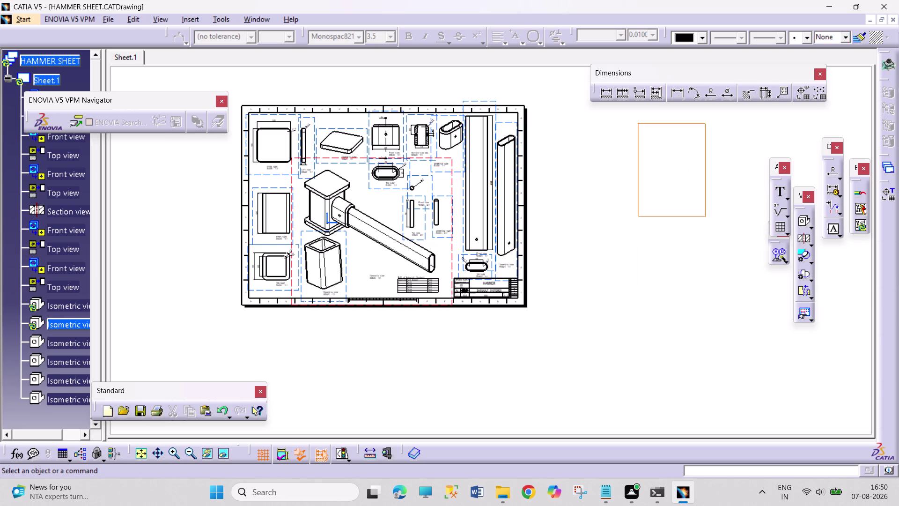
drag(702, 212, 760, 351)
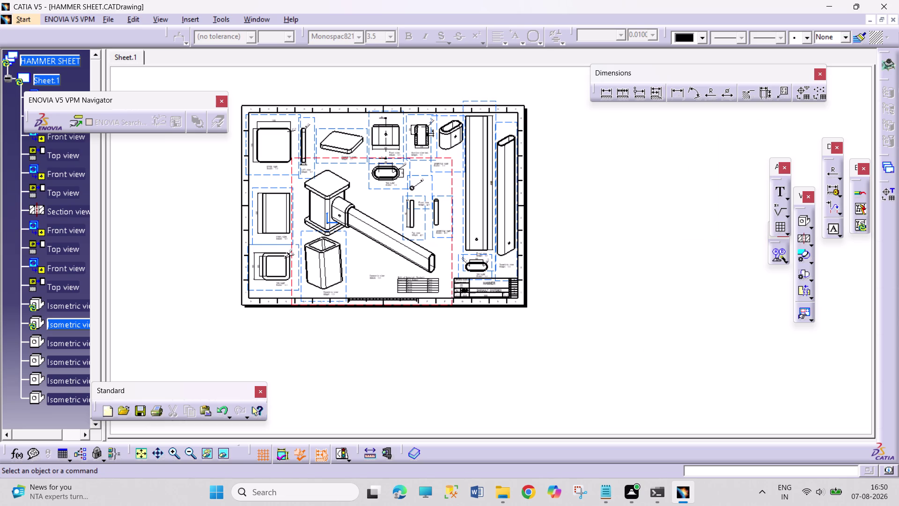
drag(619, 124, 751, 346)
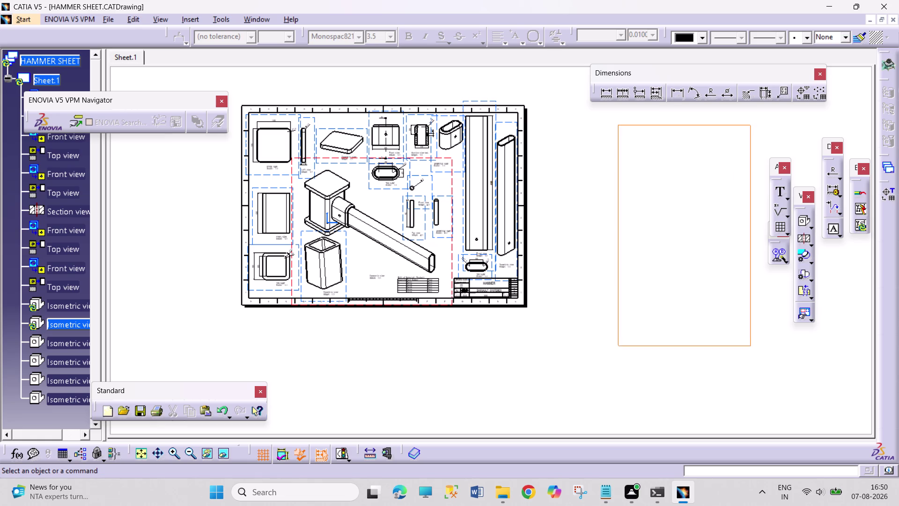
drag(751, 346, 754, 363)
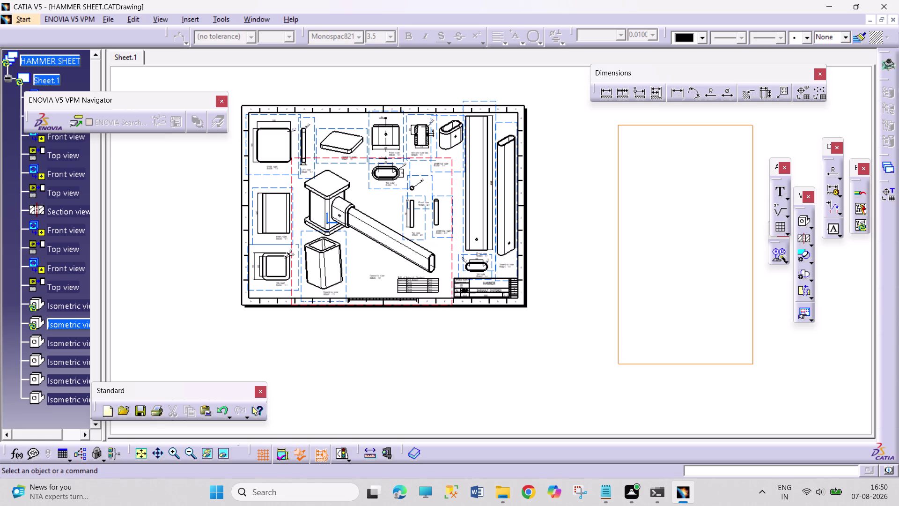
drag(754, 363, 753, 364)
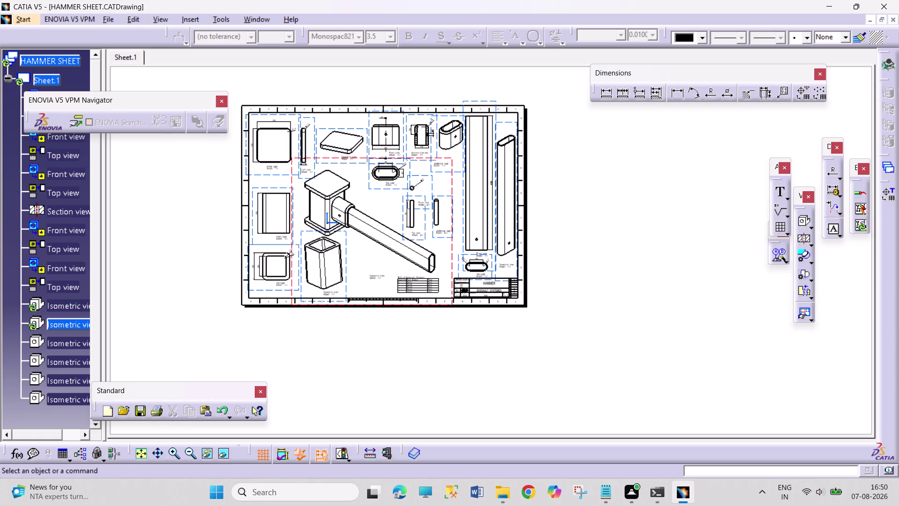
drag(640, 109, 750, 368)
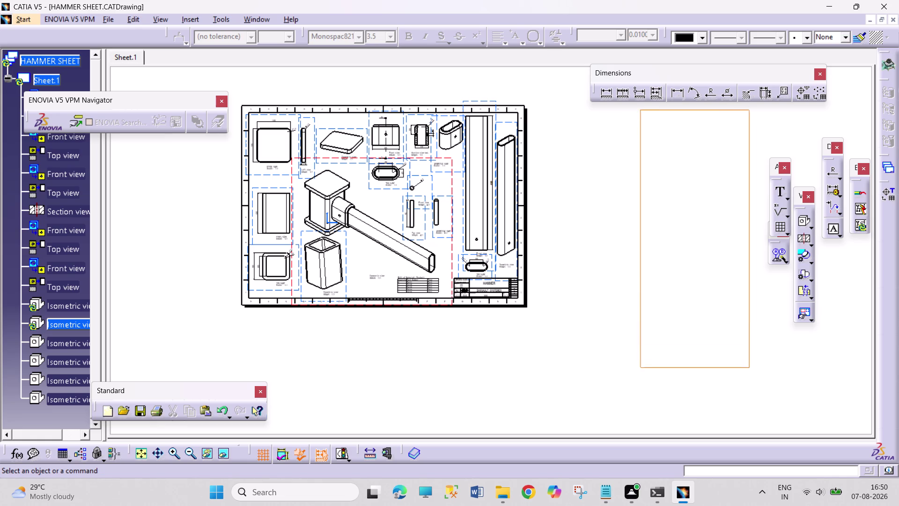
drag(750, 368, 750, 370)
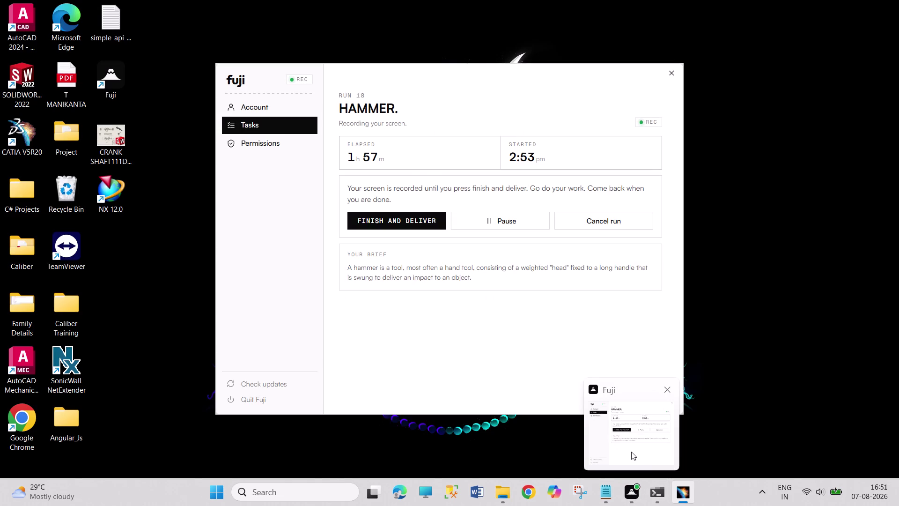
drag(602, 161, 615, 205)
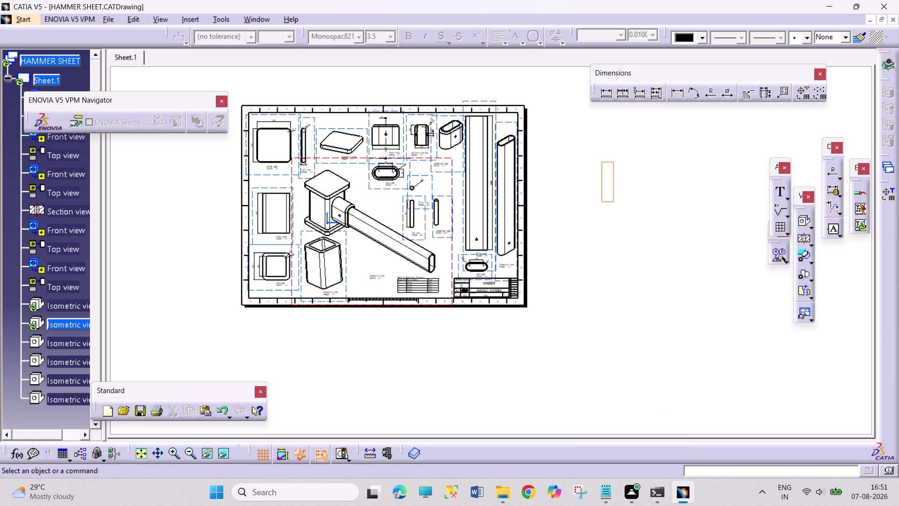
drag(616, 205, 680, 277)
drag(663, 0, 838, 63)
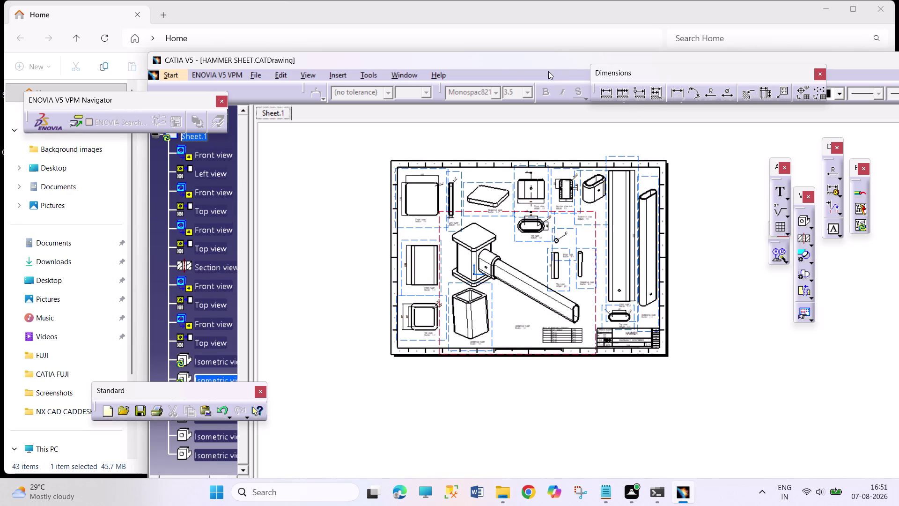
Dismiss stray prompts with Escape and close the File Explorer Home window.
drag(549, 72, 512, 75)
click(686, 246)
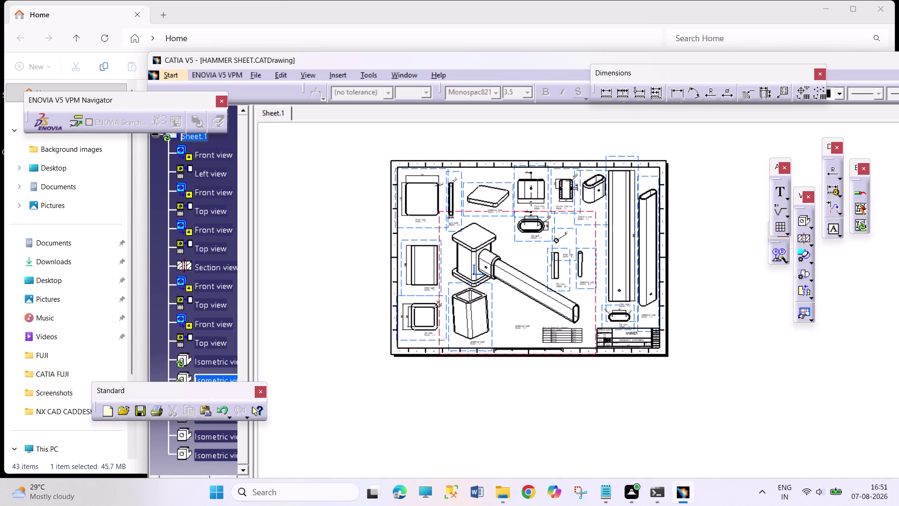
click(687, 246)
key(Escape)
key(Escape)
key(Escape)
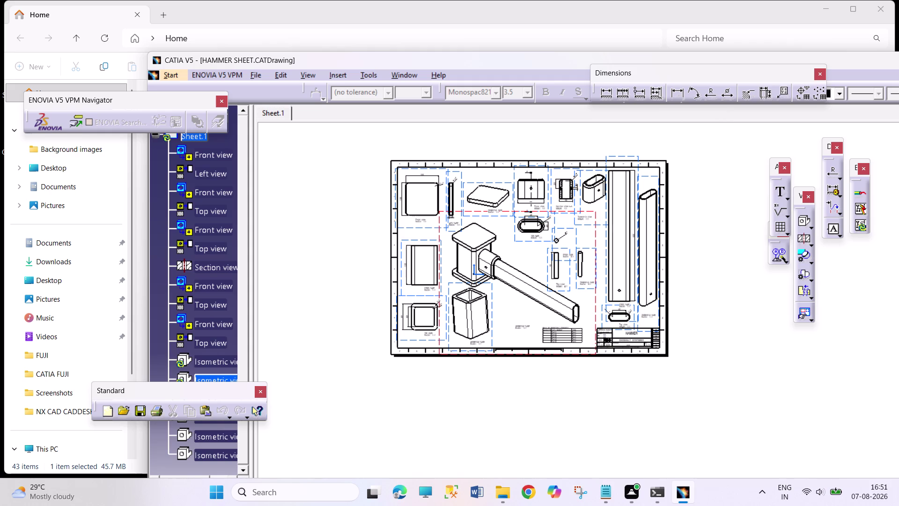
double_click(732, 323)
drag(498, 73, 461, 74)
drag(461, 74, 440, 72)
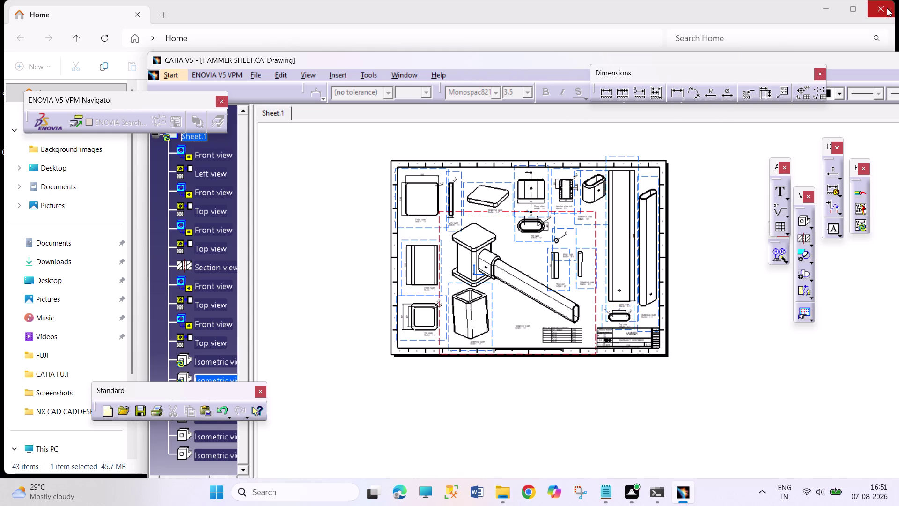
click(887, 8)
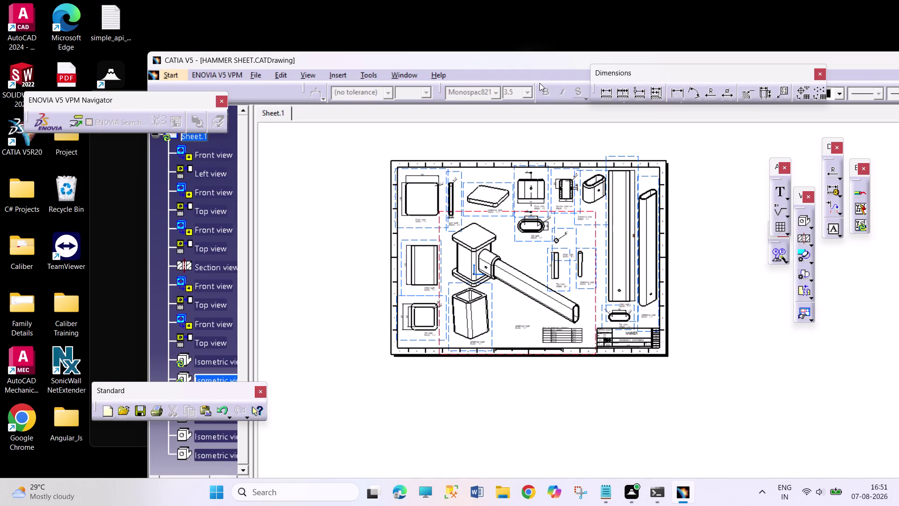
Reposition the CATIA hammer drawing window and maximize it to full screen.
drag(546, 77, 474, 54)
drag(483, 57, 483, 57)
drag(483, 57, 340, 51)
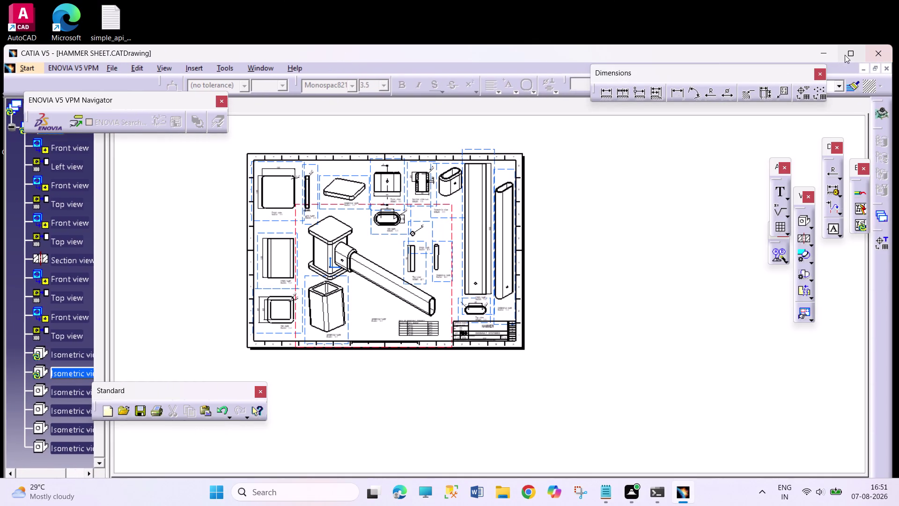
click(845, 55)
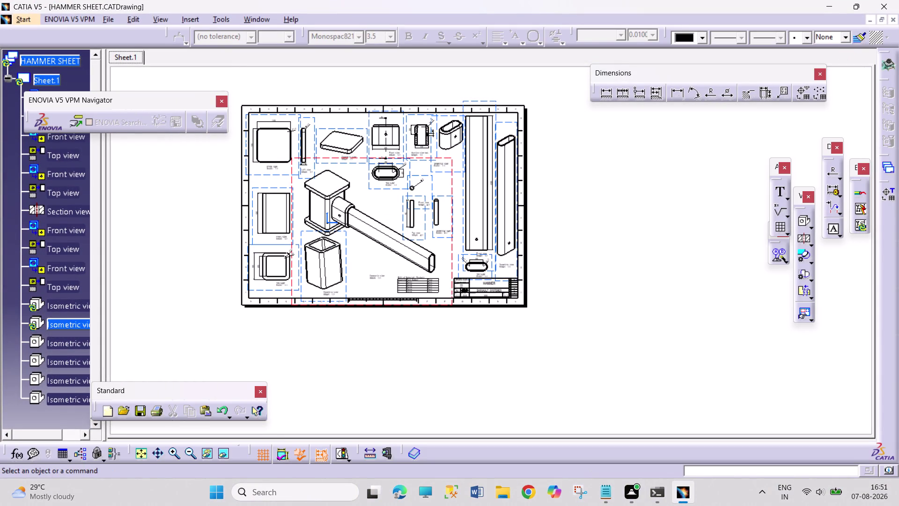